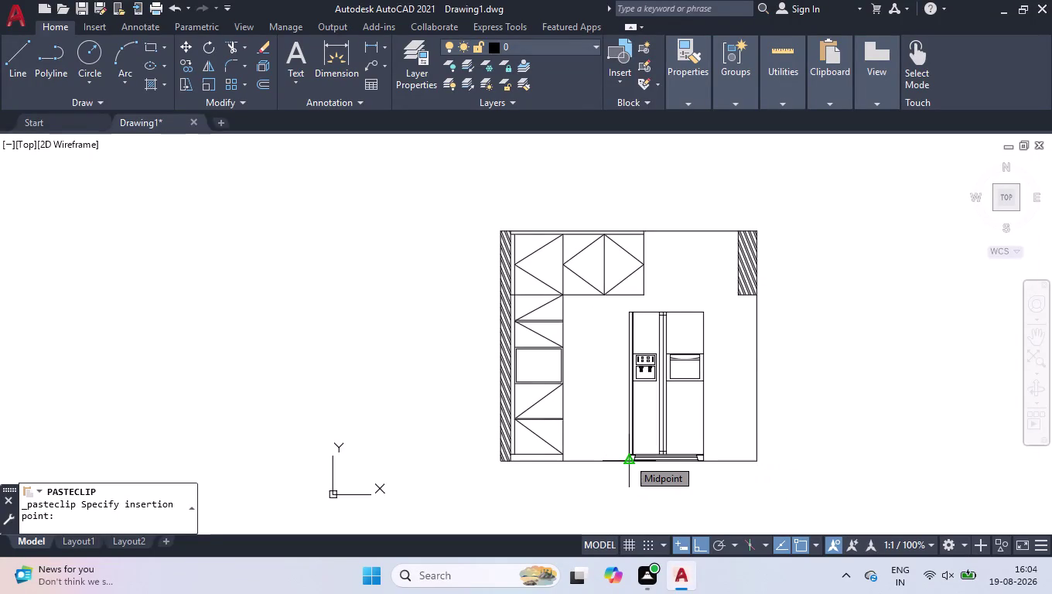
Insert the pasted elevation at the midpoint snap and zoom in on its top.
scroll(up, 3)
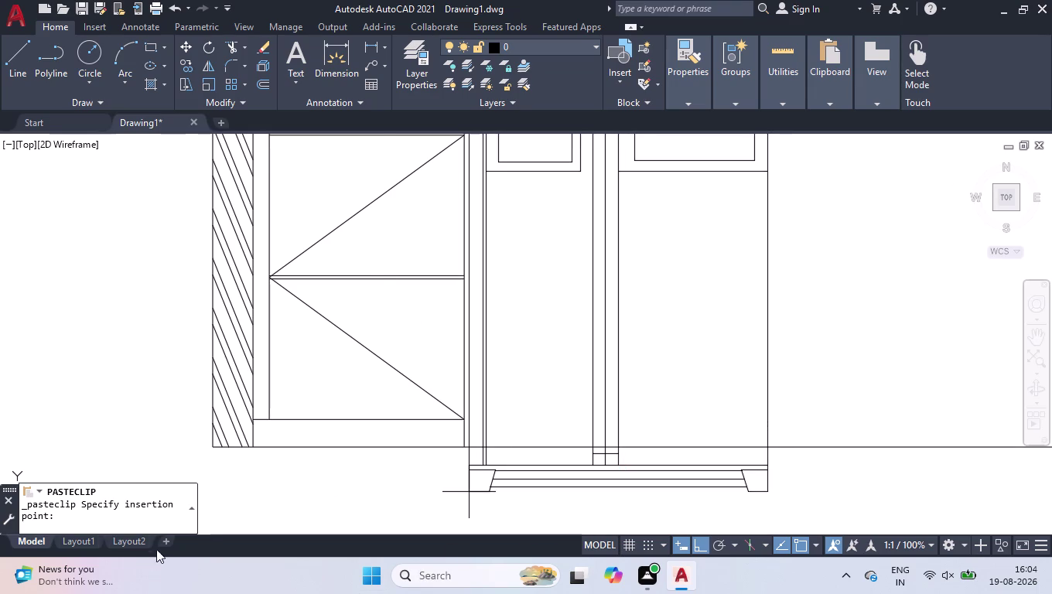
scroll(up, 3)
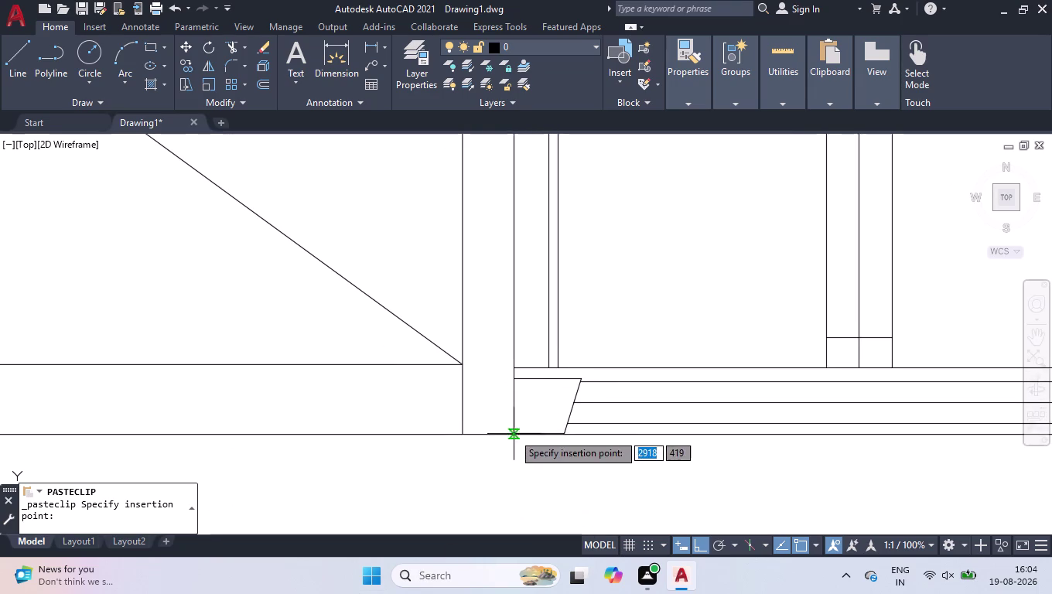
click(520, 434)
scroll(down, 3)
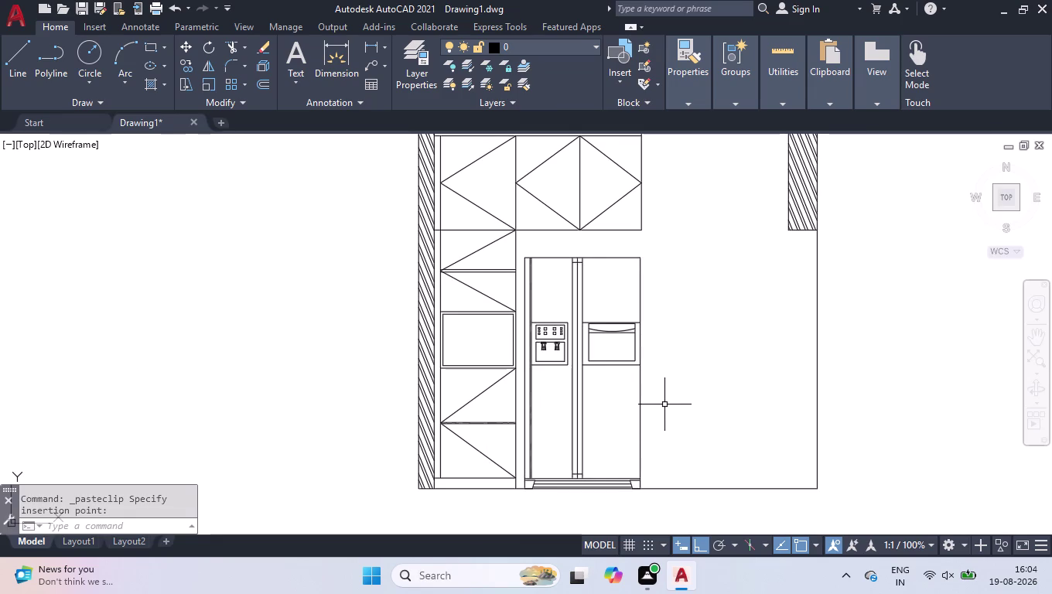
scroll(down, 3)
scroll(up, 3)
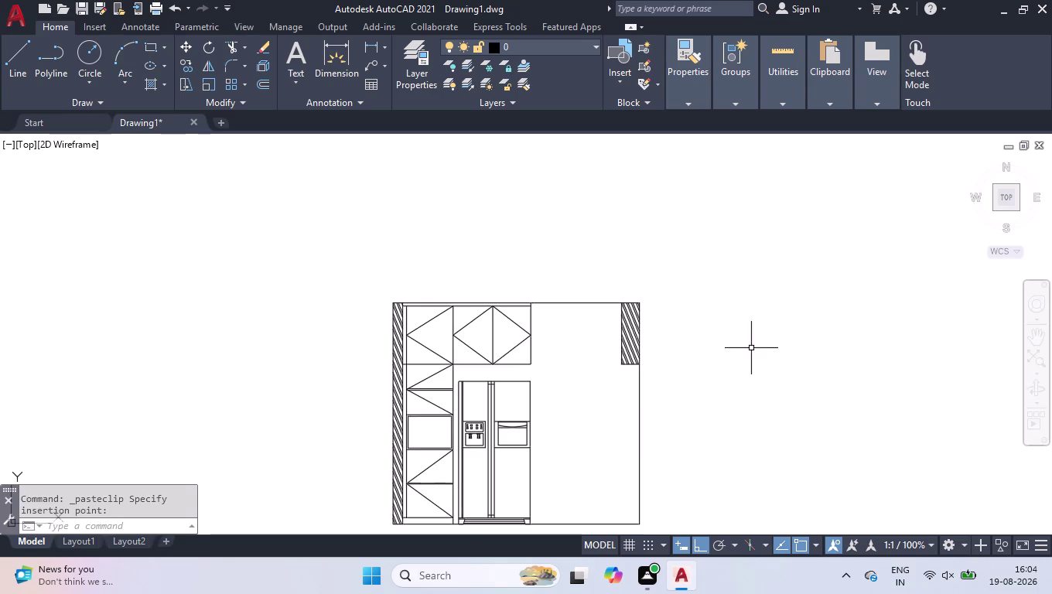
scroll(up, 3)
scroll(up, 3)
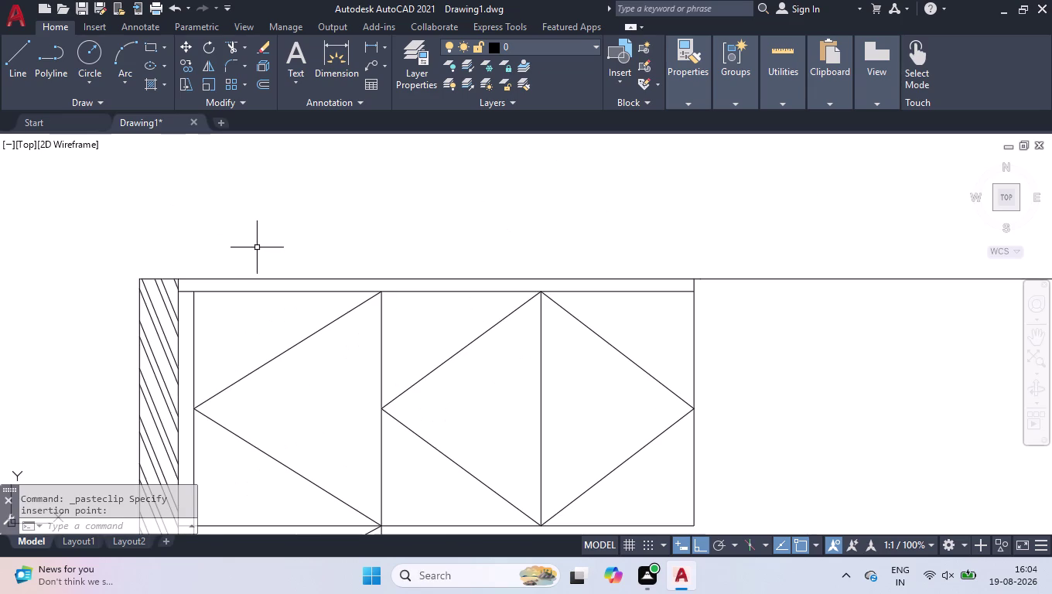
Add a 50 linear dimension across the left wall's top edge.
key(d)
text(LI)
key(Return)
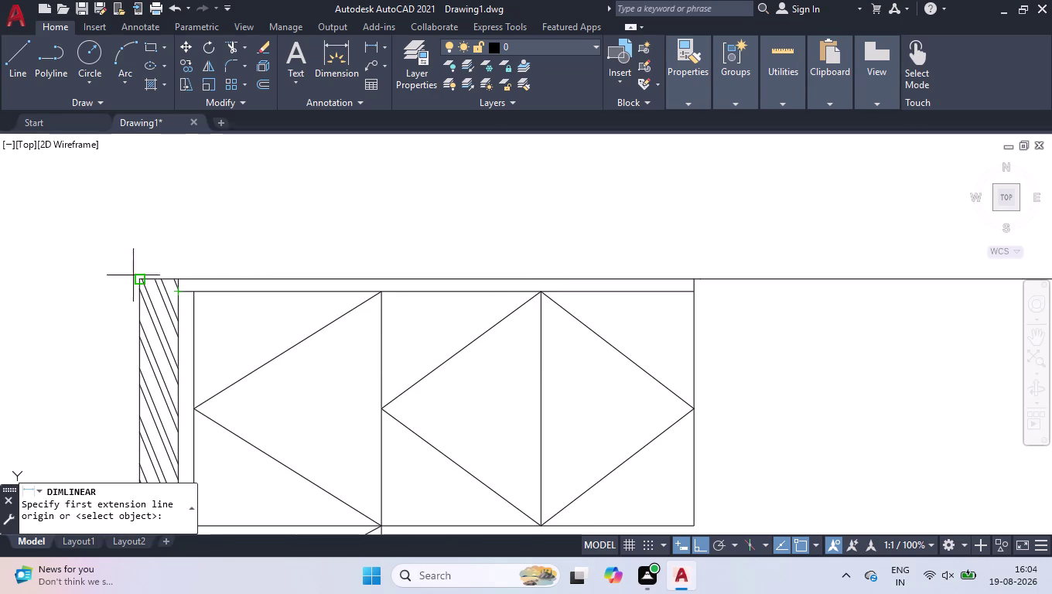
click(177, 292)
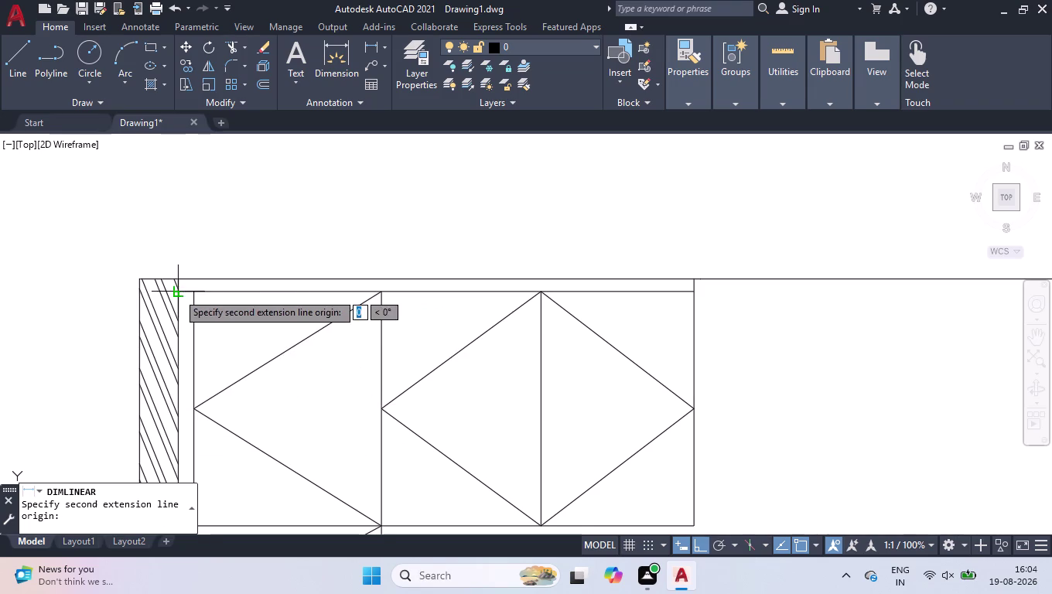
click(191, 292)
click(182, 246)
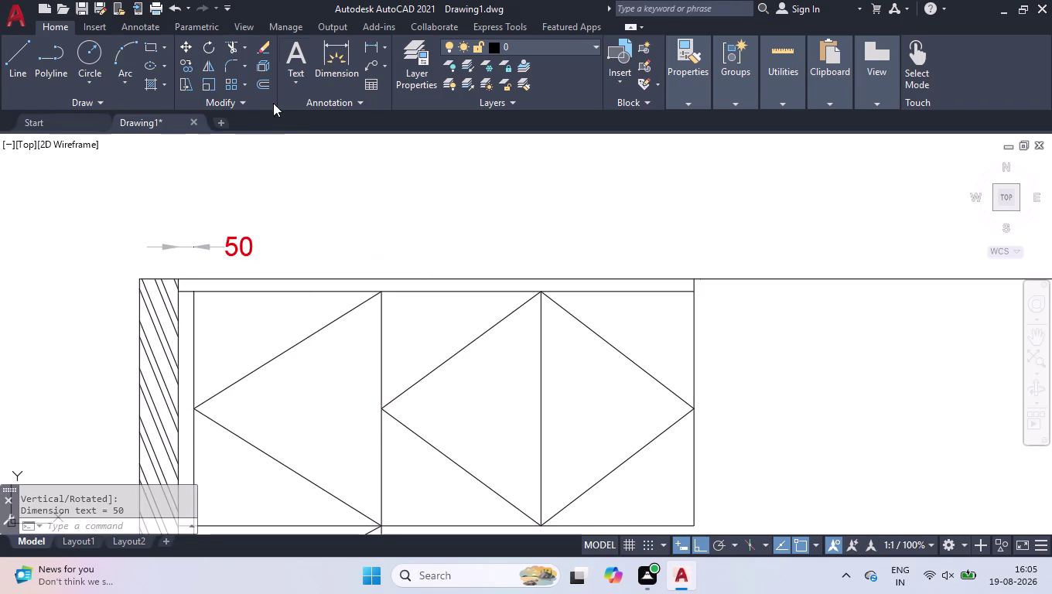
Continue the dimension chain across the cabinets to the right wall's inner edge.
click(132, 23)
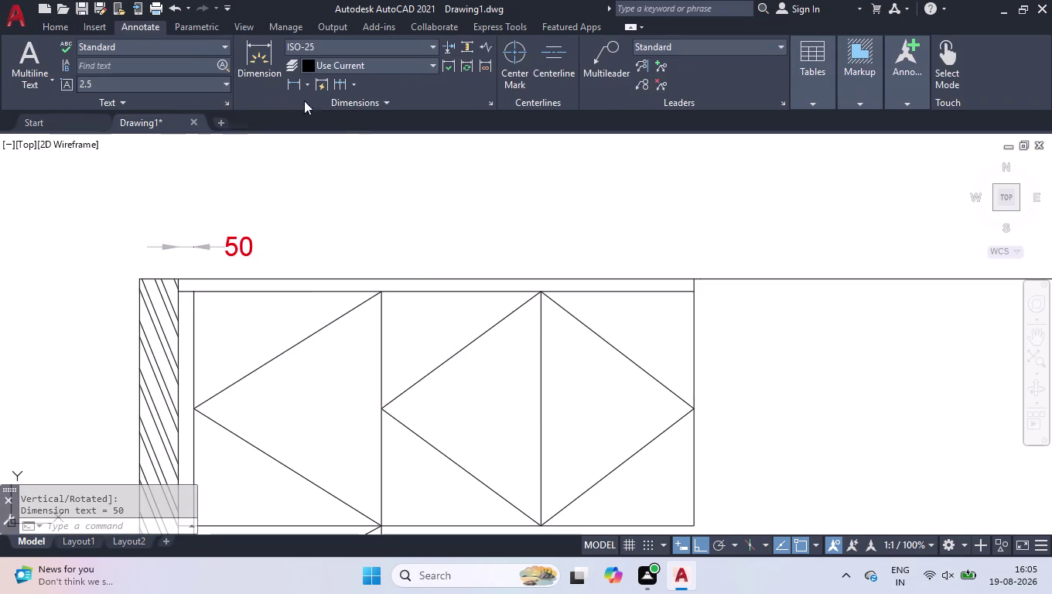
click(339, 88)
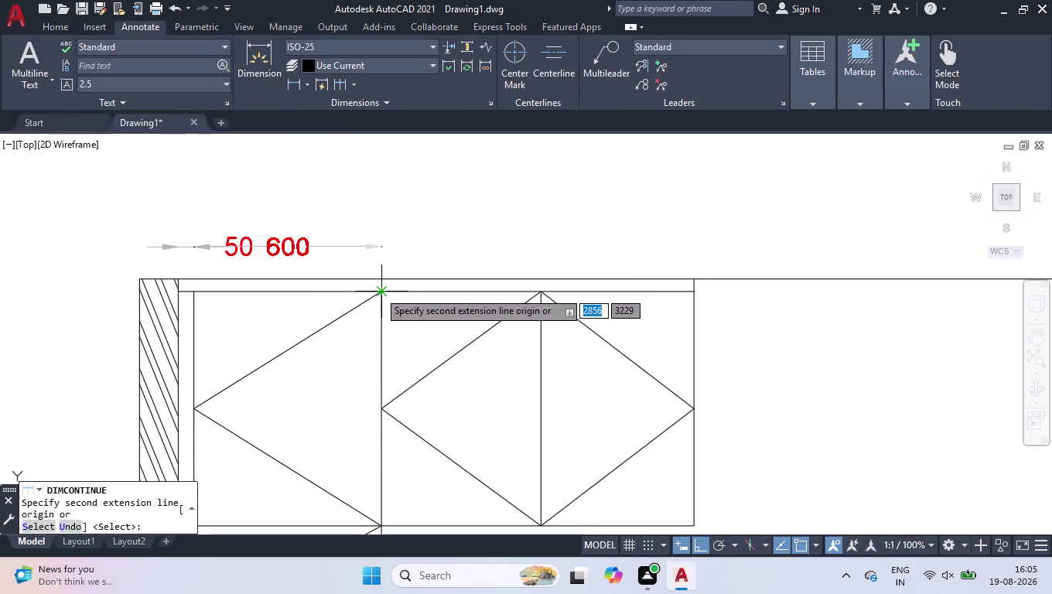
click(378, 291)
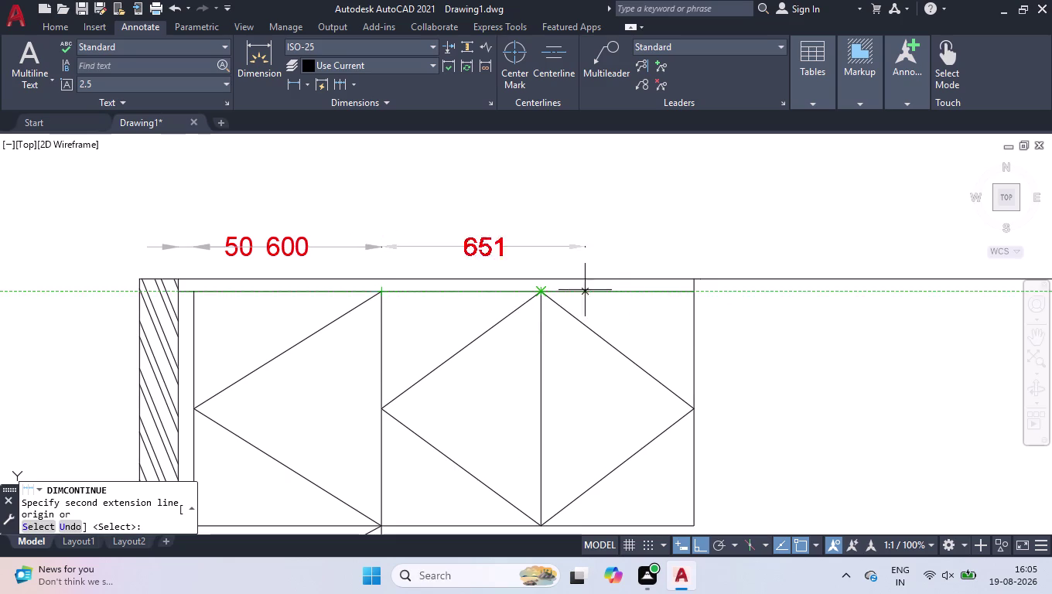
click(692, 293)
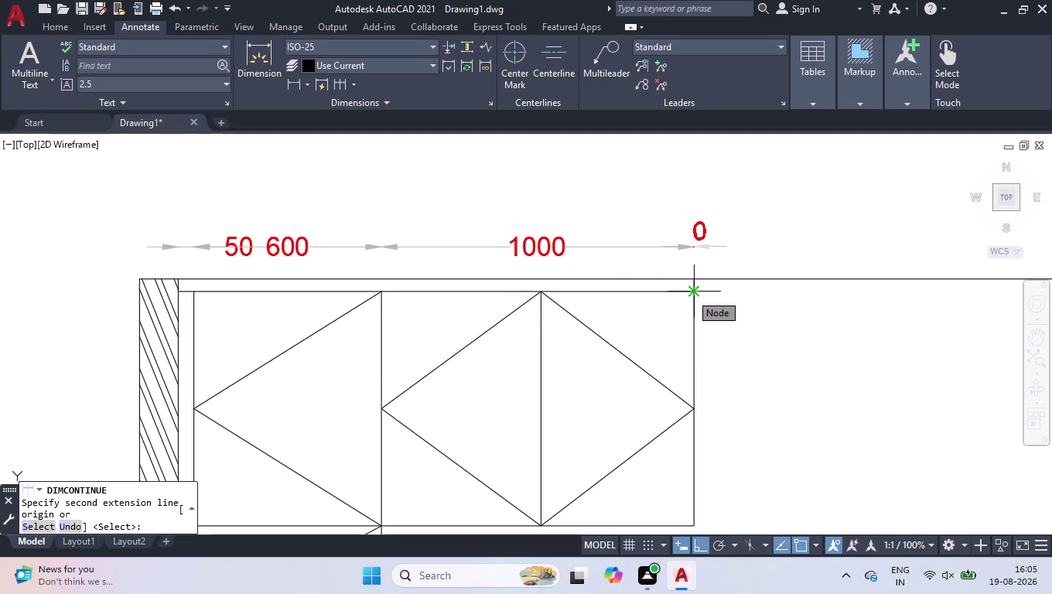
scroll(down, 3)
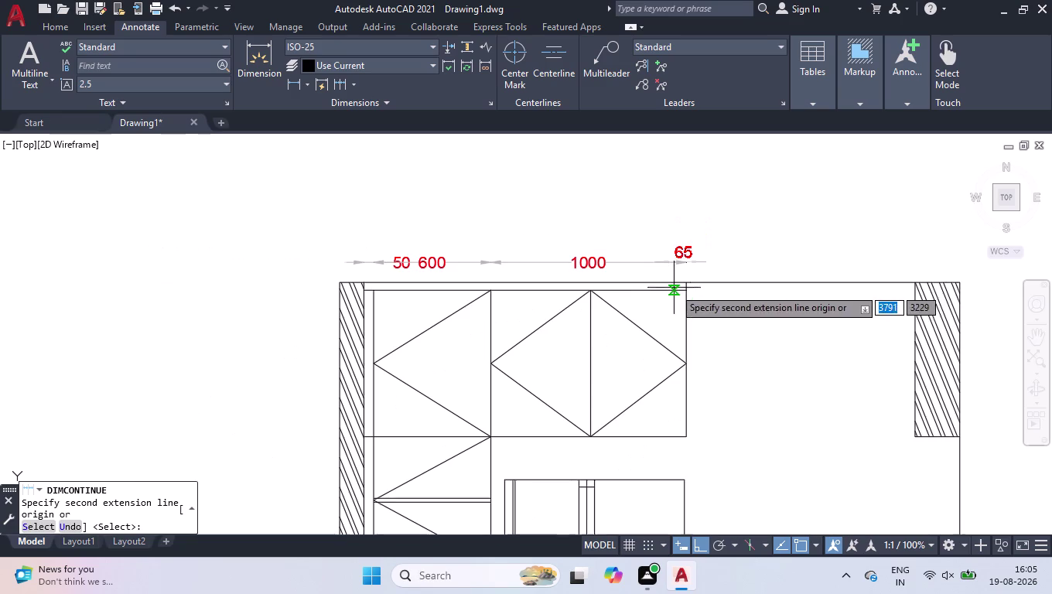
click(916, 281)
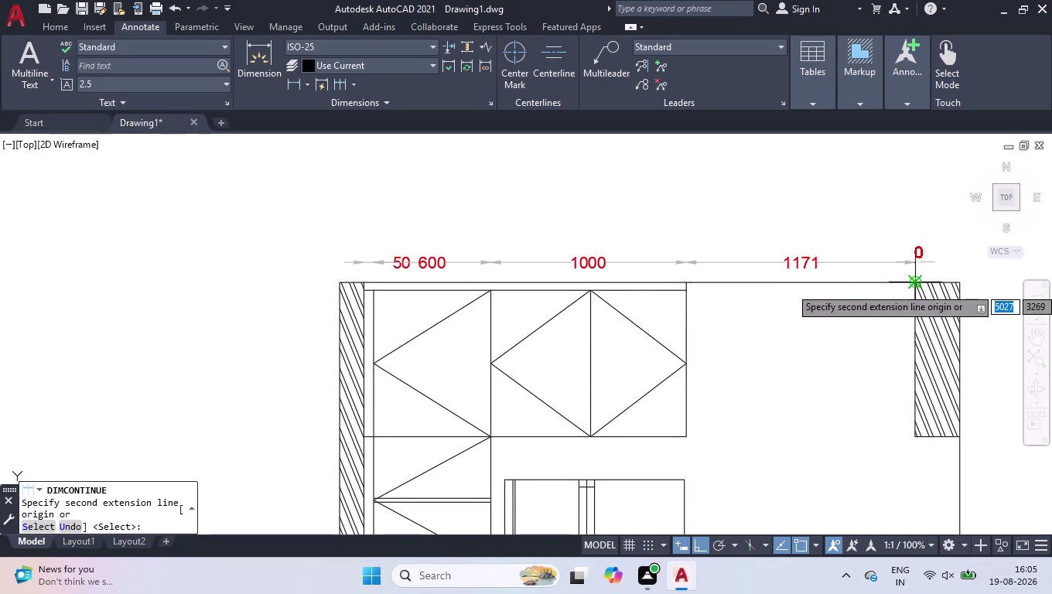
key(Return)
key(space)
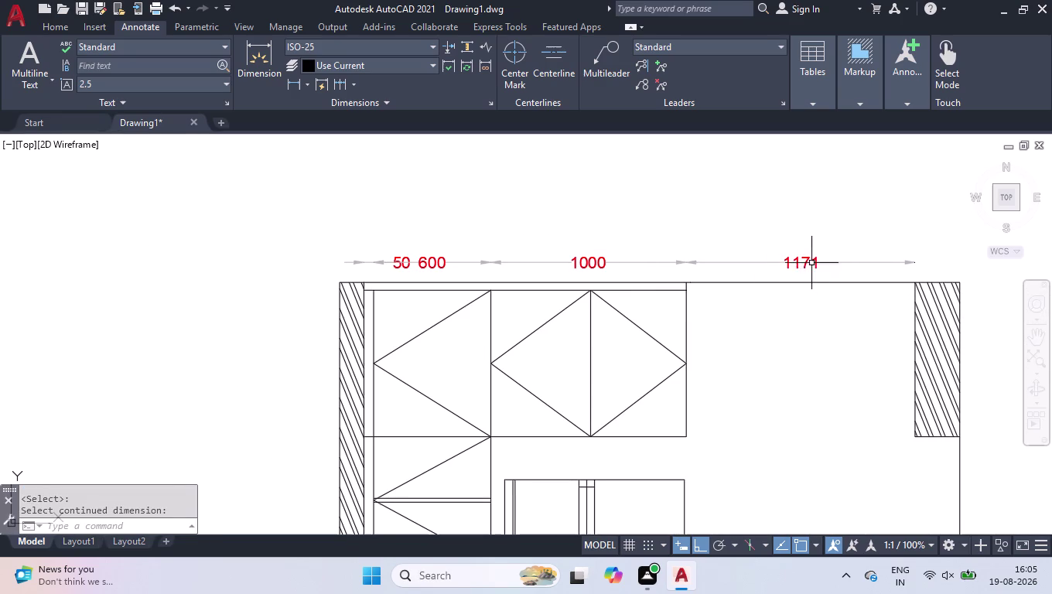
Change the 1171 dimension text to read 1150.
double_click(812, 262)
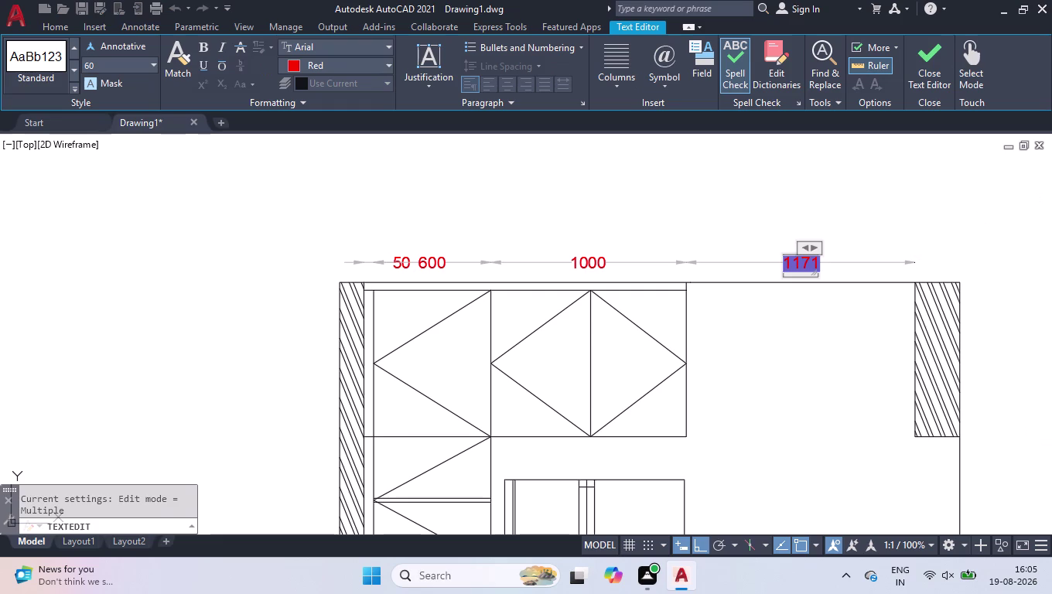
key(ctrl+a)
text(1150)
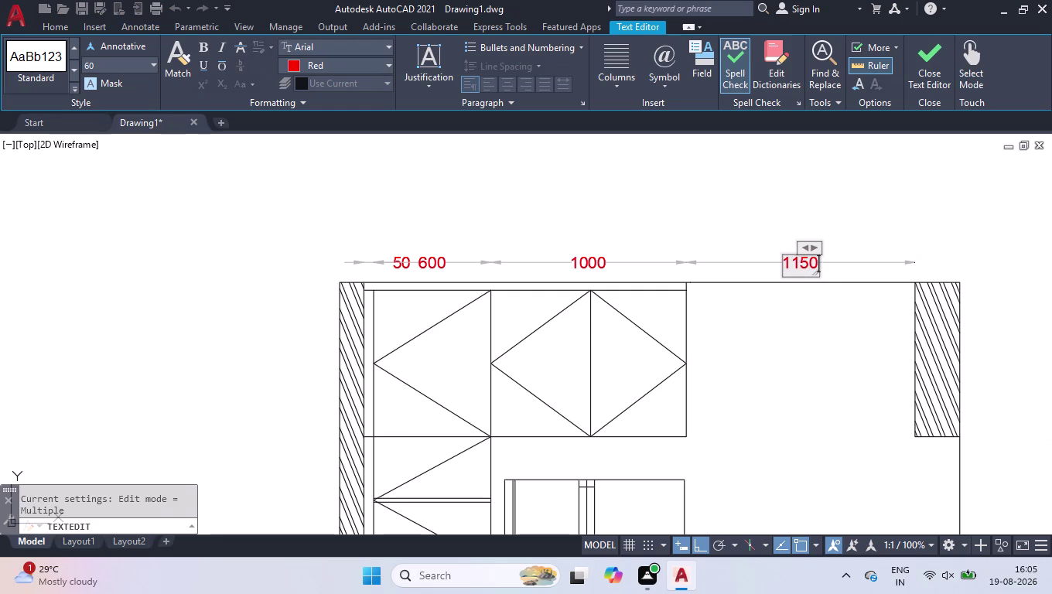
click(792, 236)
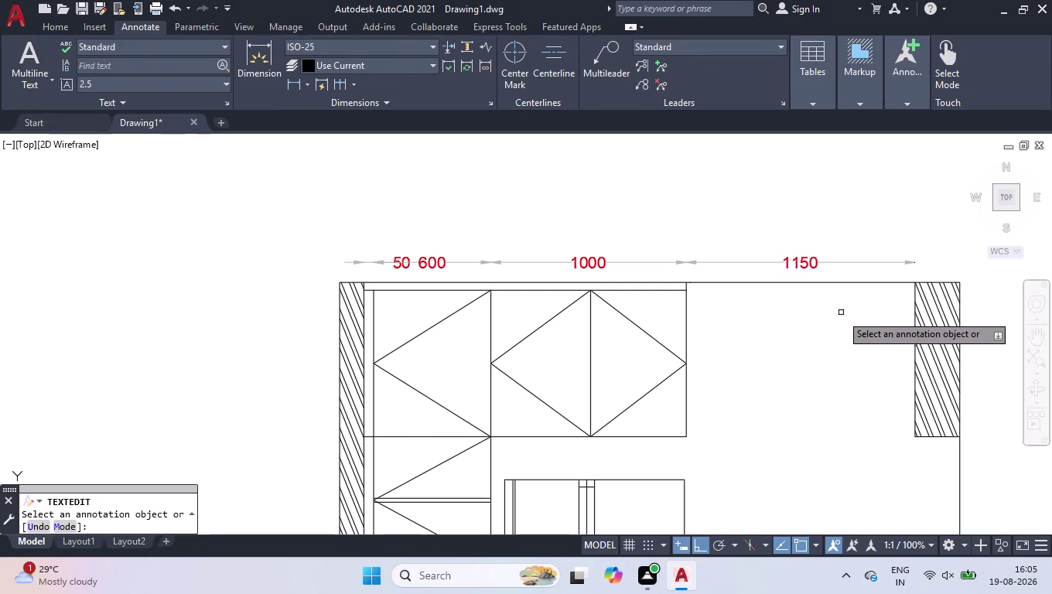
key(Return)
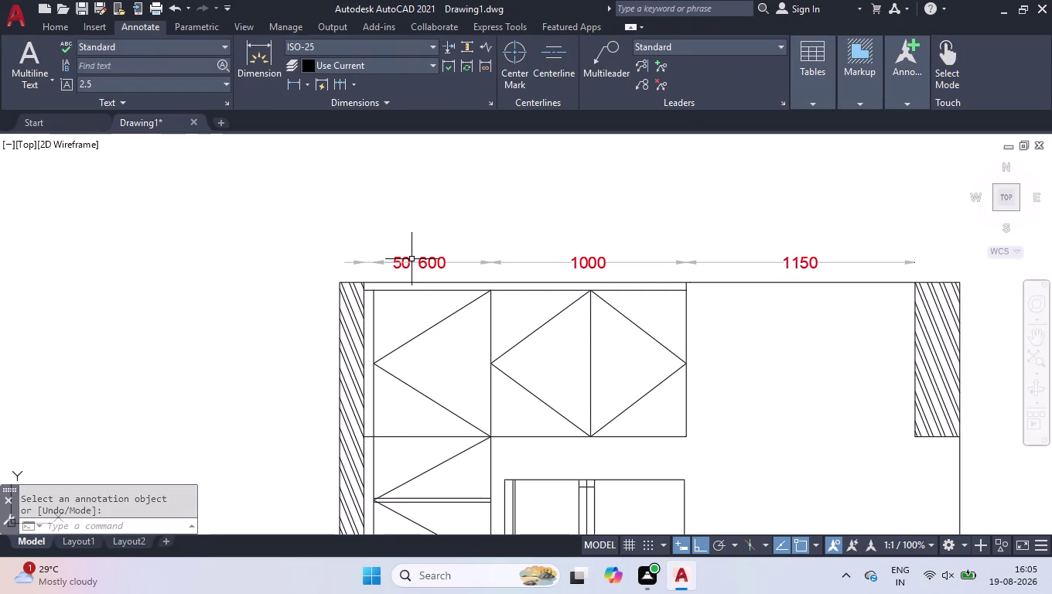
text(DLI)
key(Return)
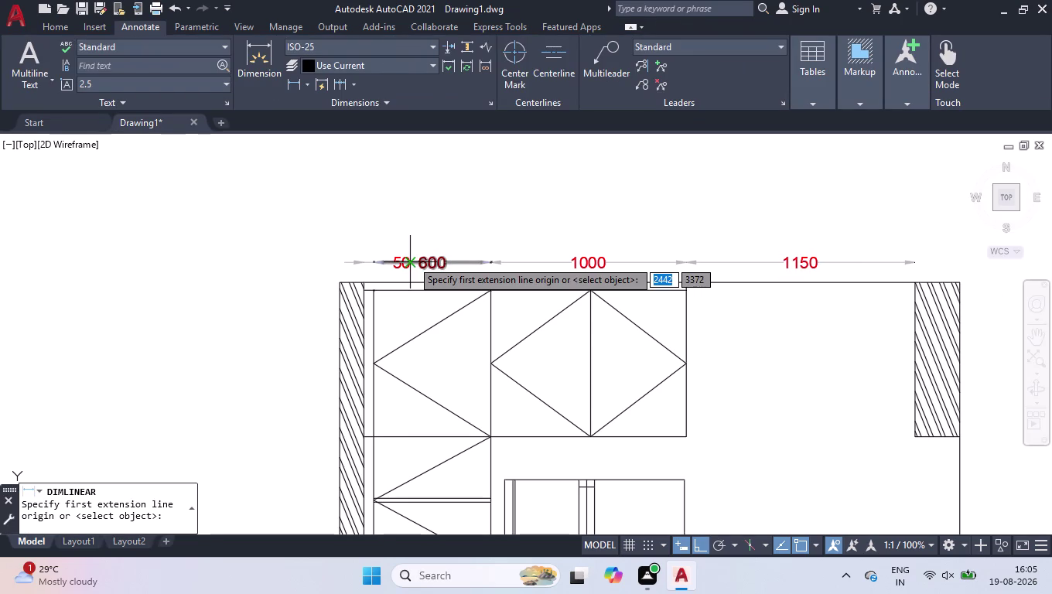
Stack a 1650 dimension to the upper cabinets and a 2821 dimension to the right wall.
click(366, 280)
click(686, 282)
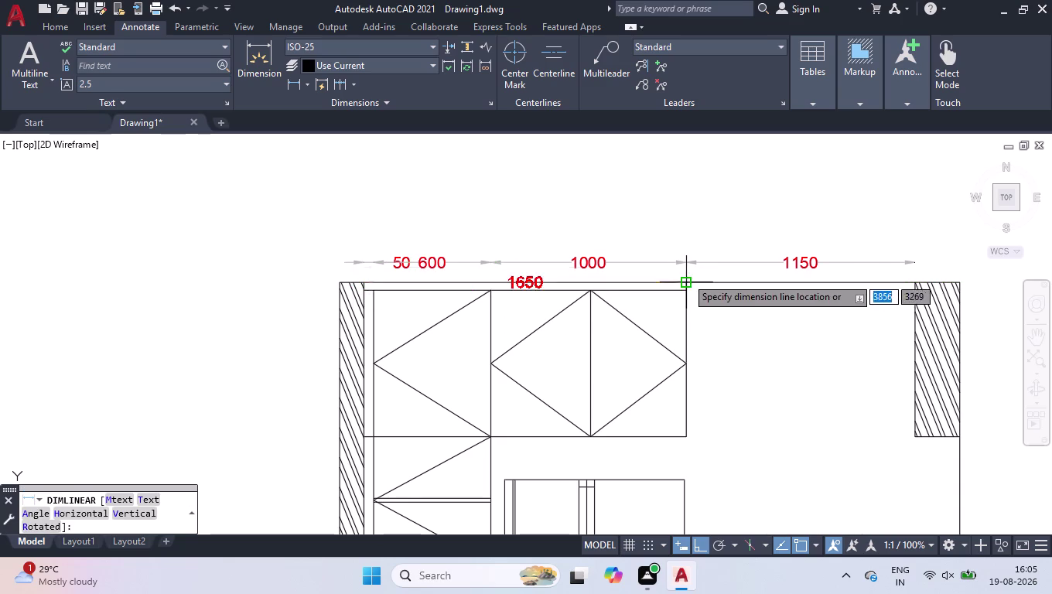
click(677, 237)
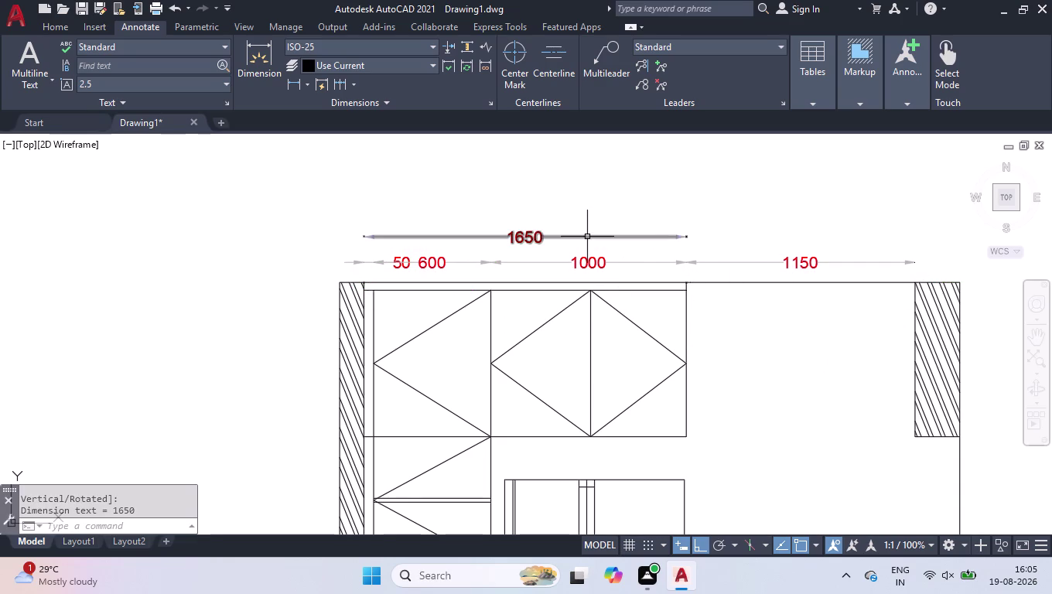
key(space)
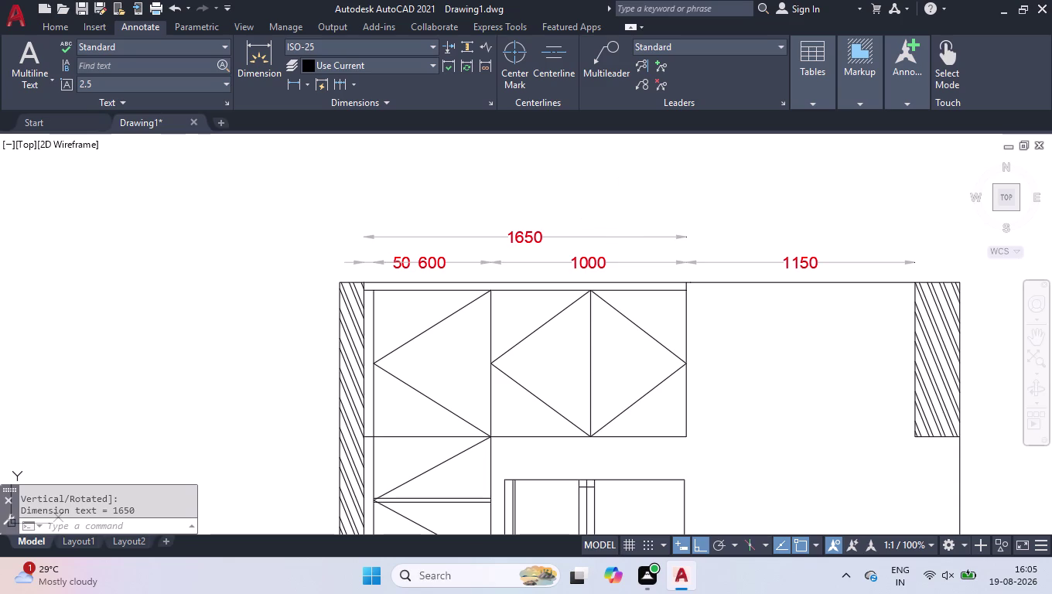
click(359, 284)
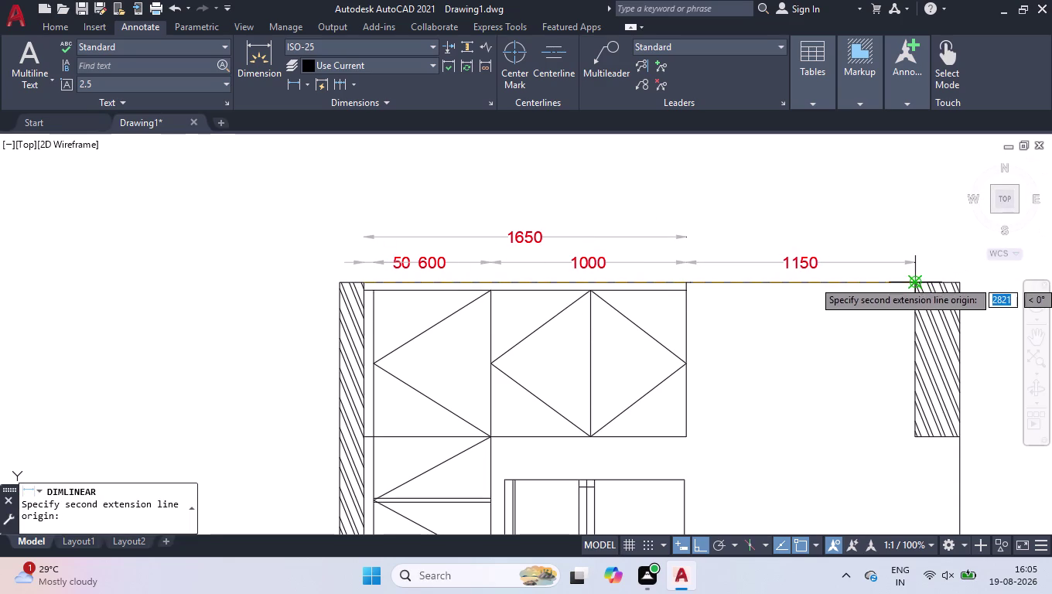
click(914, 280)
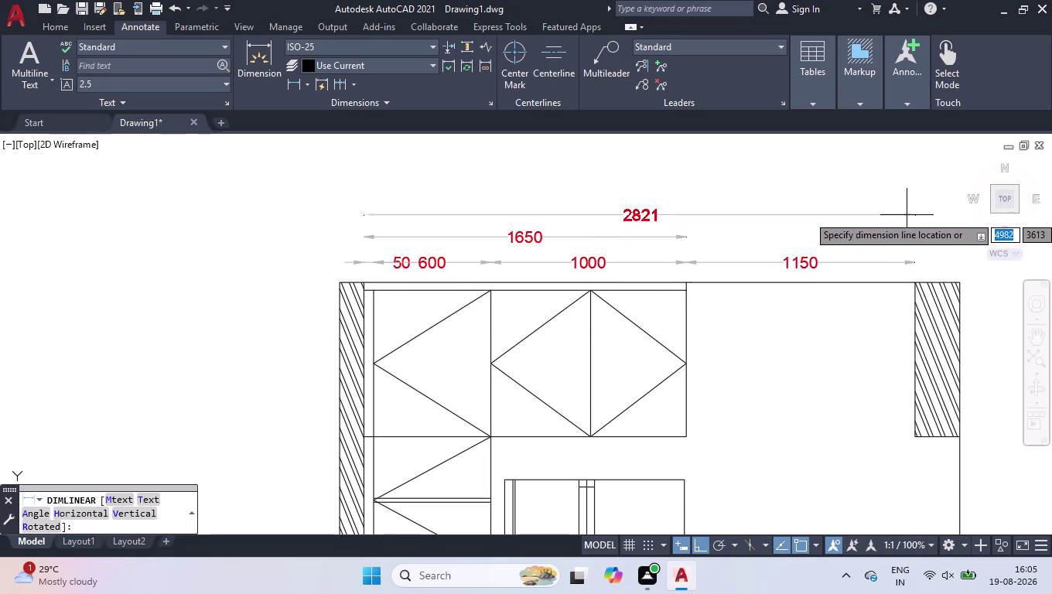
click(907, 215)
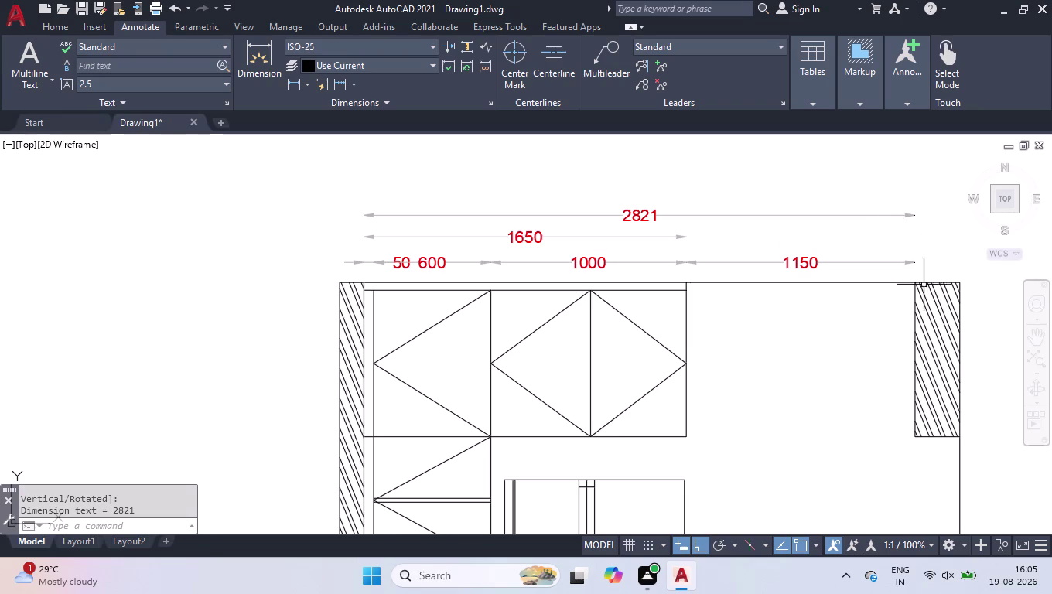
click(916, 327)
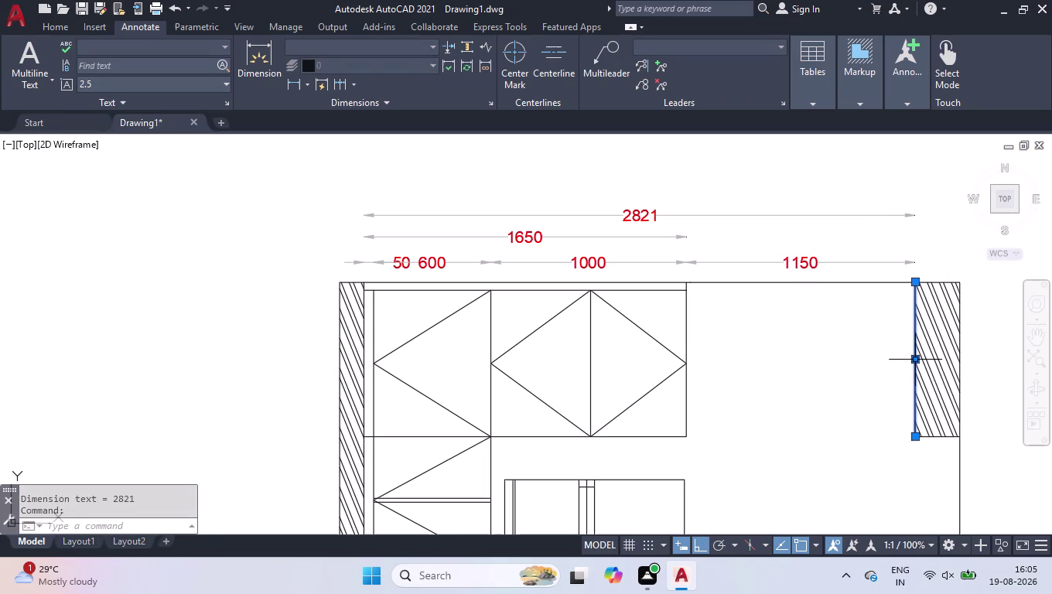
Move the right wall's inner line 21 units and stretch its hatch boundary to match.
click(915, 357)
text(21)
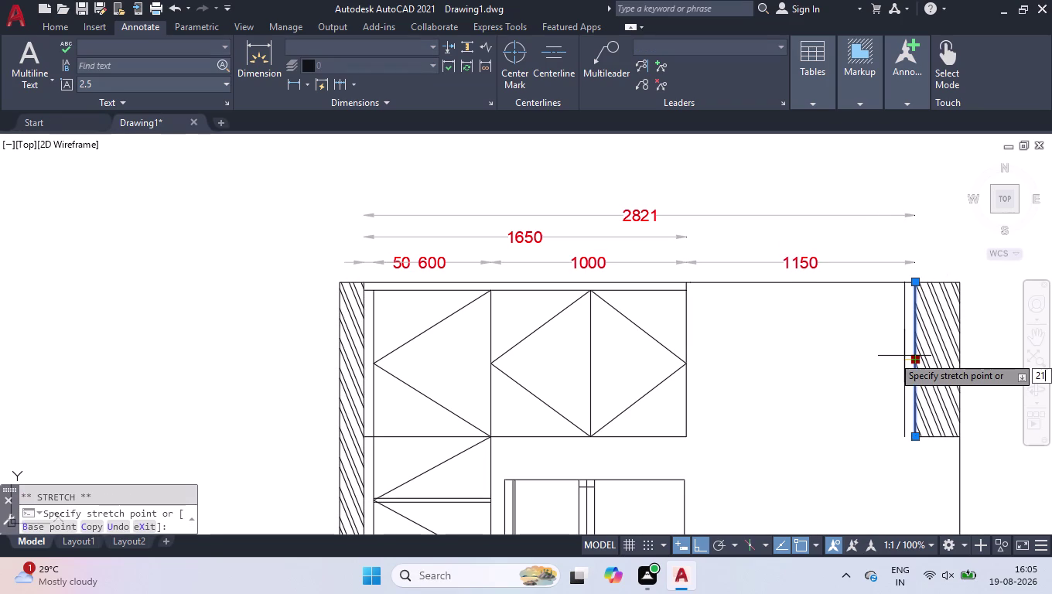
key(Return)
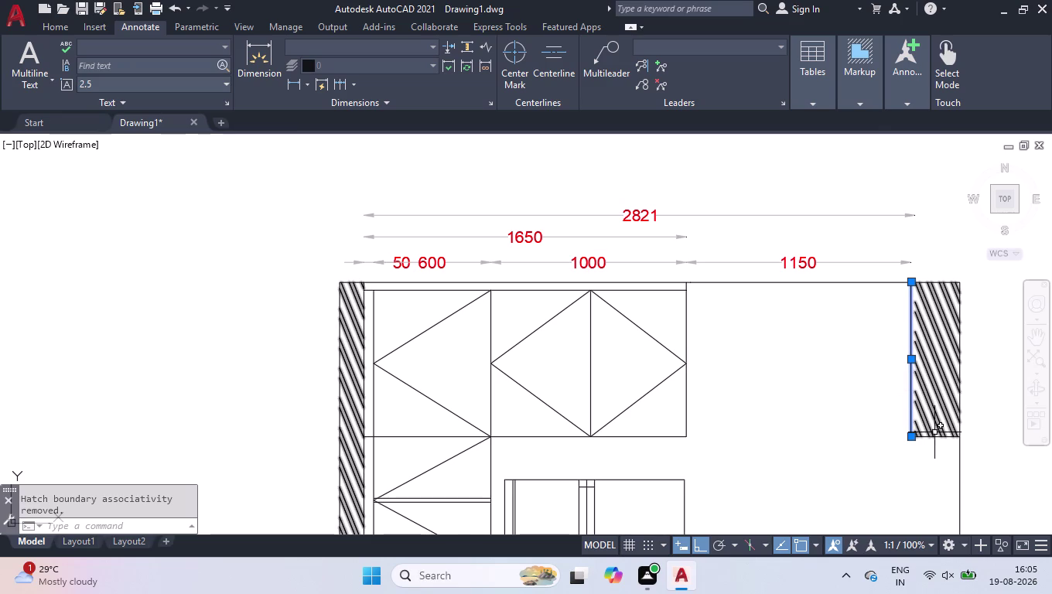
scroll(up, 3)
click(884, 372)
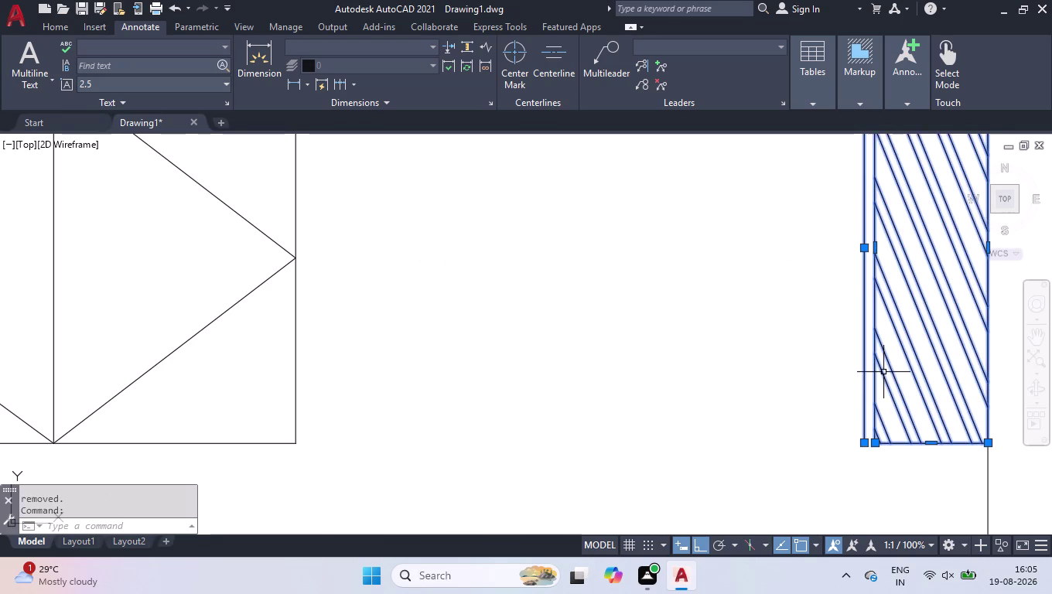
click(876, 250)
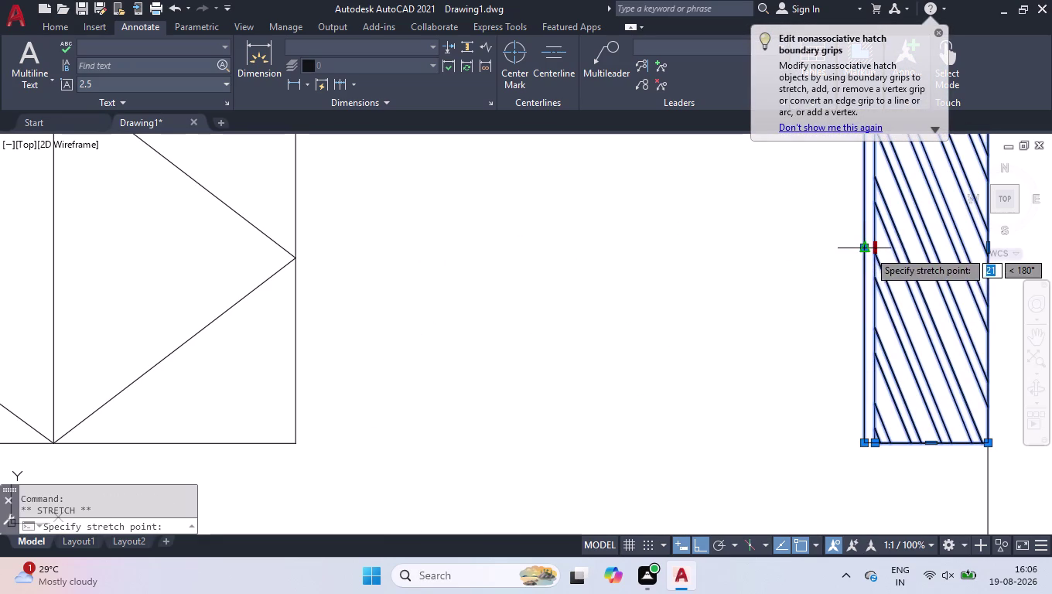
click(864, 251)
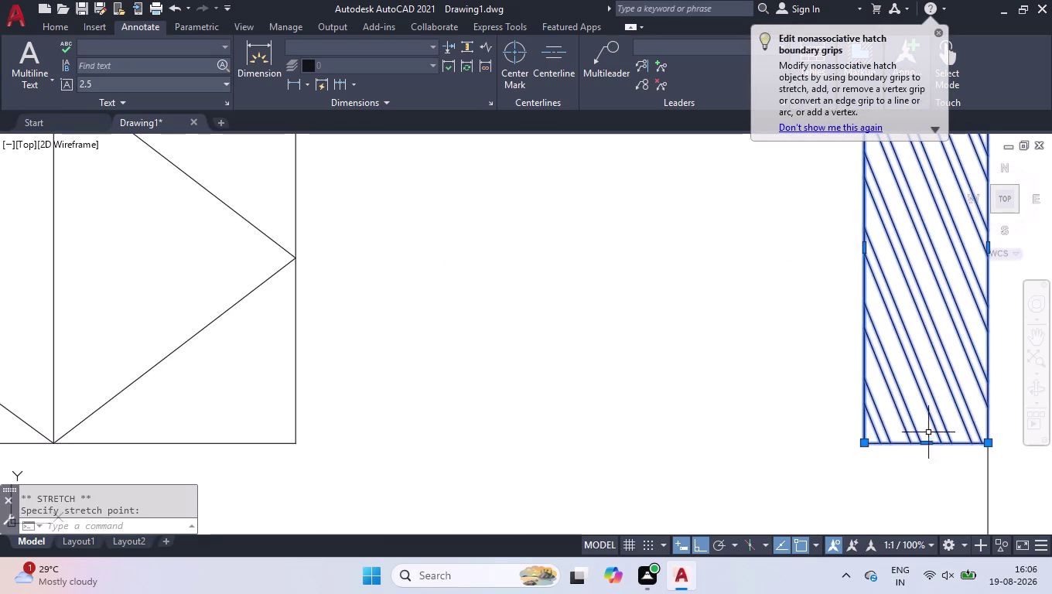
click(926, 370)
click(846, 416)
scroll(down, 3)
scroll(up, 3)
Extend the wall line to the bottom boundary and stretch the top line's end to the wall edge.
text(EX)
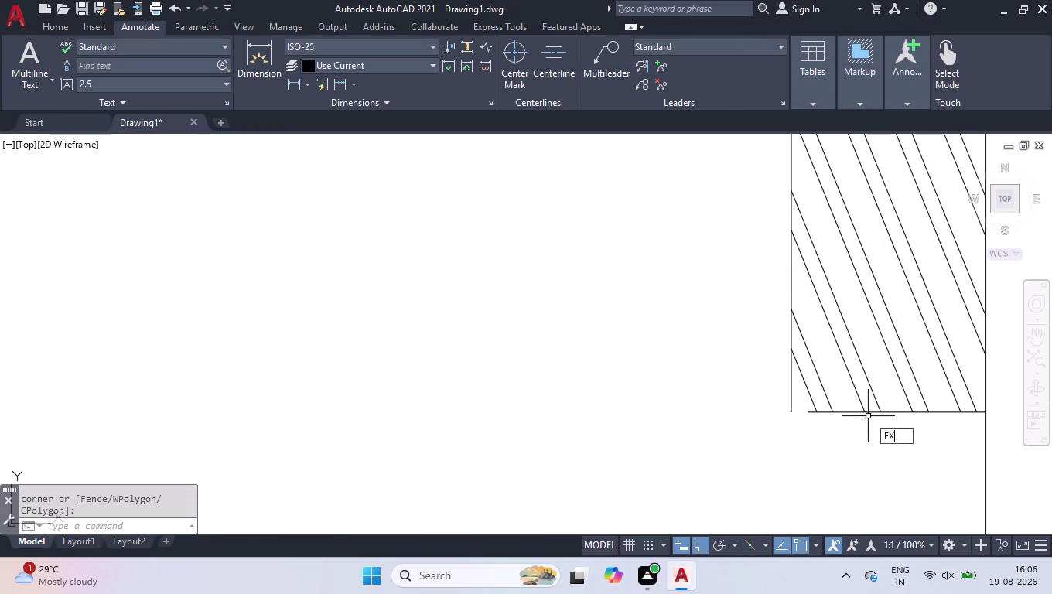
key(Return)
click(812, 412)
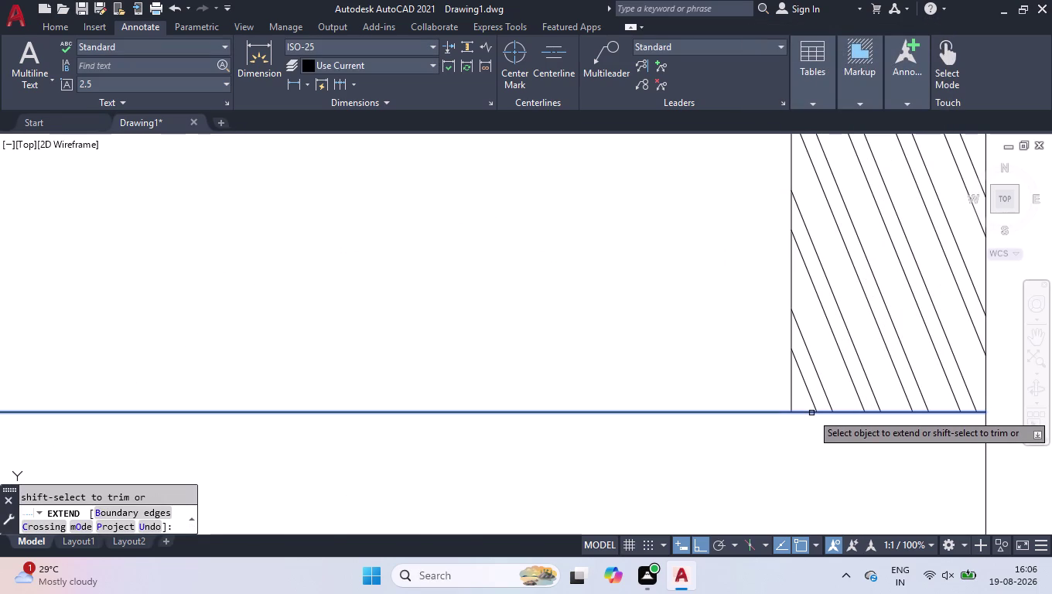
key(Return)
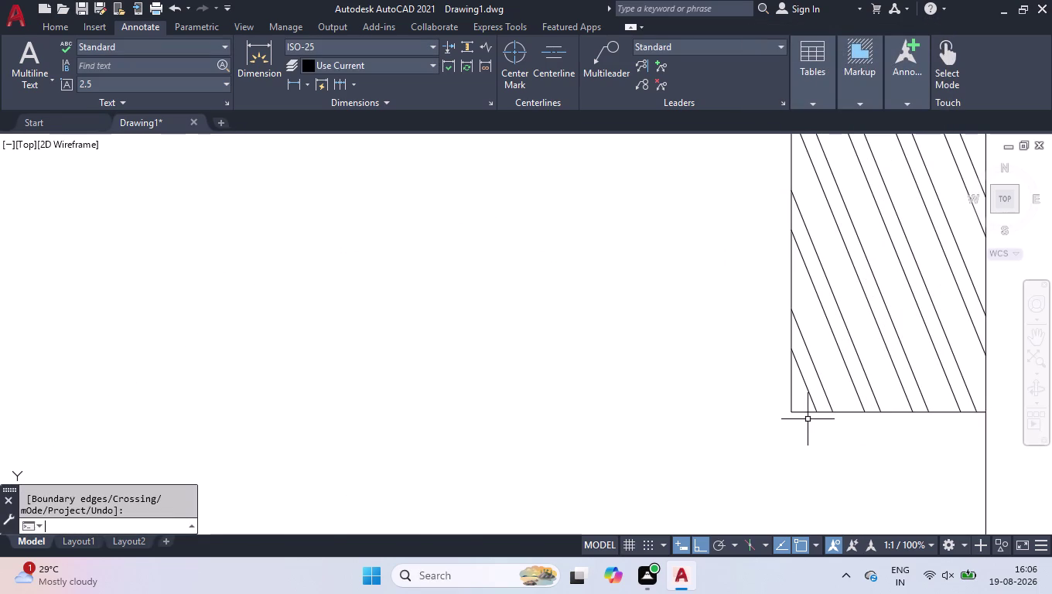
scroll(down, 3)
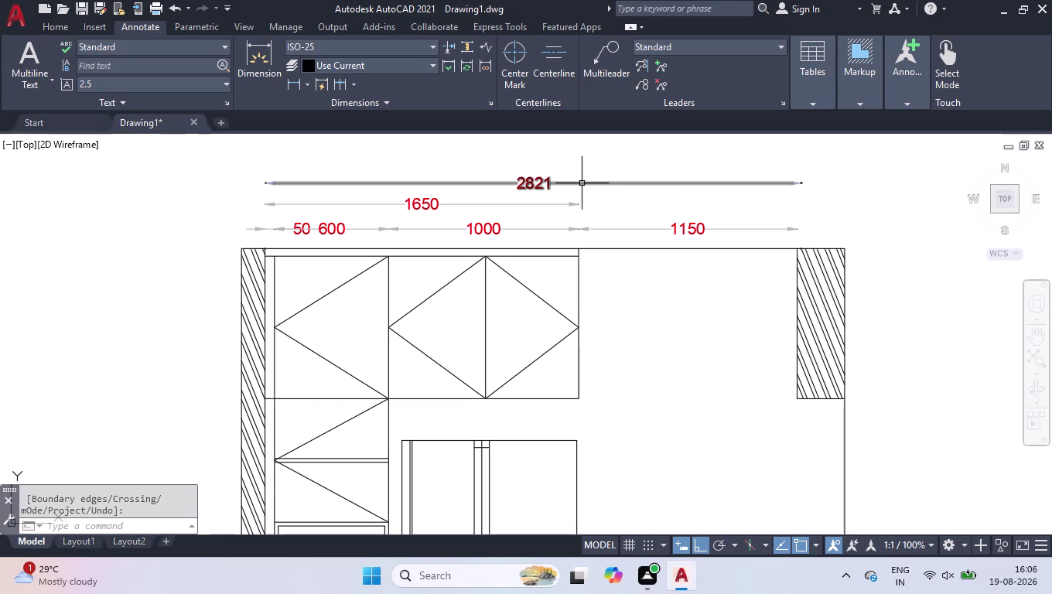
click(550, 178)
scroll(up, 3)
scroll(up, 3)
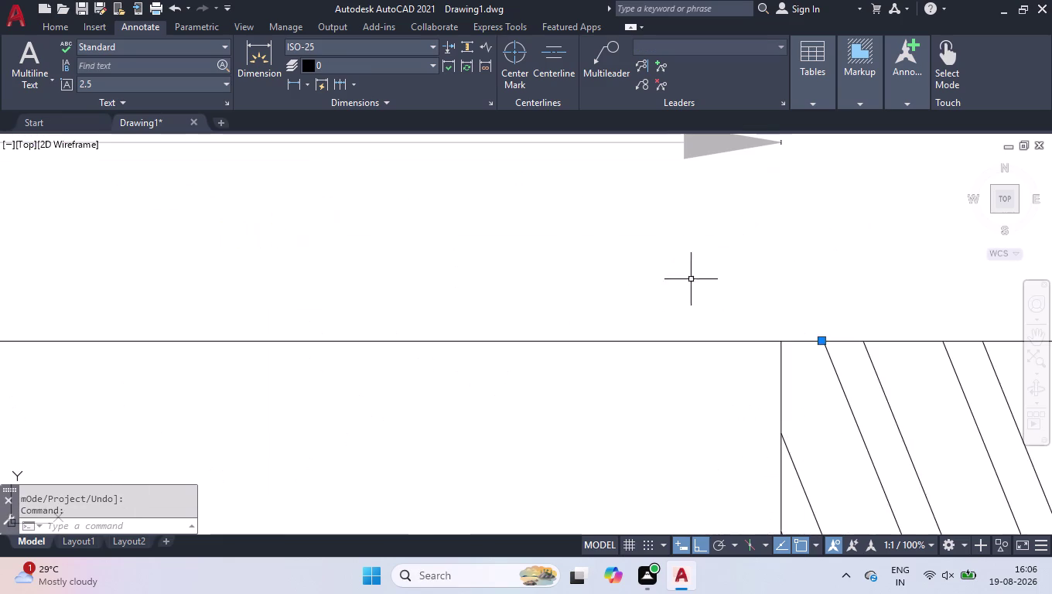
click(822, 340)
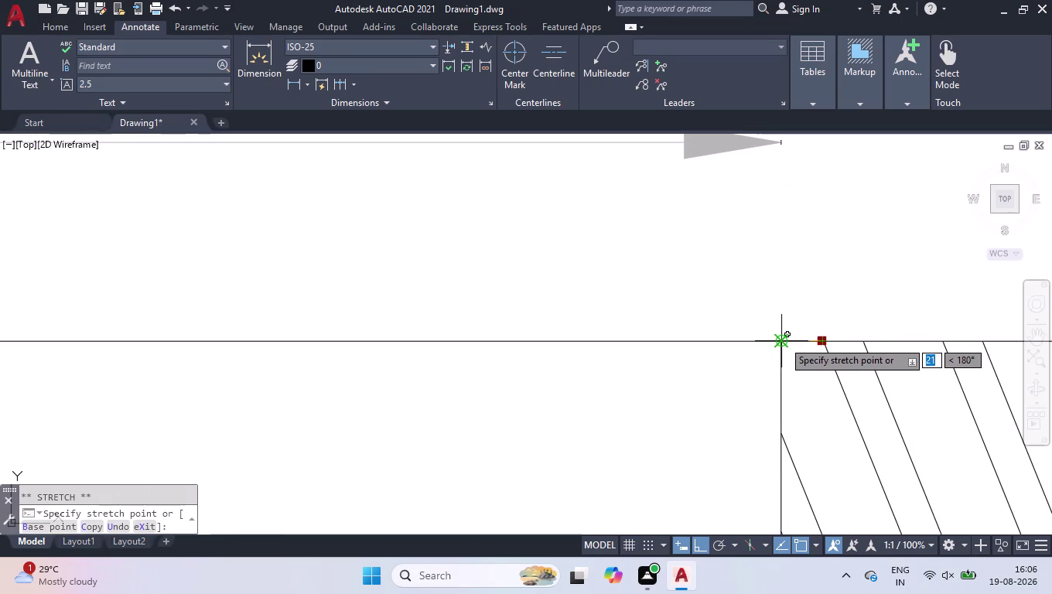
click(782, 341)
Snap the overall dimension's endpoint to the wall corner so it reads 2800.
scroll(down, 3)
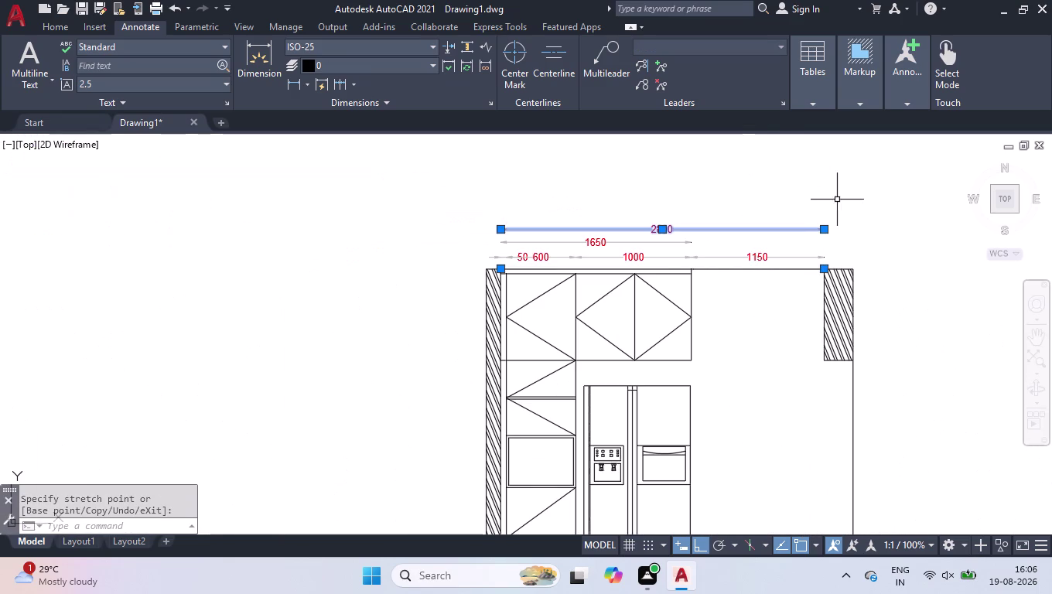
click(833, 188)
click(729, 241)
scroll(down, 3)
scroll(up, 3)
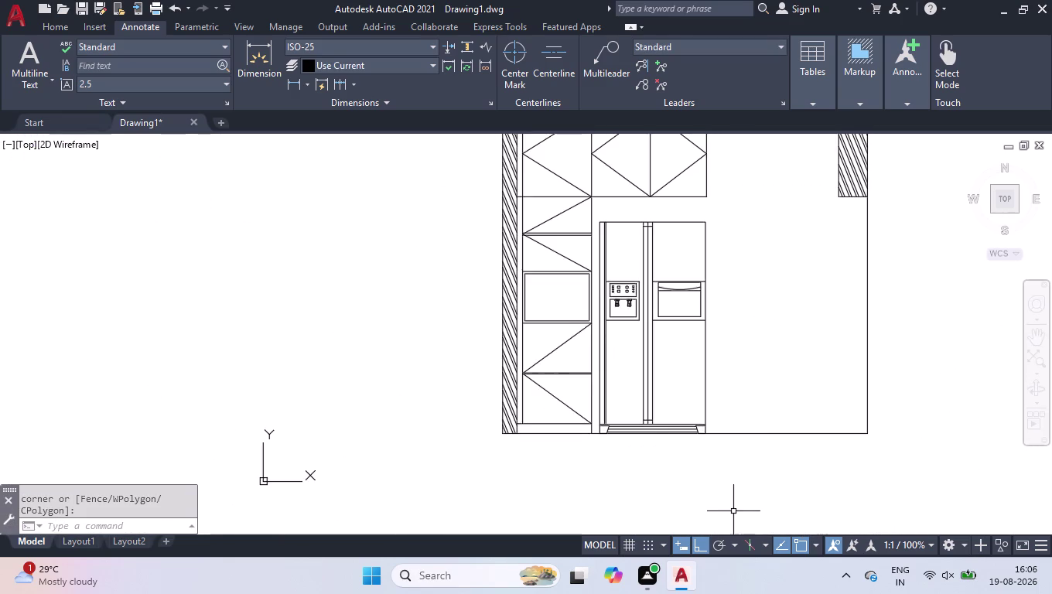
scroll(down, 3)
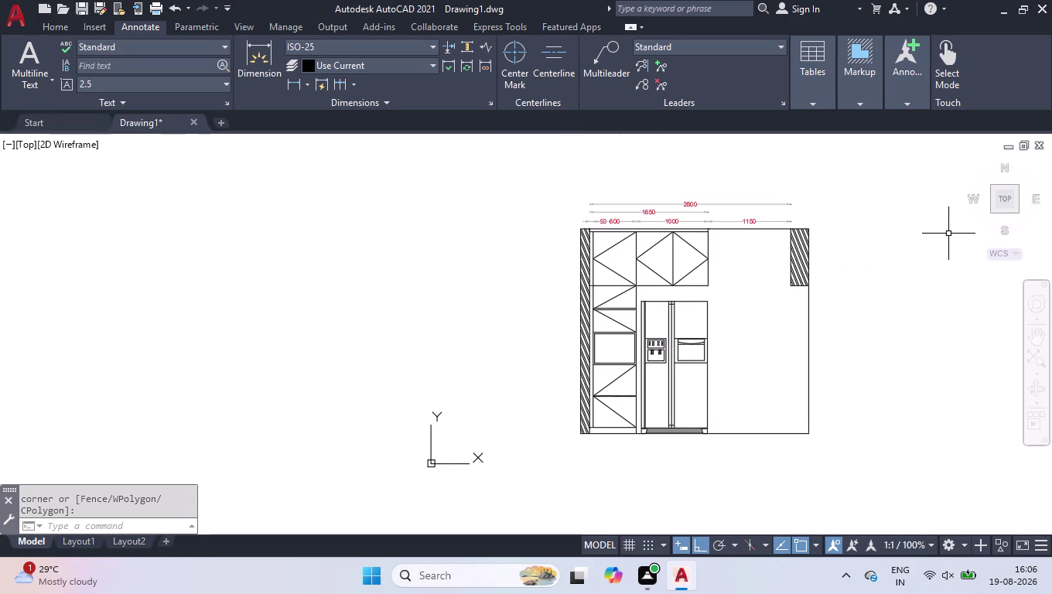
Toggle the clean-screen view and start a new linear dimension.
key(ctrl+0)
scroll(up, 3)
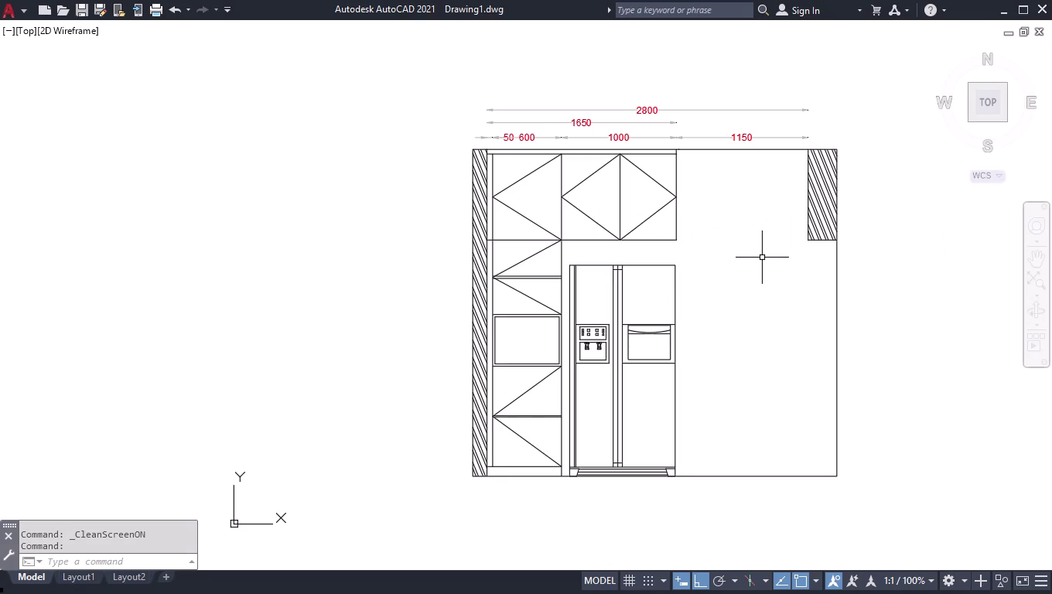
text(DLI)
key(Return)
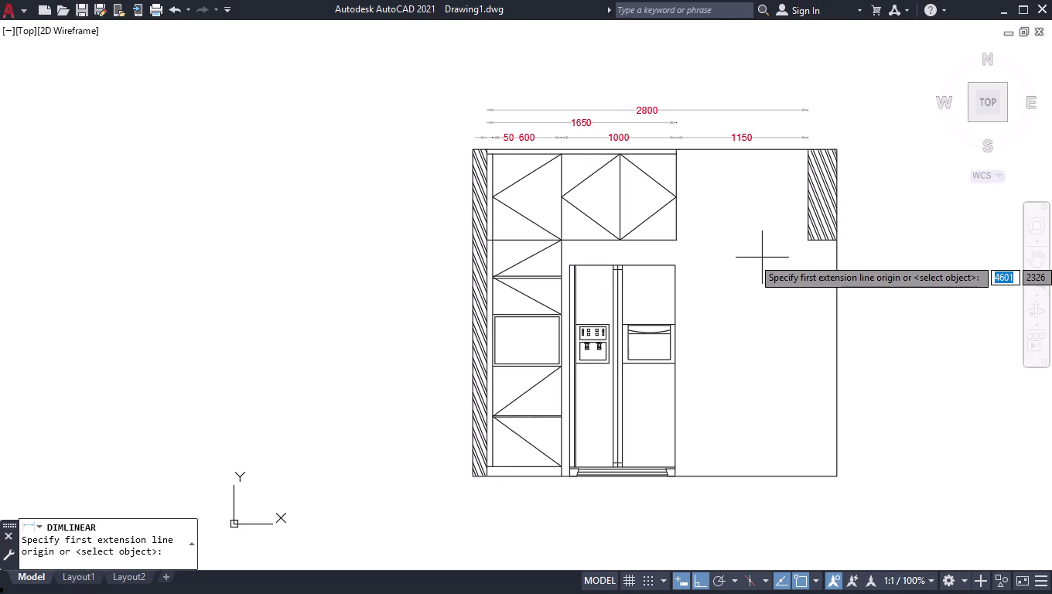
key(ctrl+0)
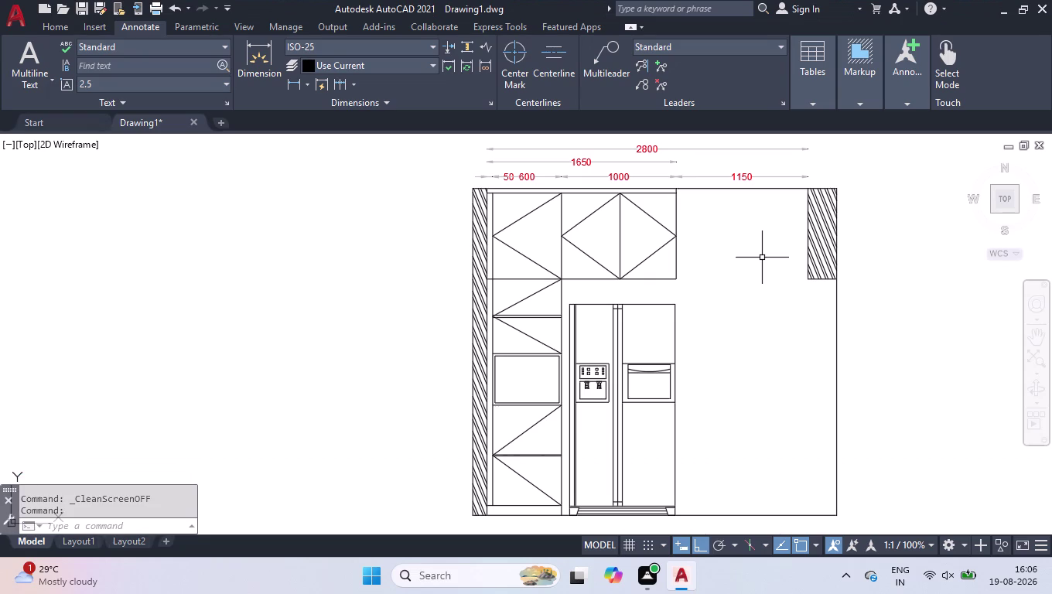
key(space)
text(DLI)
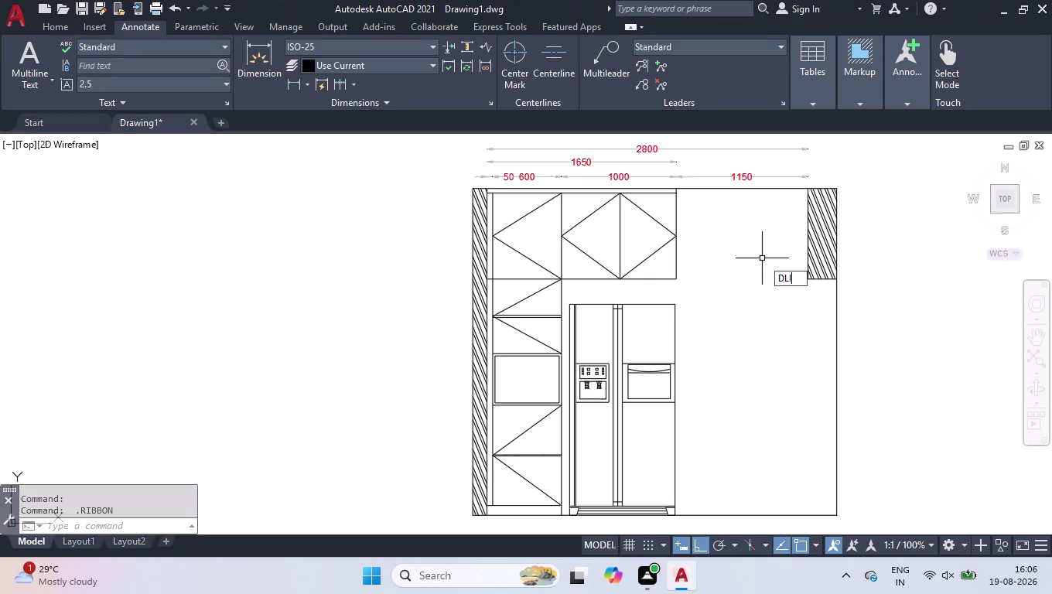
key(Return)
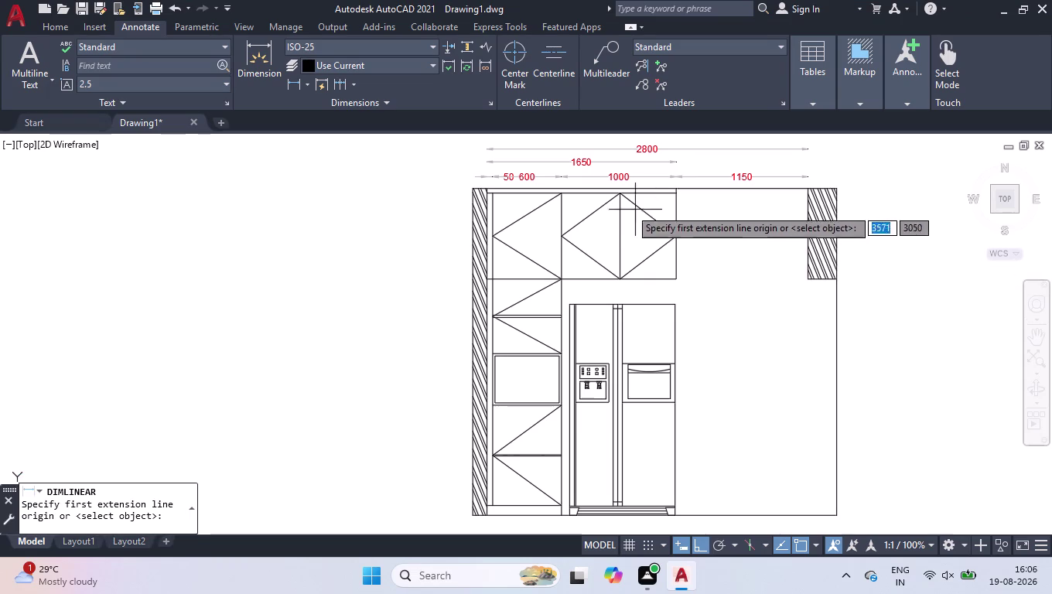
Dimension the 40 top segment of the left wall.
scroll(up, 3)
click(466, 192)
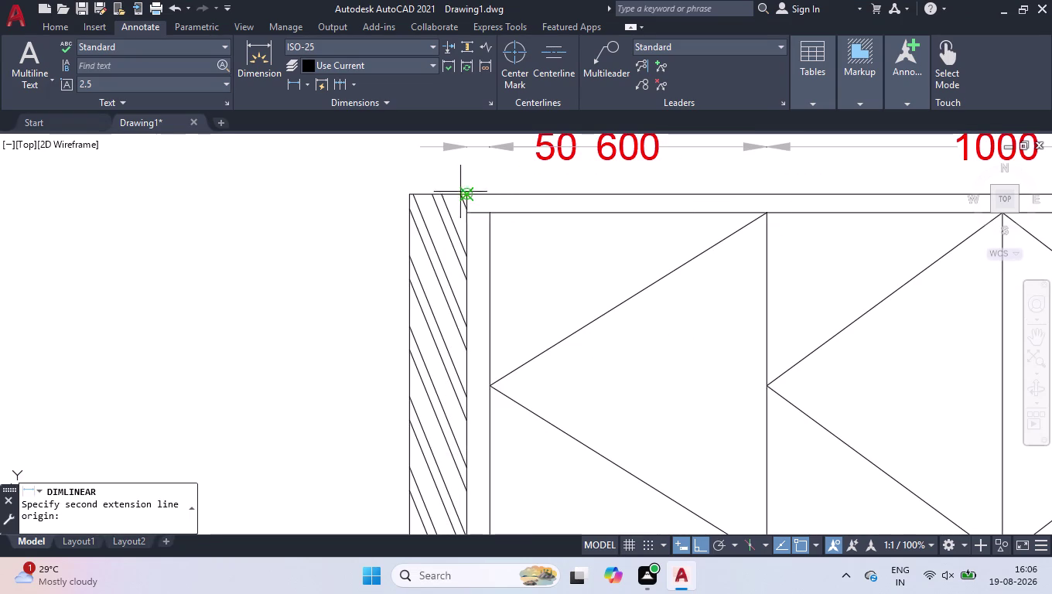
click(467, 213)
click(390, 205)
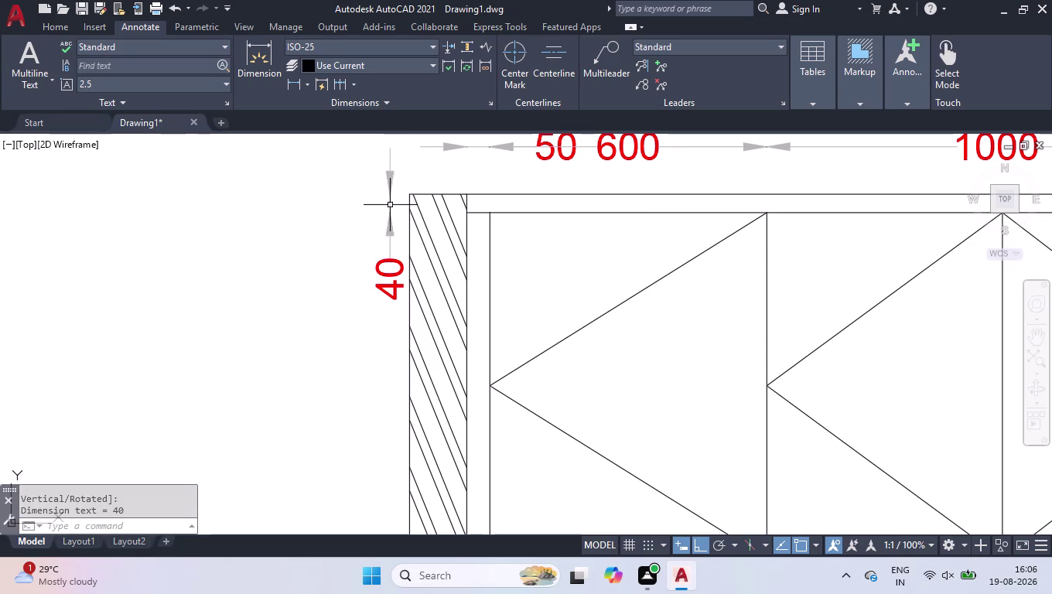
Continue the vertical chain down the wall with the 750, 650 and 450 segments.
click(336, 79)
scroll(down, 3)
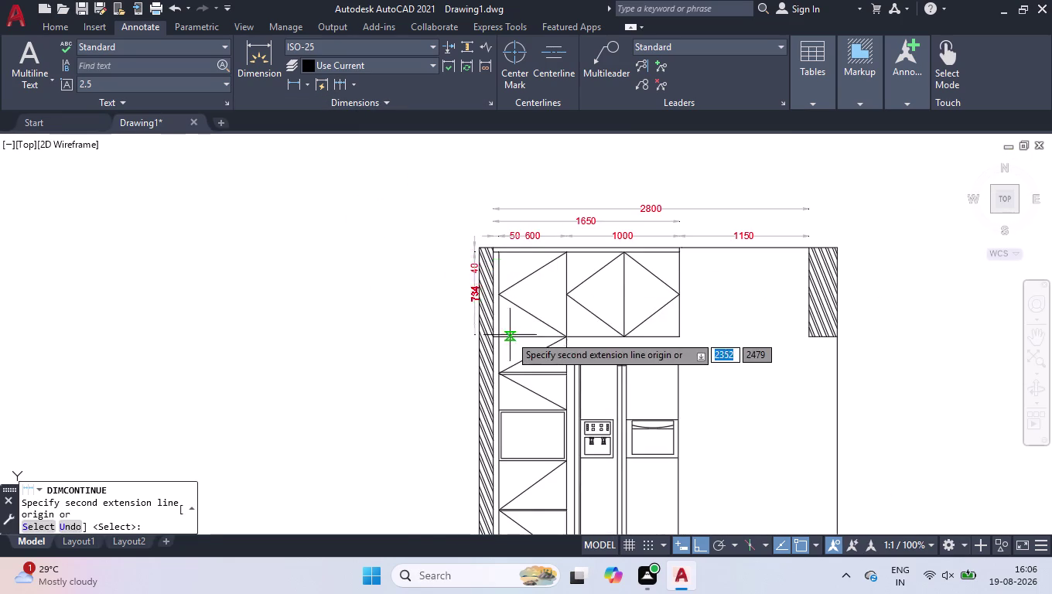
scroll(up, 3)
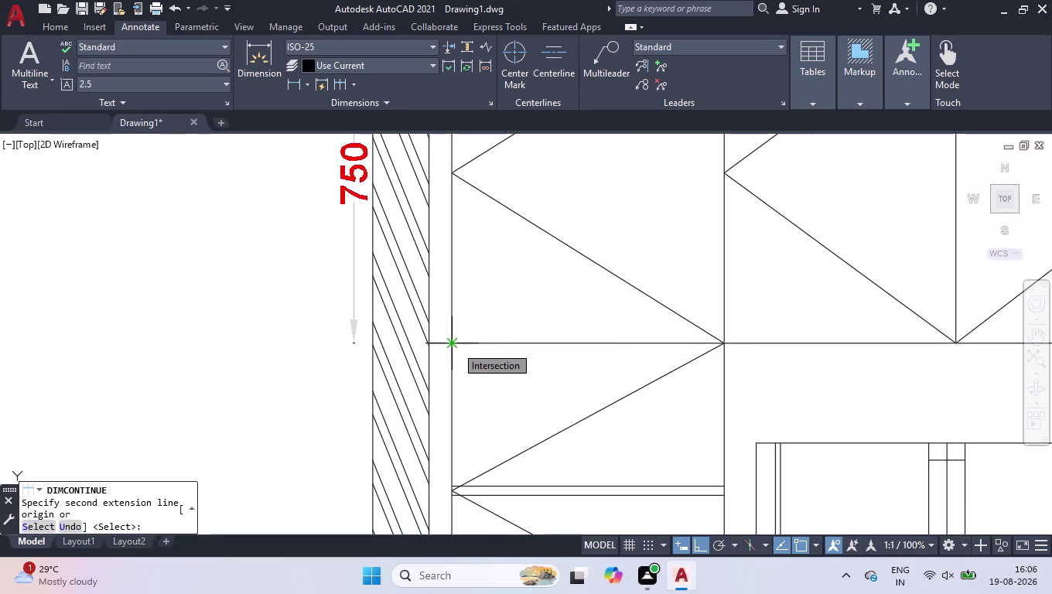
click(456, 346)
scroll(down, 3)
scroll(up, 3)
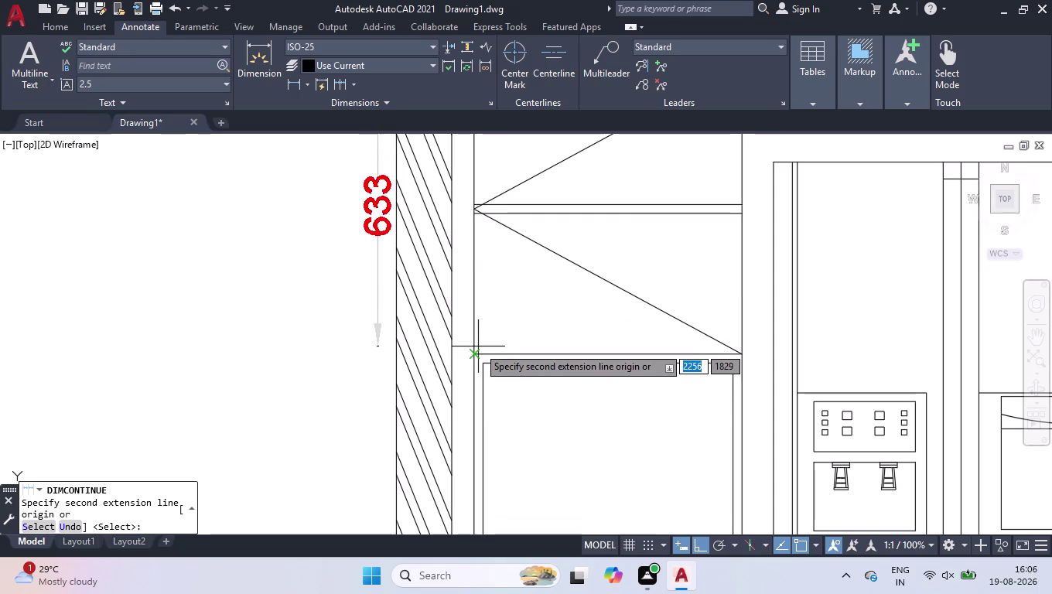
text(6)
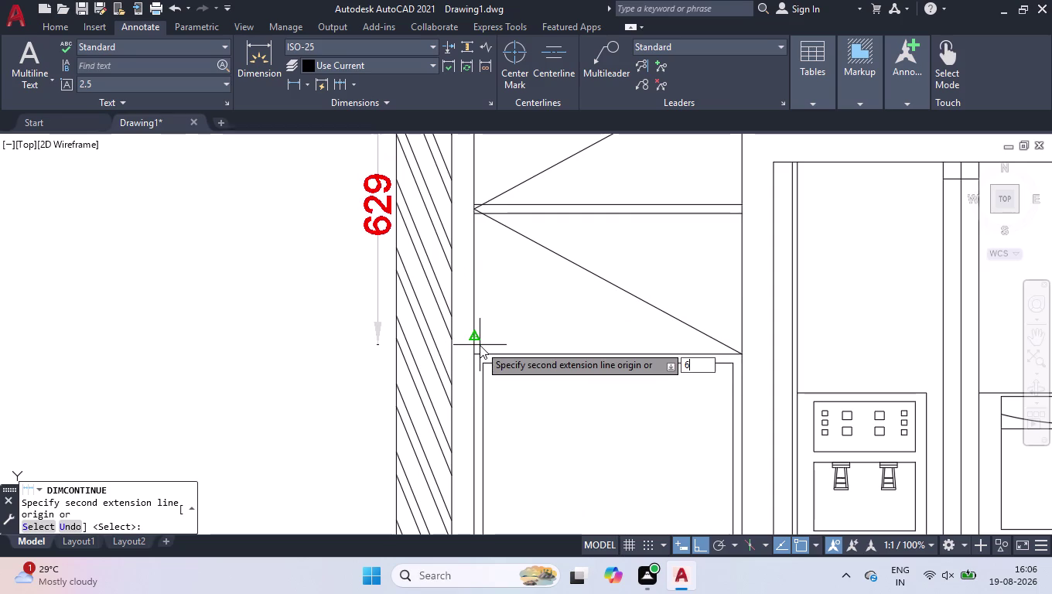
text(35)
key(Return)
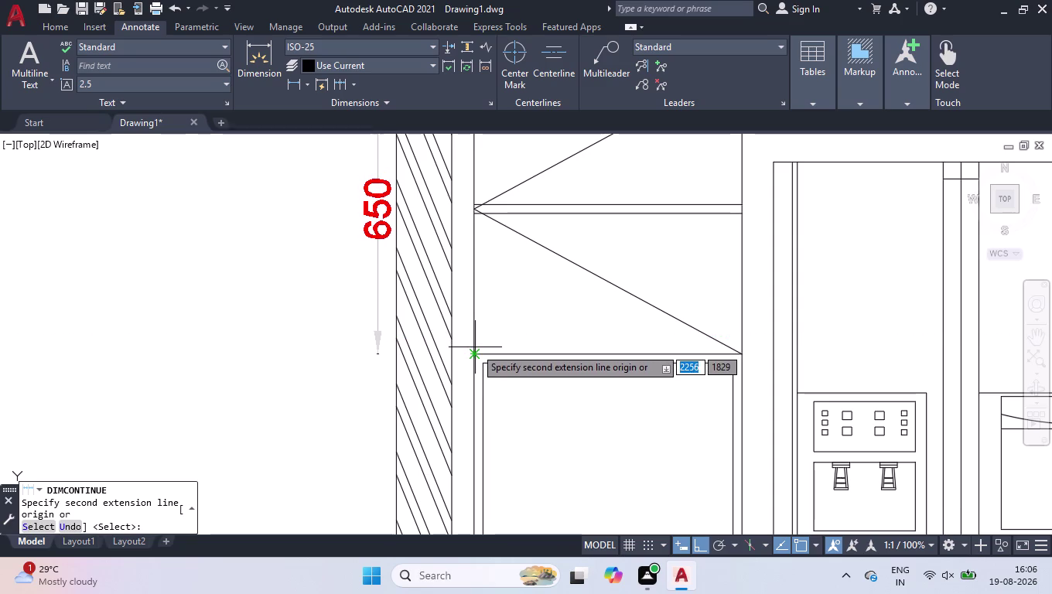
click(474, 347)
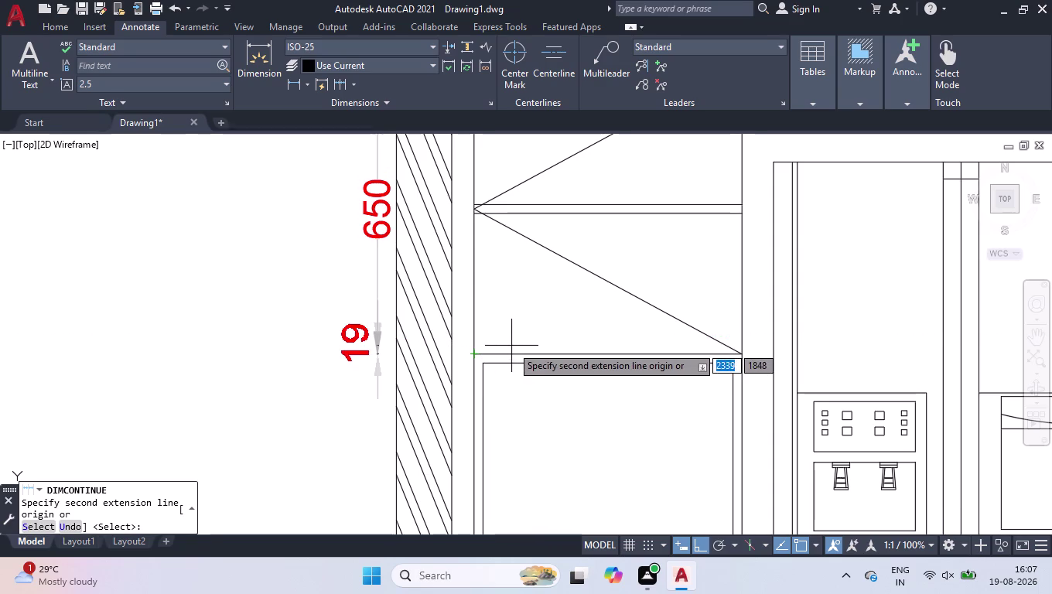
scroll(down, 3)
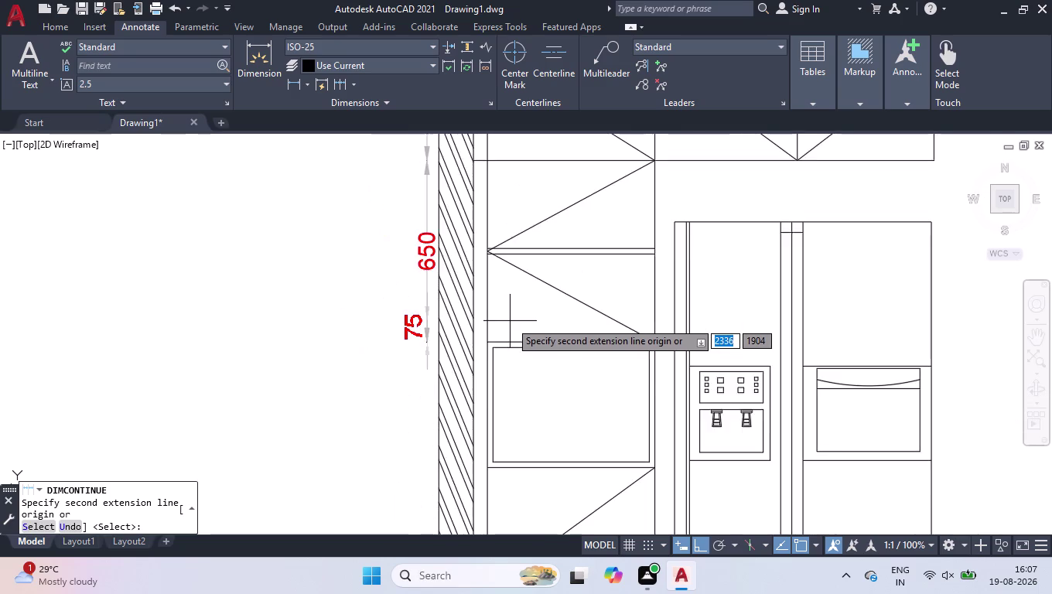
scroll(down, 3)
click(492, 409)
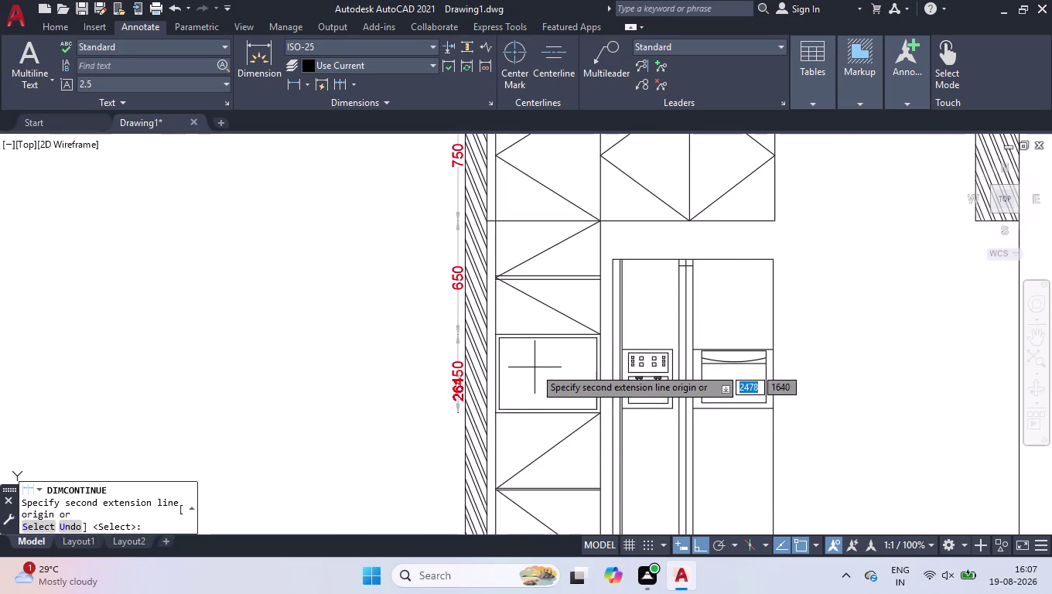
Add the 875 segment and a typed 100 length to the chain, then finish.
scroll(down, 3)
scroll(down, 3)
scroll(up, 3)
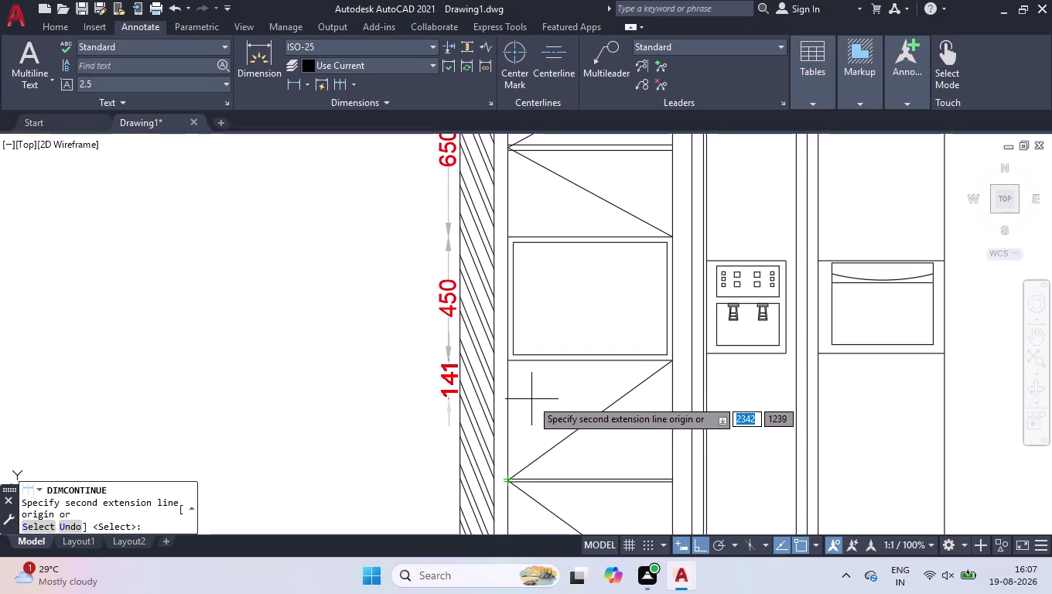
scroll(down, 3)
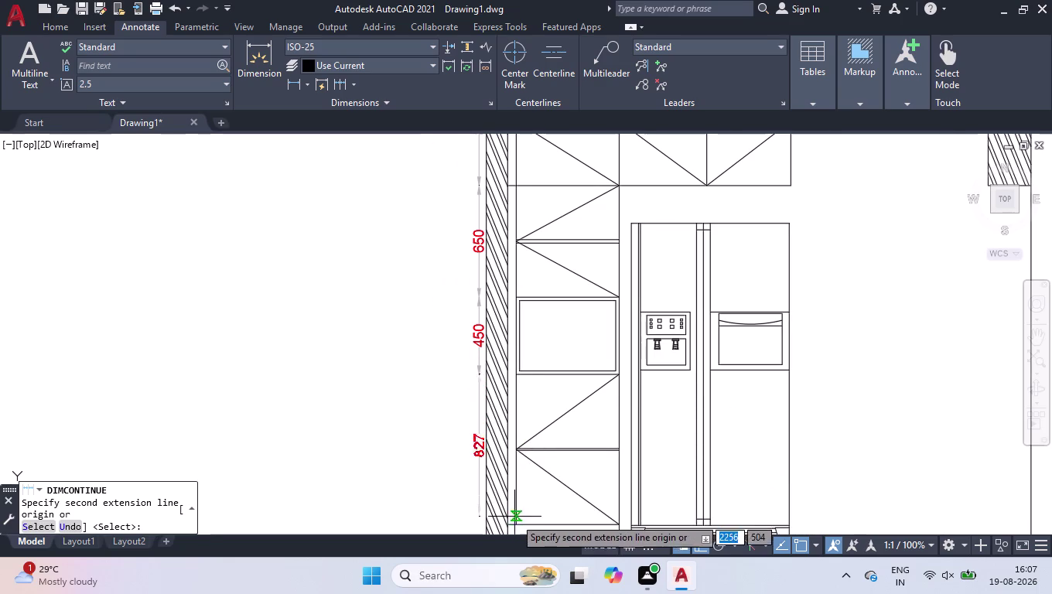
click(515, 527)
scroll(down, 3)
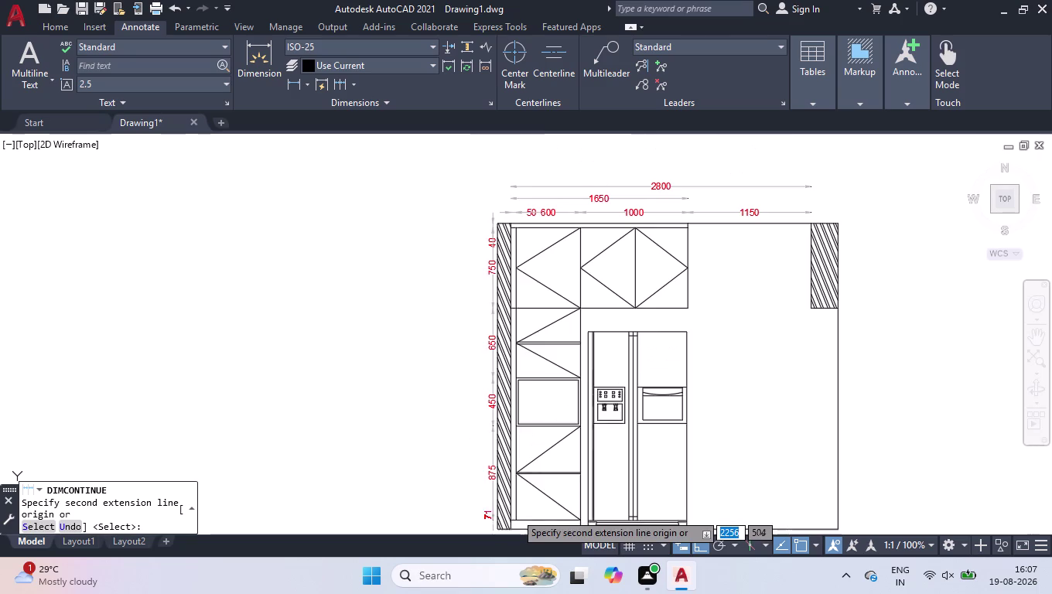
scroll(up, 3)
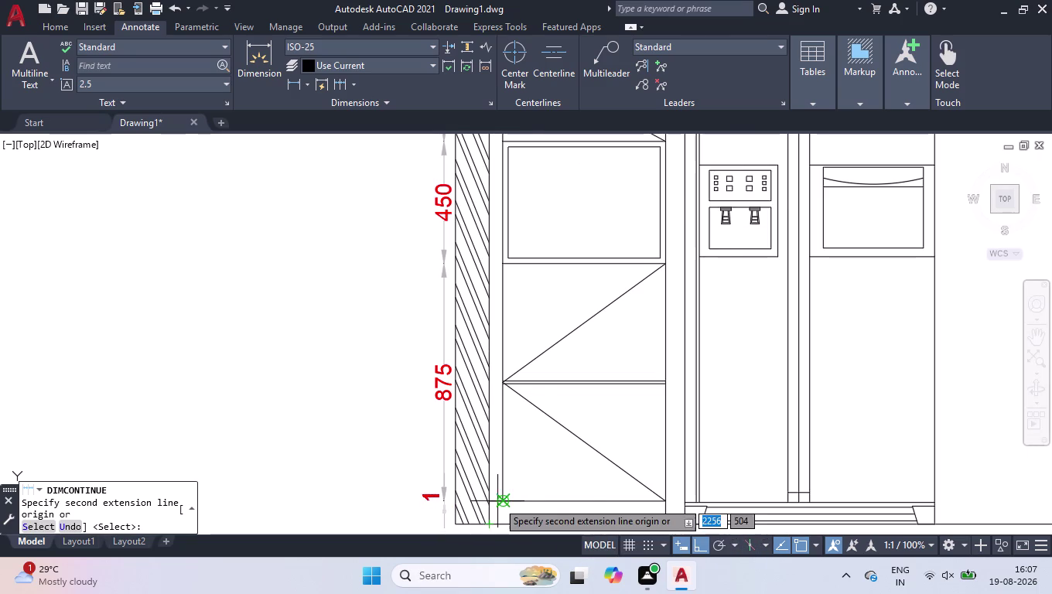
scroll(down, 3)
scroll(up, 3)
scroll(down, 3)
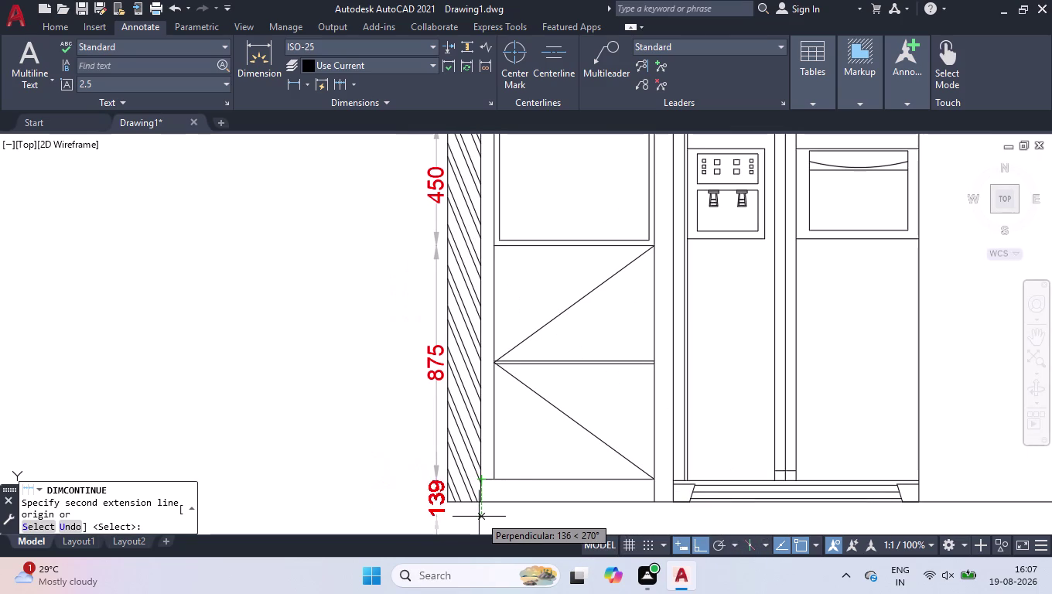
text(100)
key(Return)
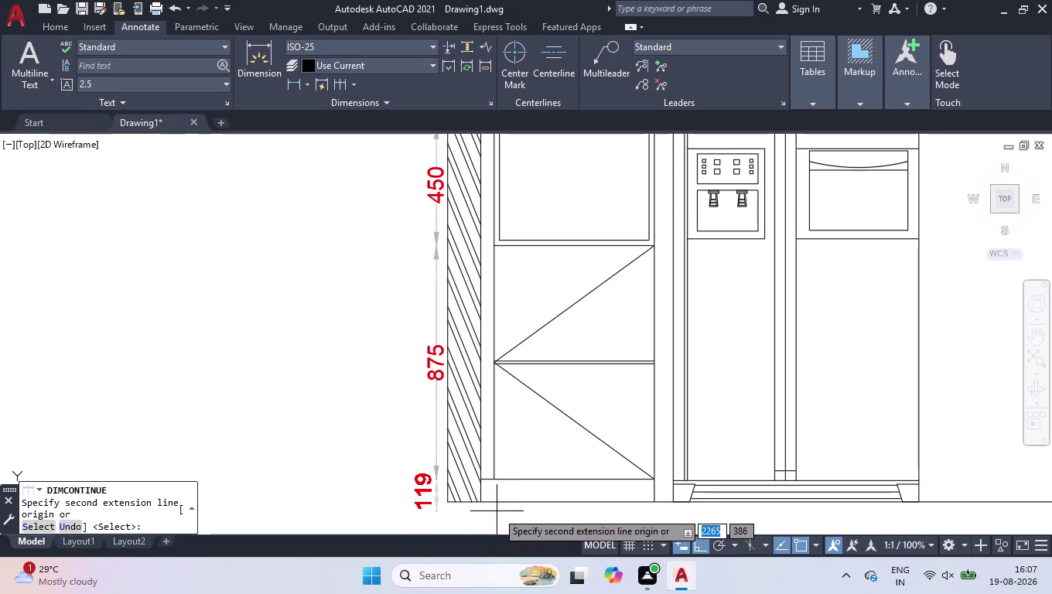
key(space)
key(space)
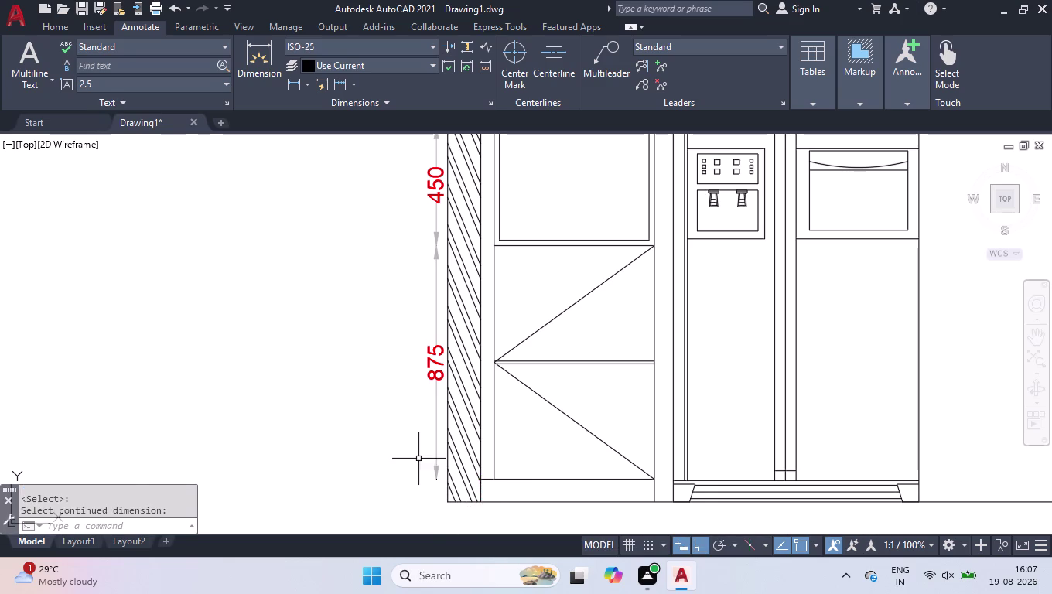
Stretch the 650 dimension's lower grip by 15 so it reads 635.
scroll(down, 3)
scroll(down, 3)
scroll(down, 3)
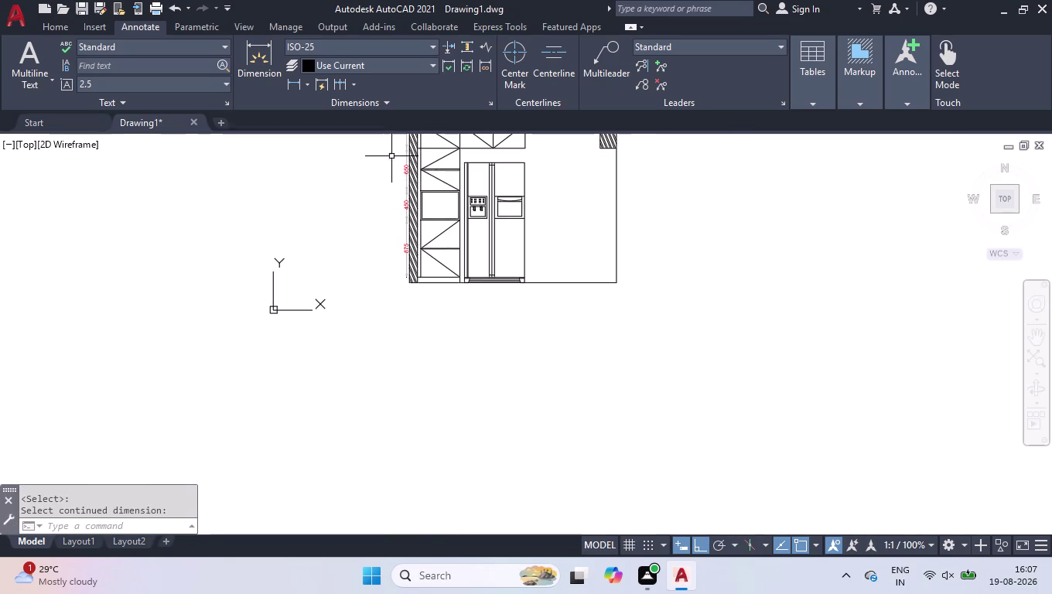
scroll(up, 3)
scroll(up, 3)
click(423, 342)
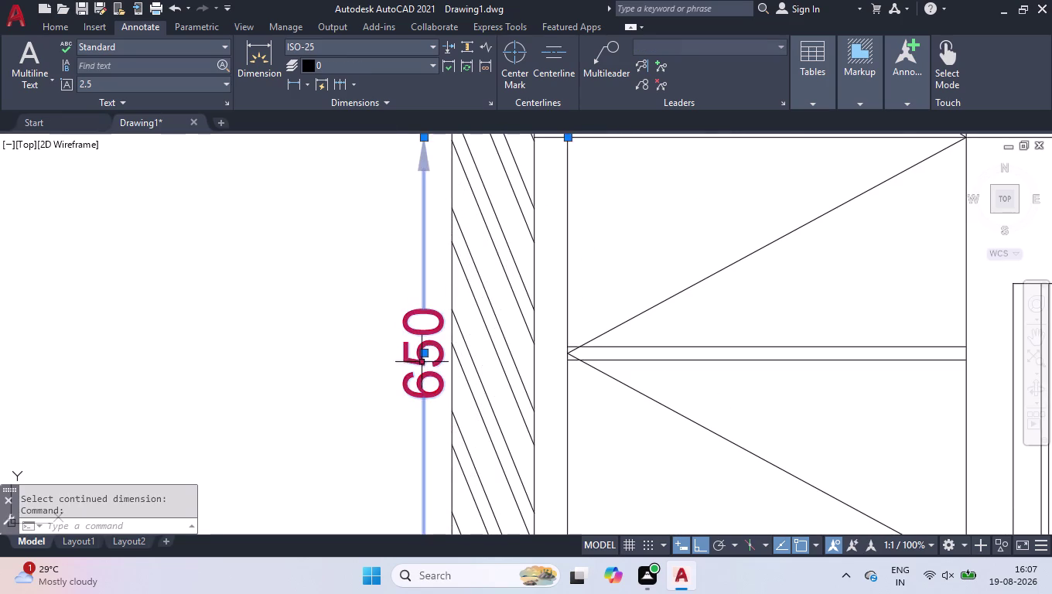
scroll(down, 3)
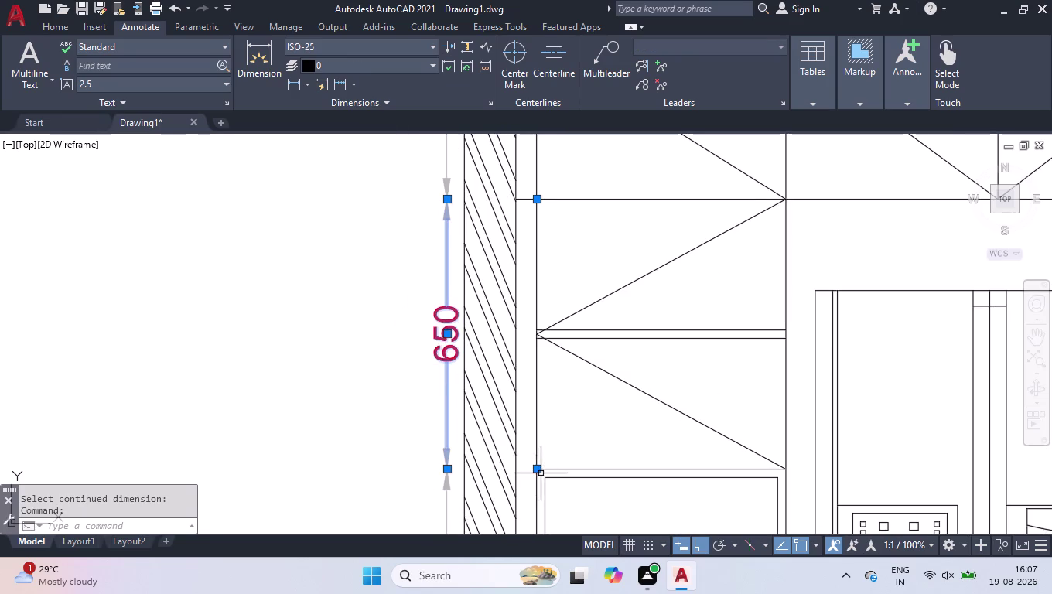
click(536, 469)
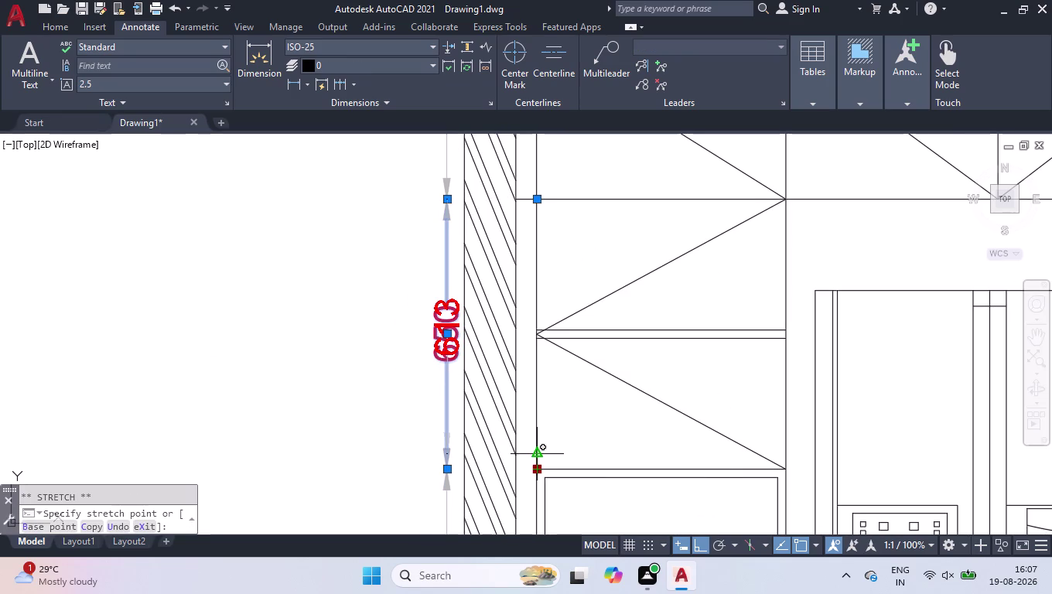
text(15)
key(Return)
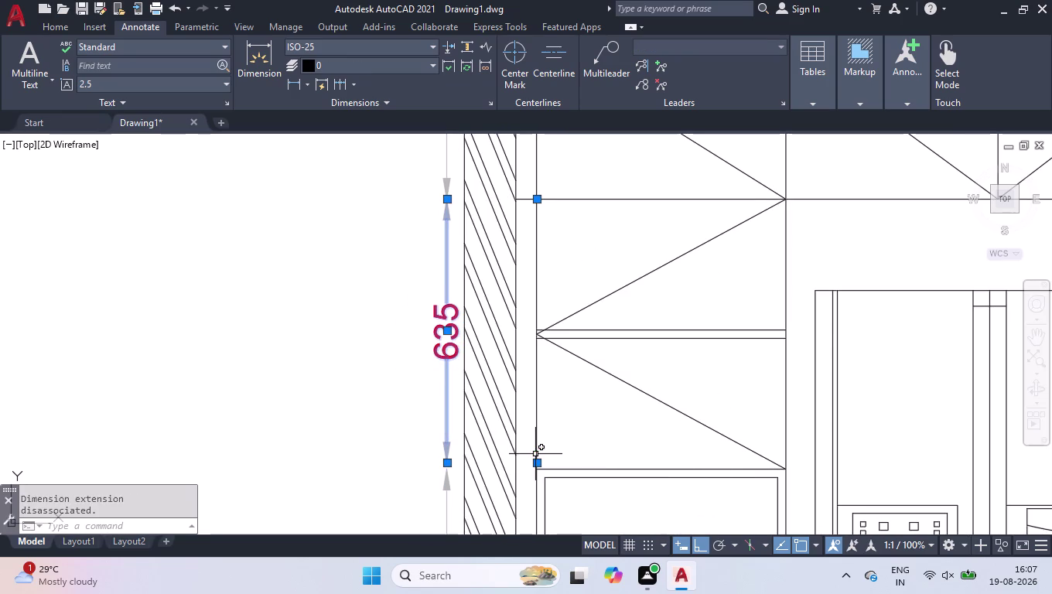
Start a new linear dimension with DLI.
scroll(down, 3)
scroll(down, 3)
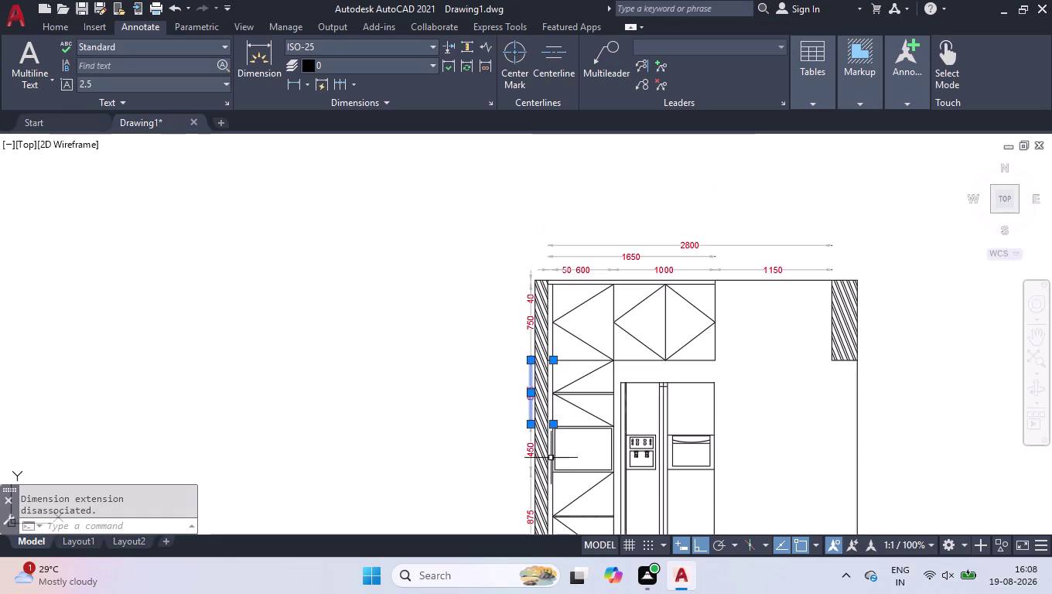
scroll(down, 3)
scroll(up, 3)
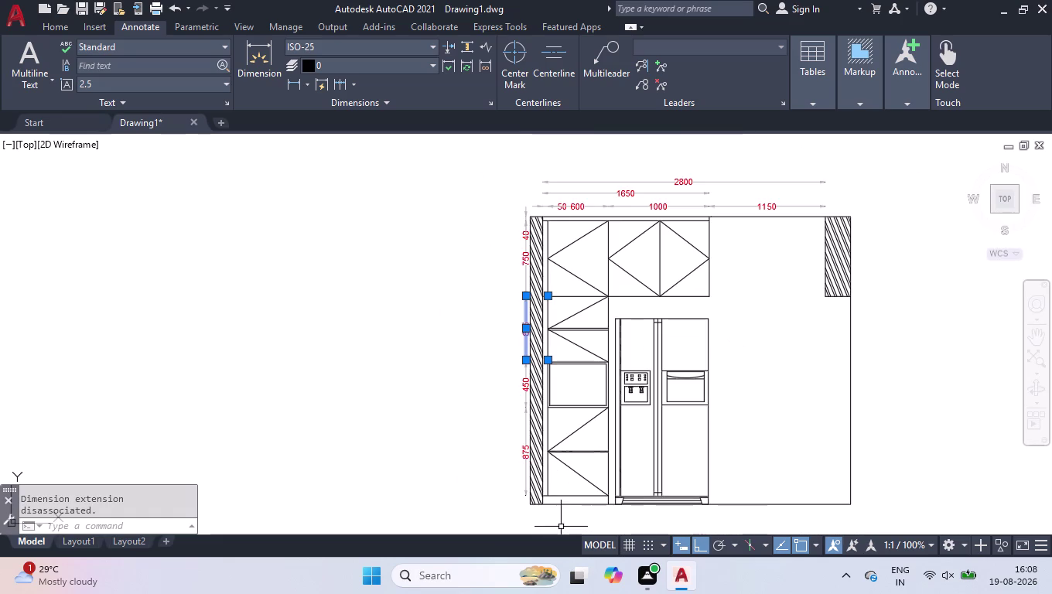
scroll(up, 3)
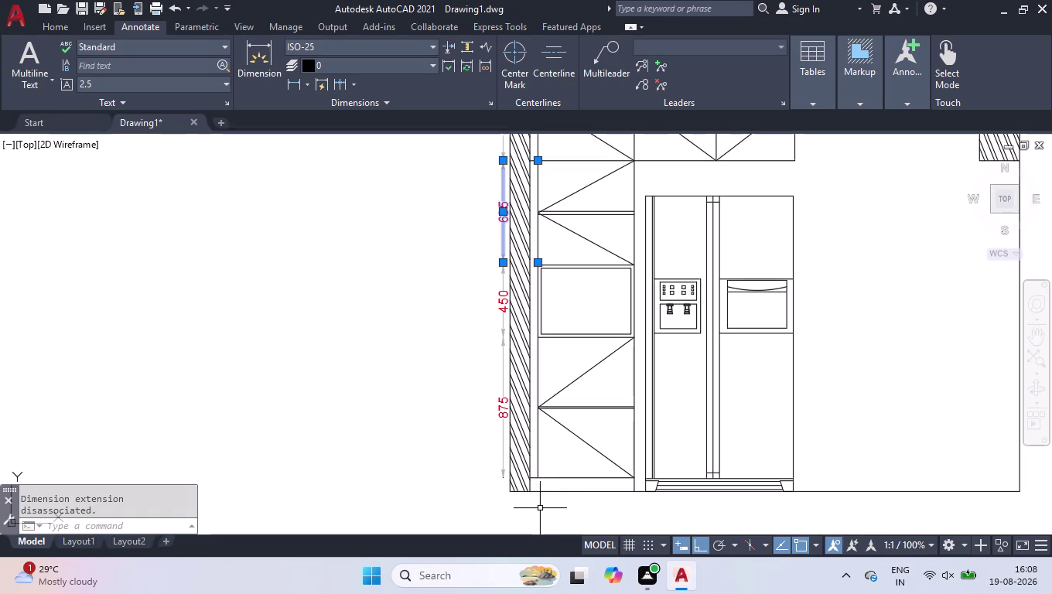
text(DLI)
key(Return)
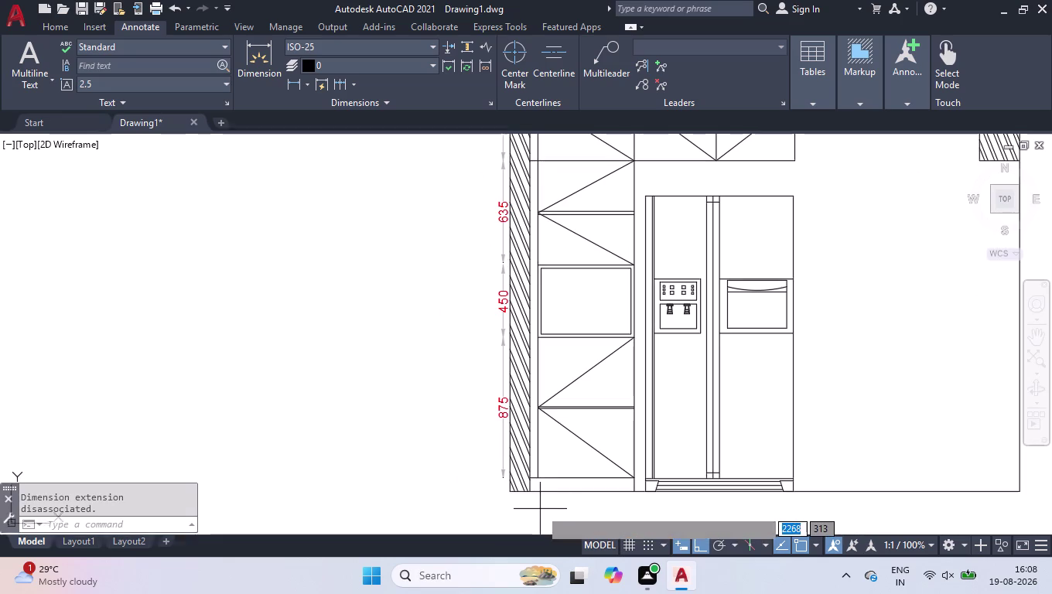
scroll(up, 3)
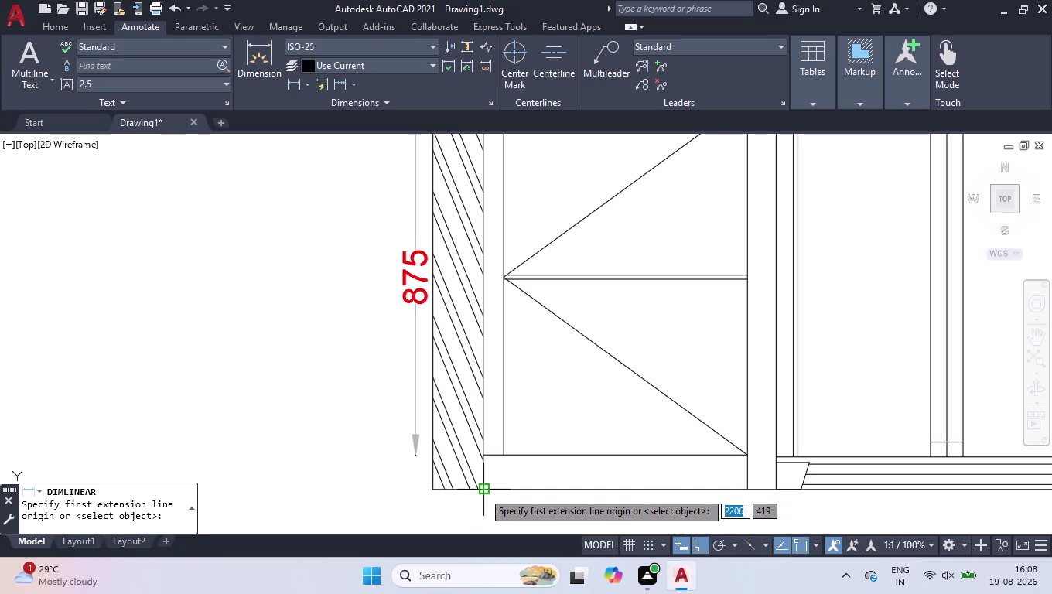
Place an 85 linear dimension at the base beneath the 875 segment.
click(485, 491)
click(480, 456)
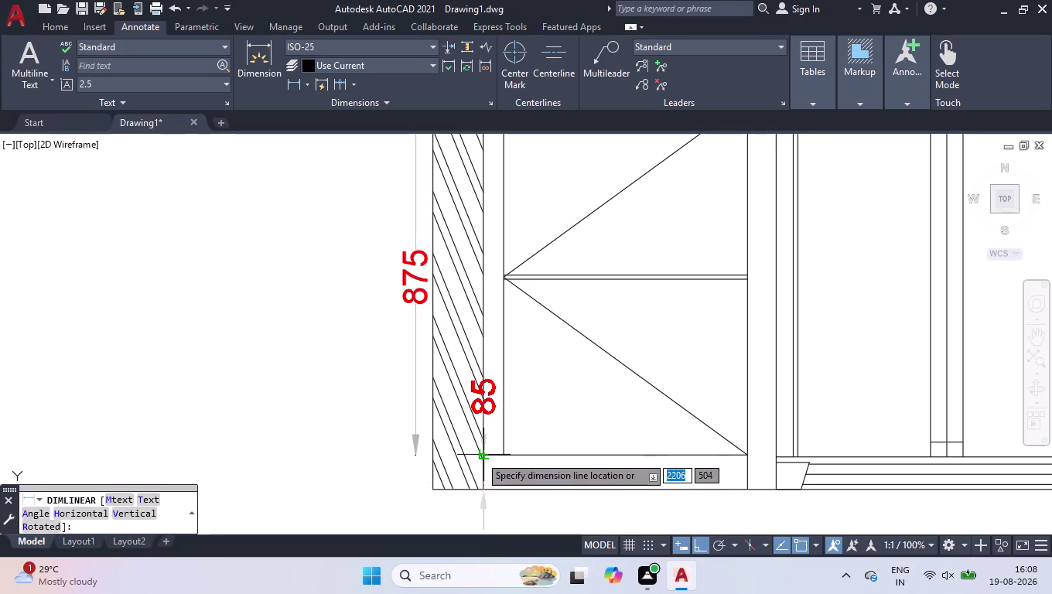
click(415, 477)
Change the 85 dimension text to read 100.
triple_click(420, 405)
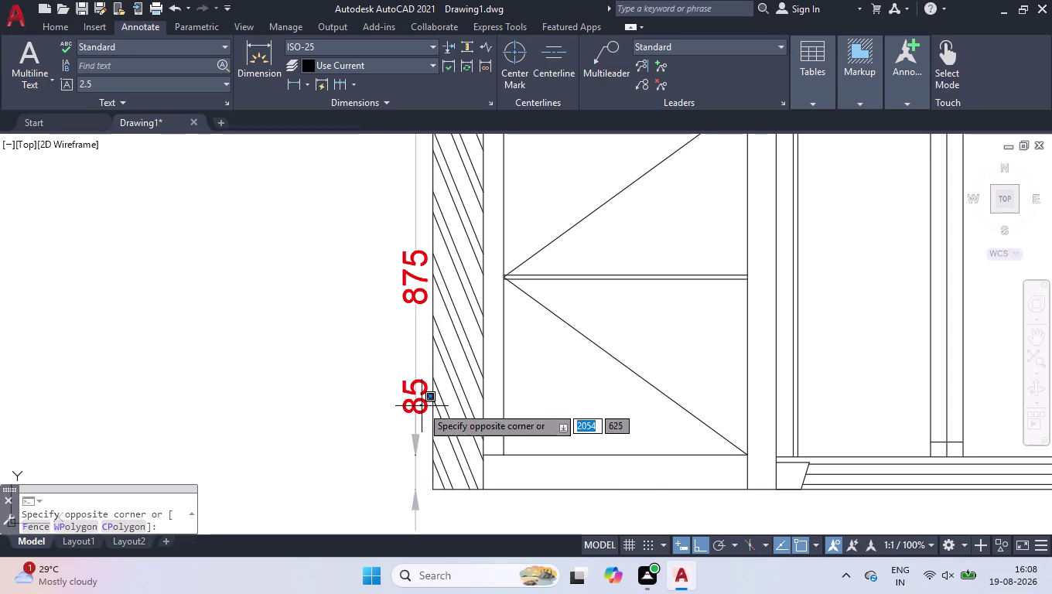
double_click(420, 402)
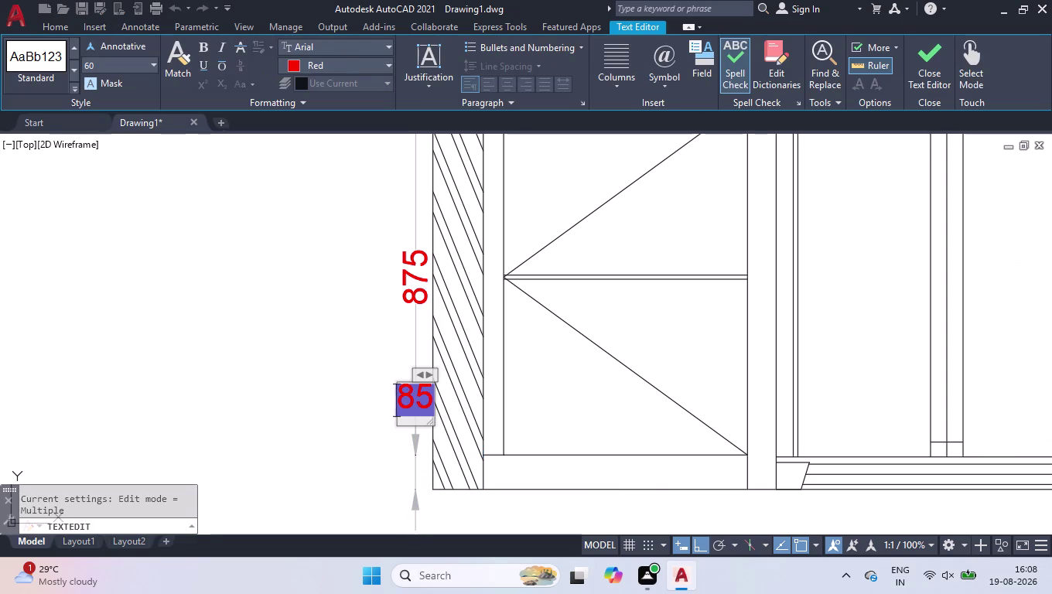
key(ctrl+a)
text(100)
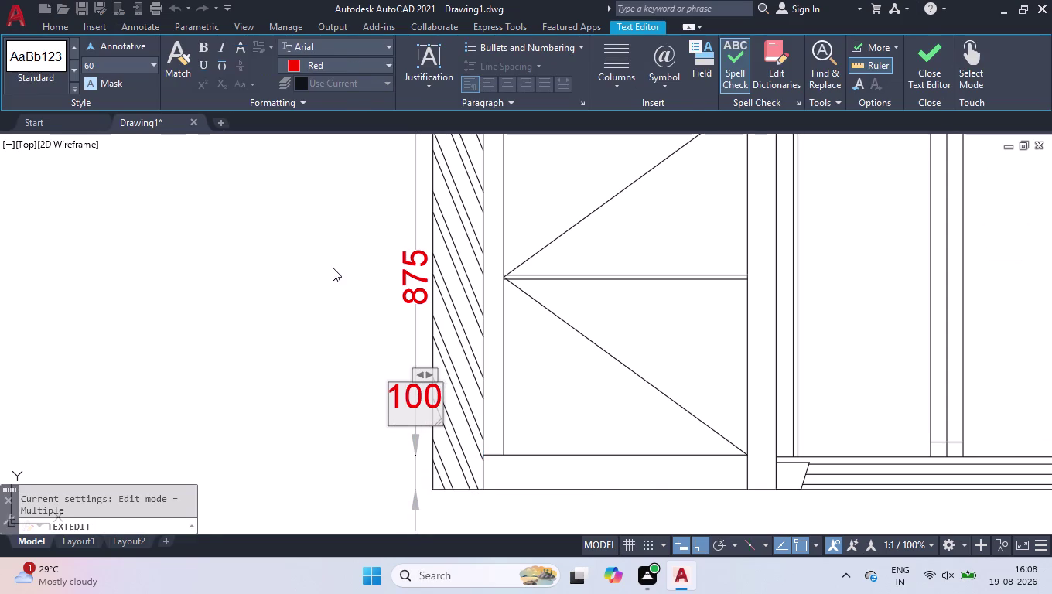
click(332, 266)
key(Return)
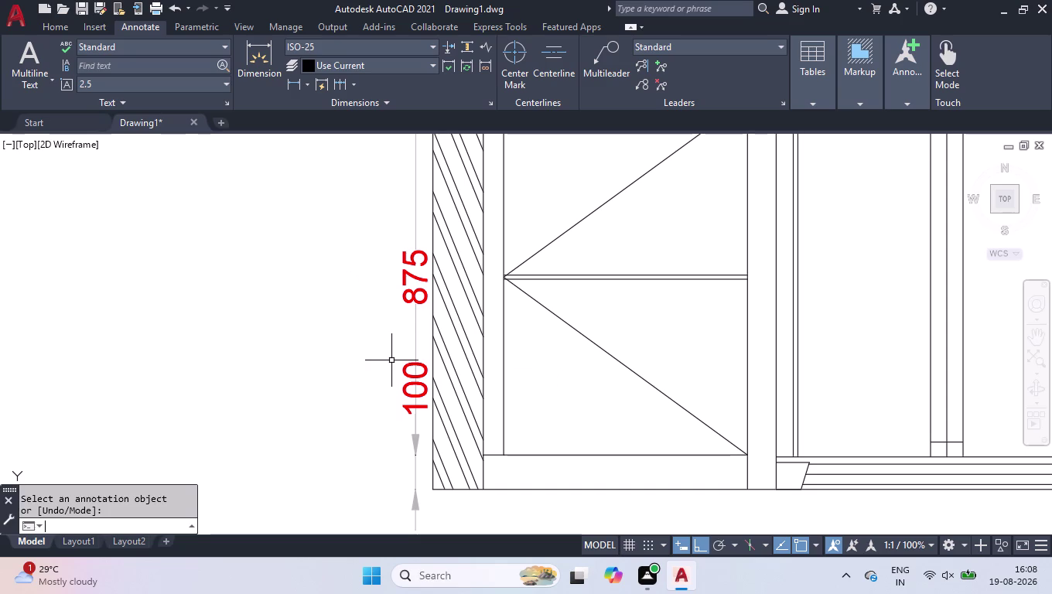
Add an overall 2060 linear dimension from the top of the 635 run to the floor.
scroll(down, 3)
scroll(down, 3)
scroll(down, 3)
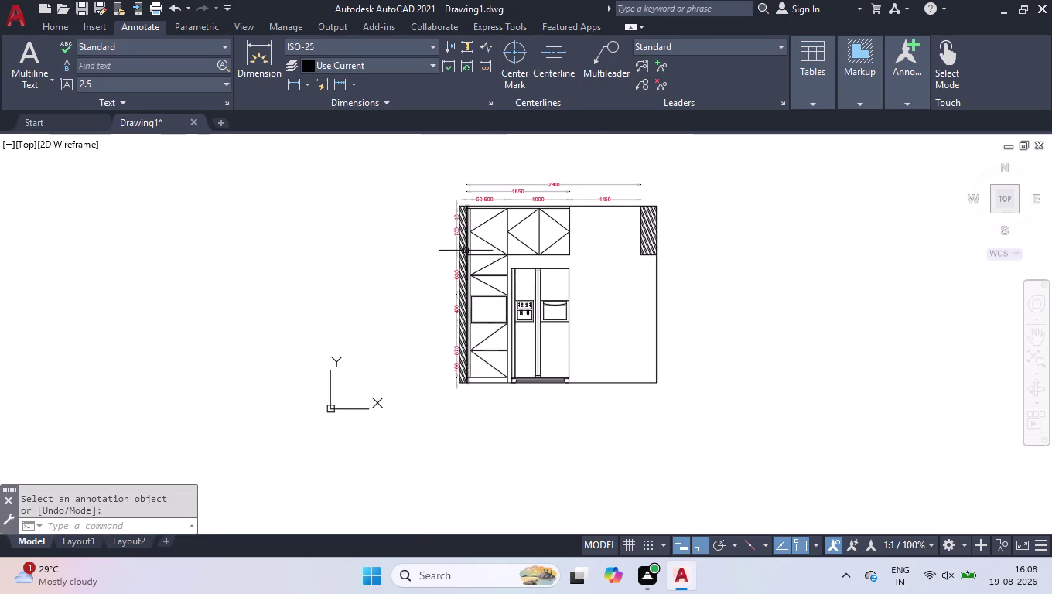
scroll(up, 3)
scroll(up, 3)
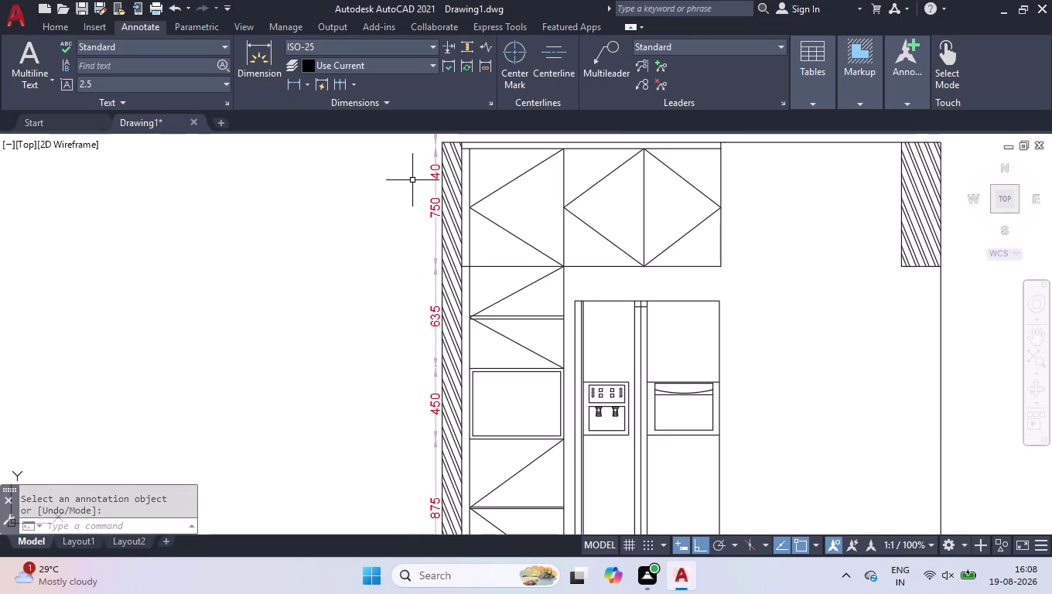
text(DLI)
key(Return)
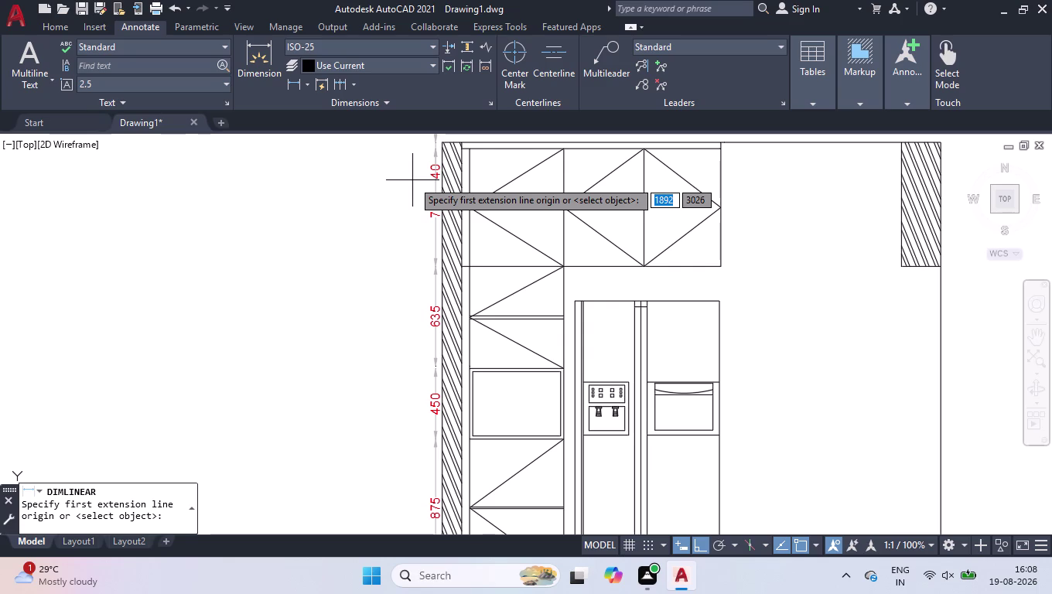
click(469, 268)
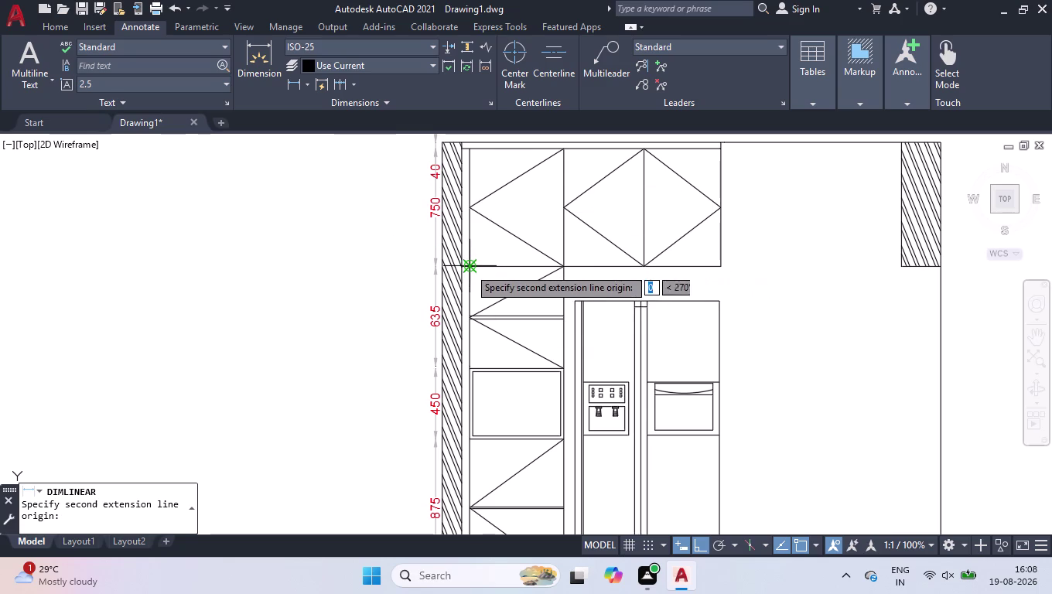
scroll(down, 3)
scroll(up, 3)
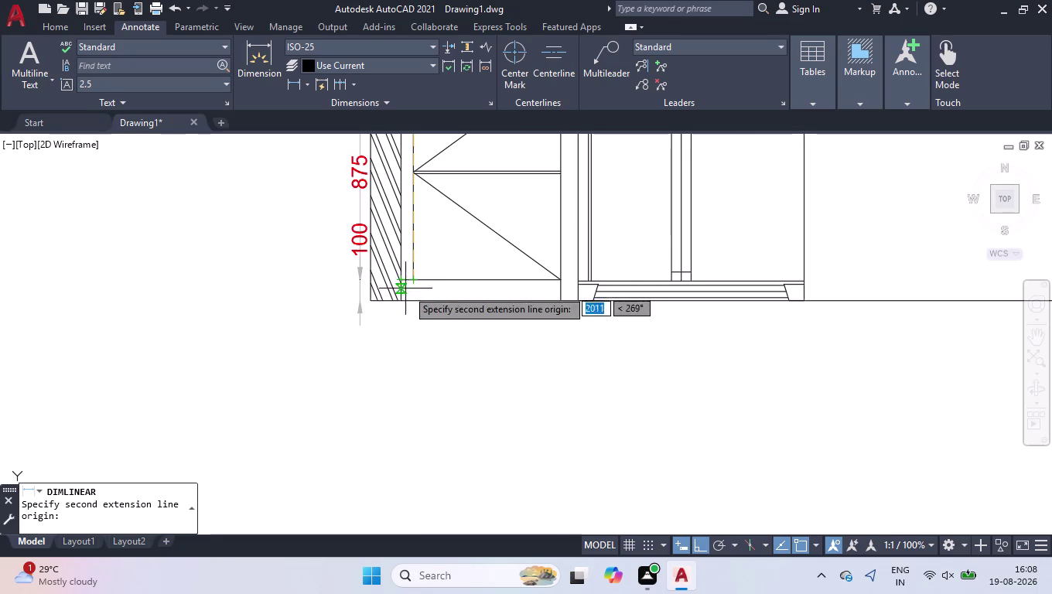
click(405, 299)
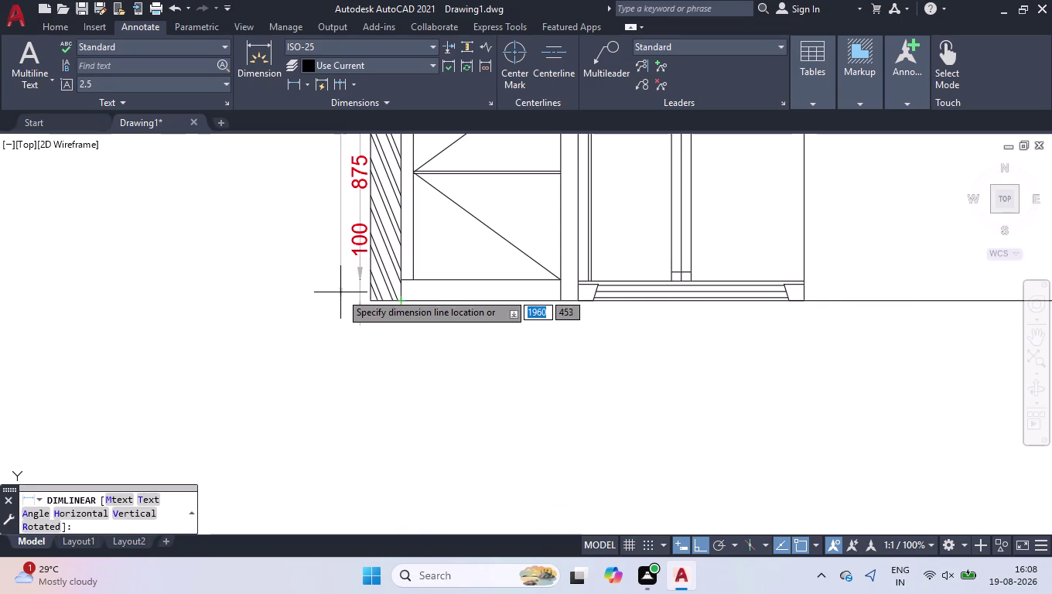
scroll(down, 3)
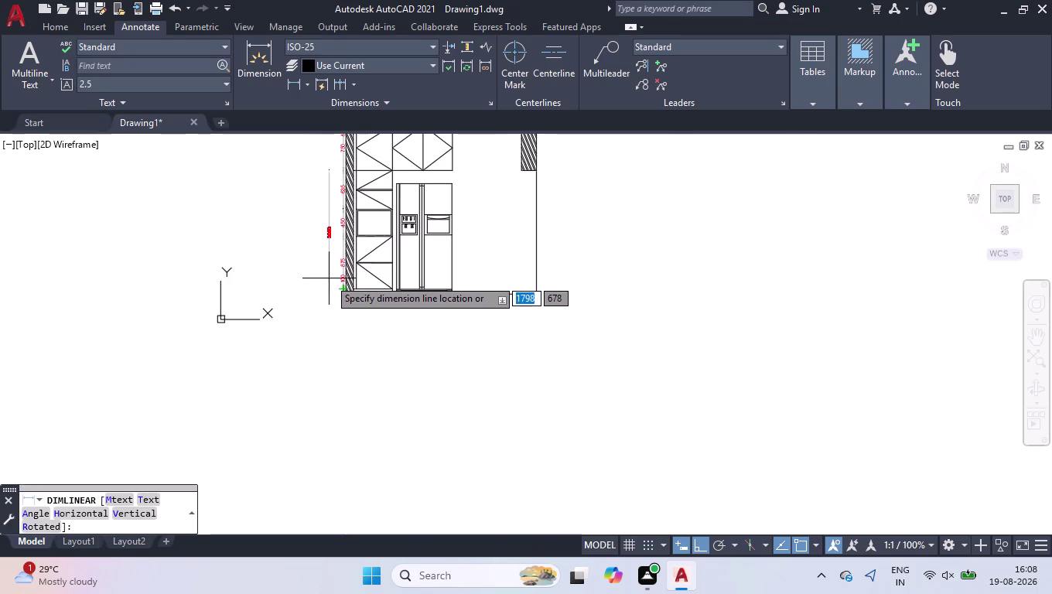
click(333, 275)
Move the 2060 dimension's text left of the chain, clear of the 450 text.
scroll(up, 3)
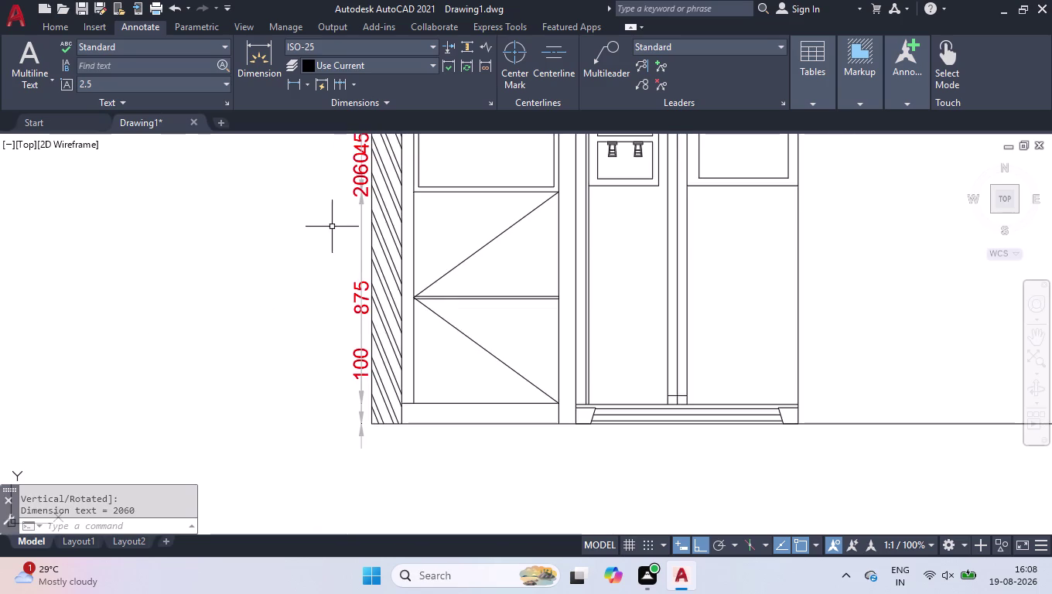
scroll(down, 3)
scroll(up, 3)
scroll(up, 3)
scroll(down, 3)
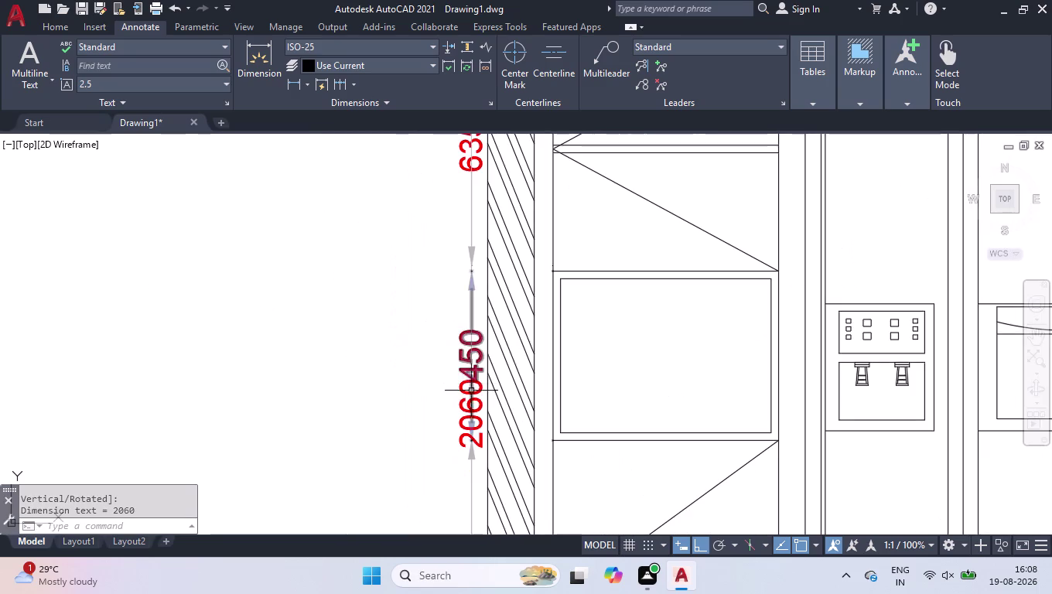
scroll(up, 3)
click(447, 424)
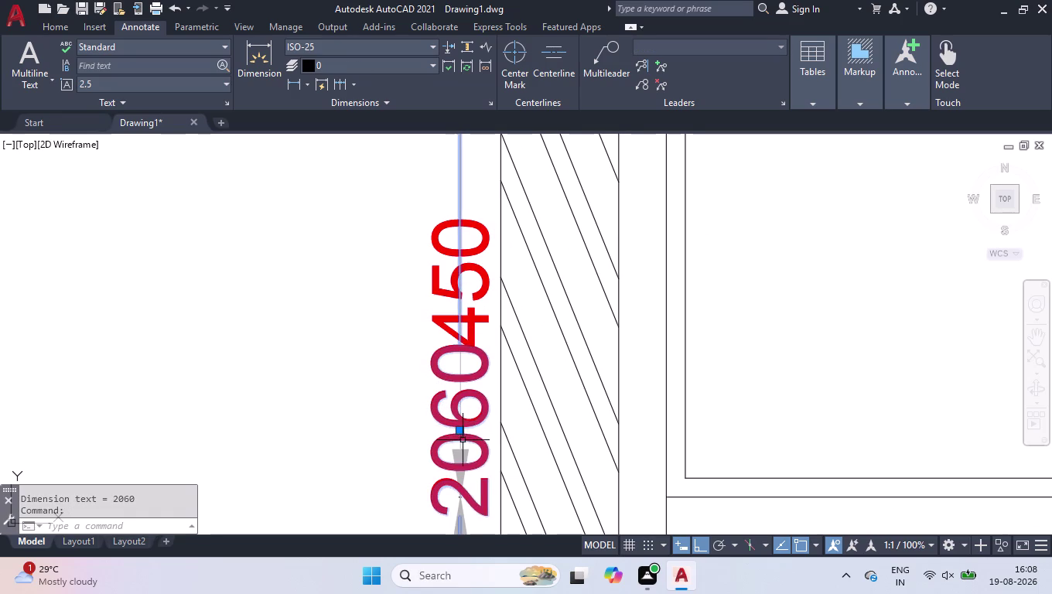
click(458, 433)
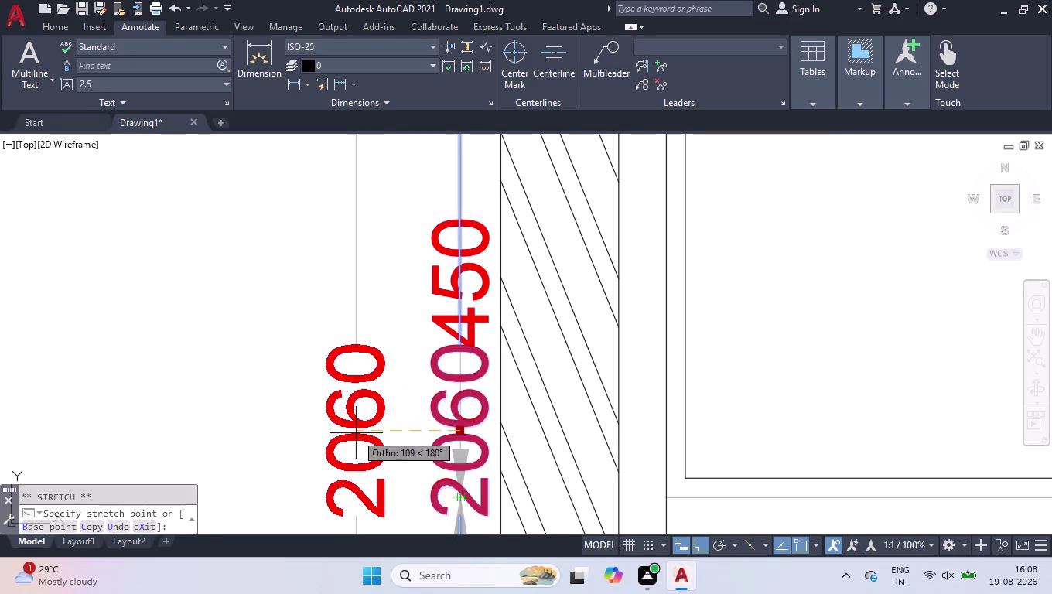
click(356, 434)
scroll(down, 3)
scroll(down, 3)
scroll(up, 3)
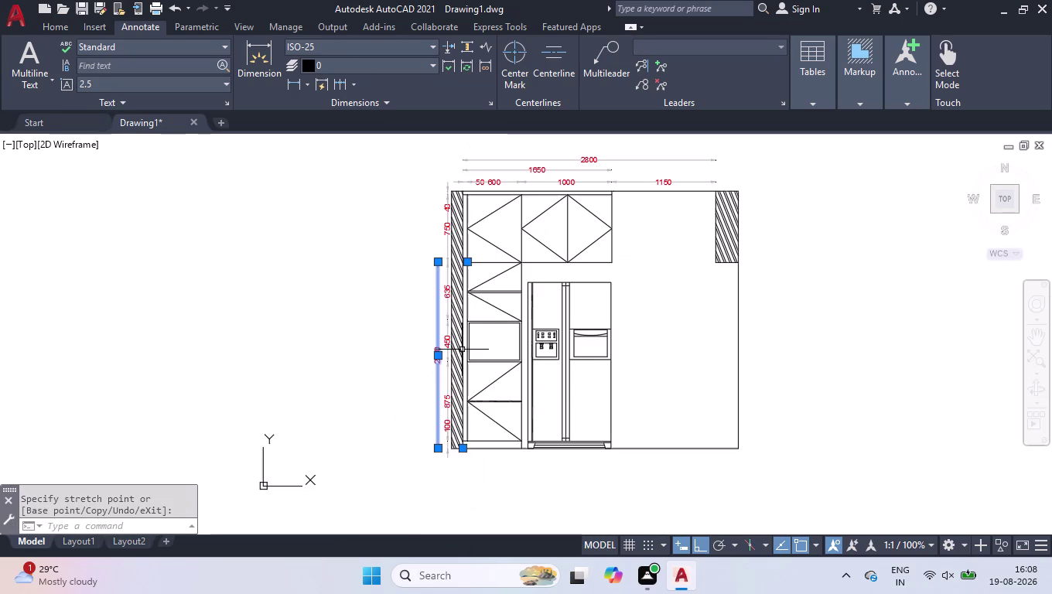
click(448, 319)
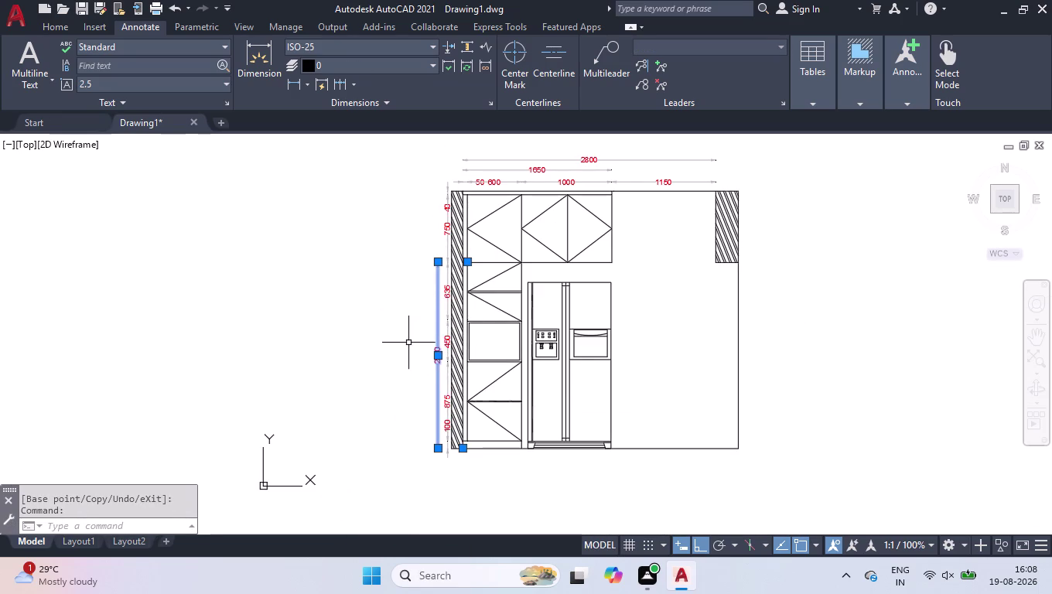
click(439, 337)
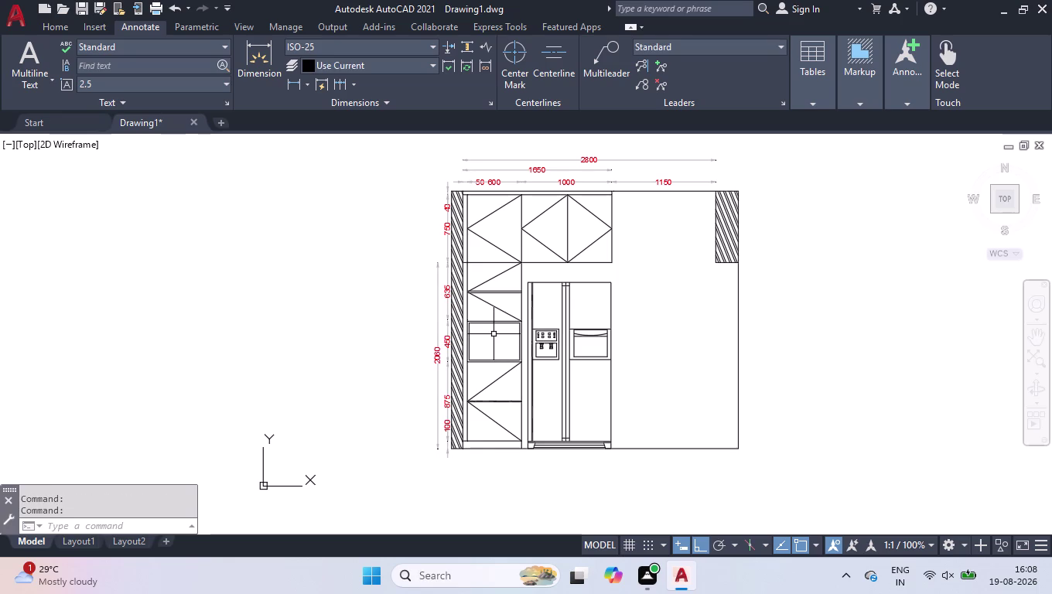
Dimension the wall from its top-left to bottom-left corner, placed left to read 2850.
key(space)
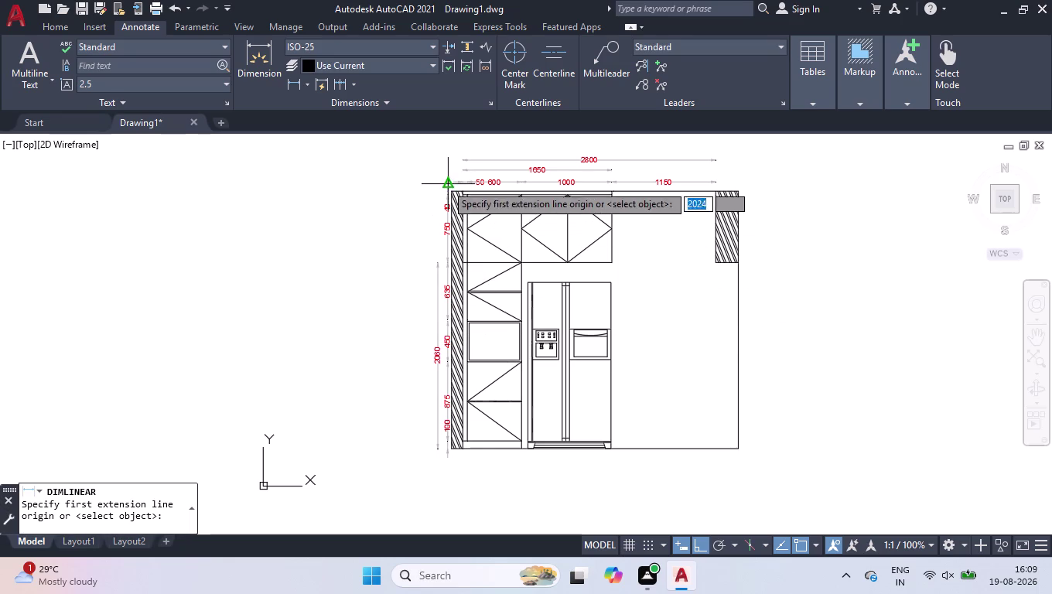
scroll(up, 3)
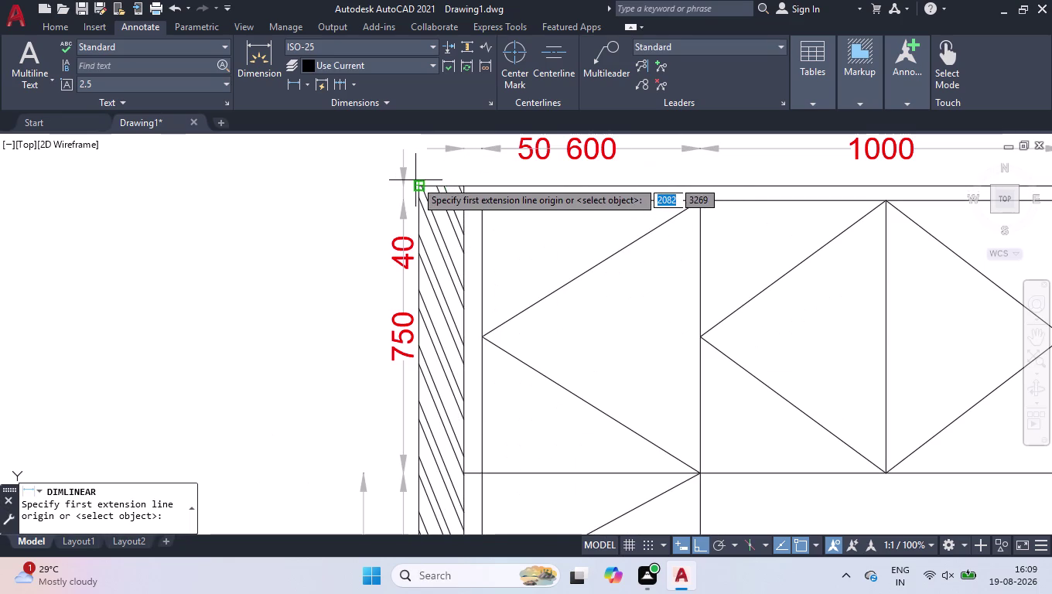
click(416, 185)
scroll(down, 3)
scroll(up, 3)
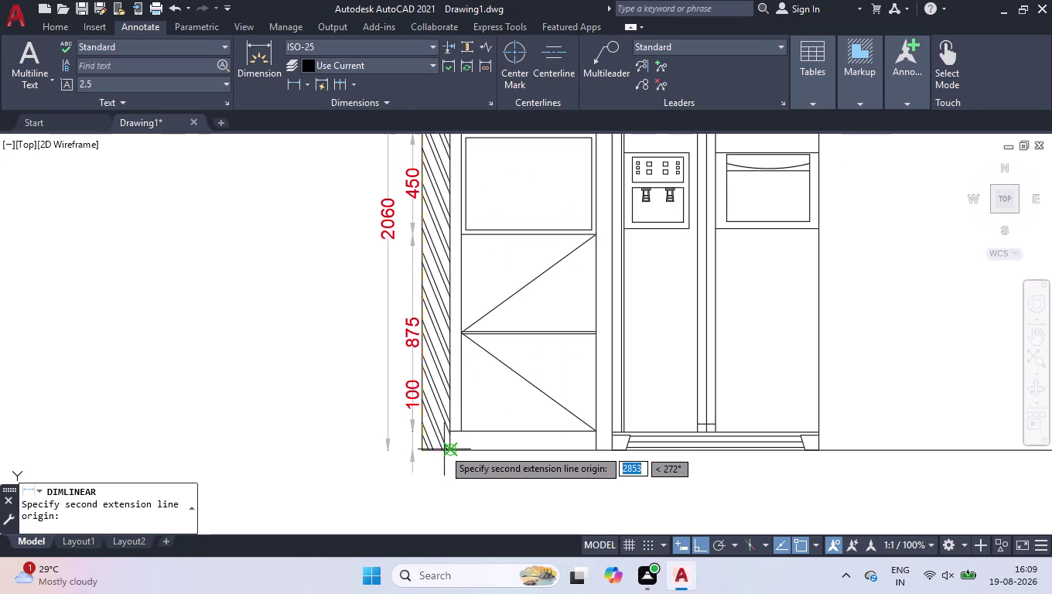
click(425, 451)
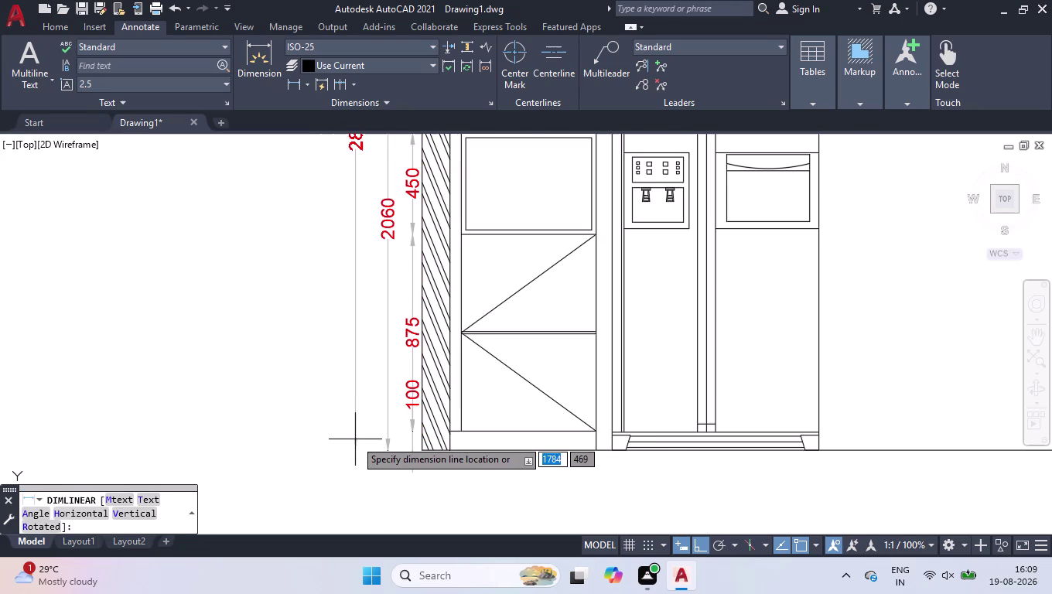
click(355, 439)
scroll(down, 3)
scroll(up, 3)
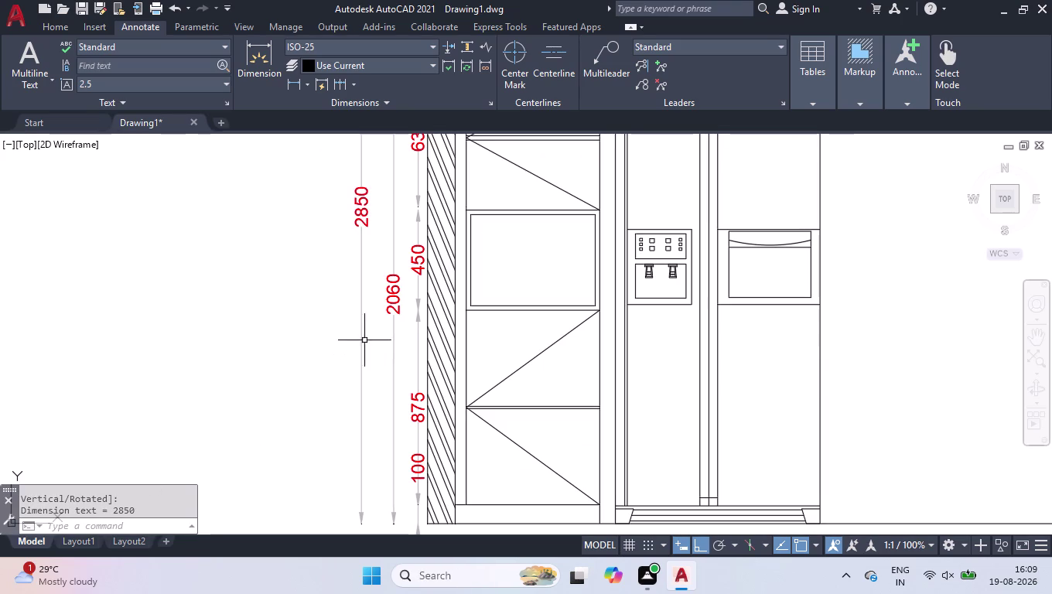
scroll(down, 3)
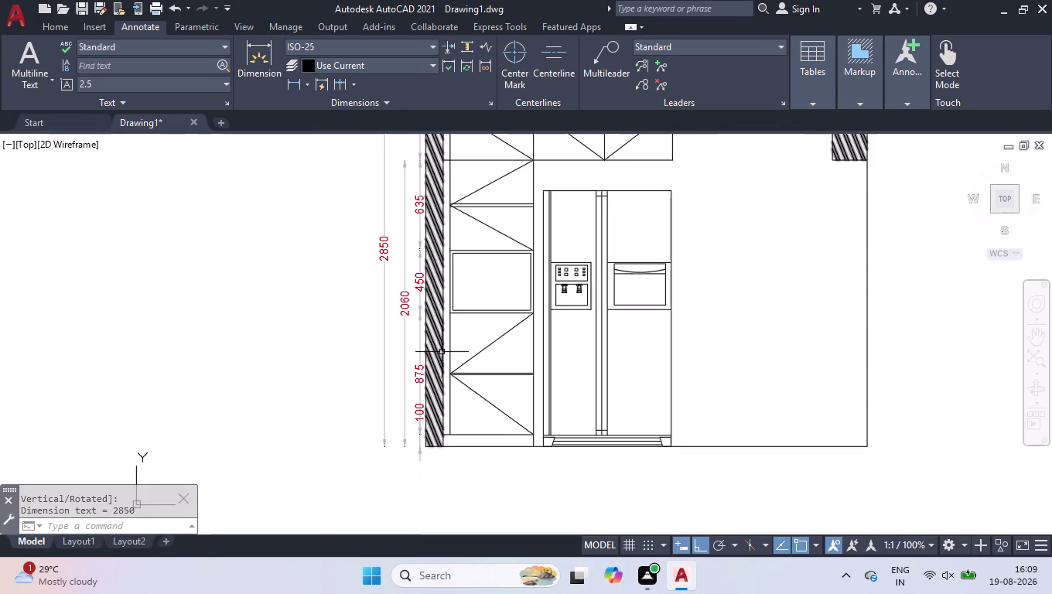
Dimension the 50 wall thickness at the bottom-left corner, placed below the base.
scroll(up, 3)
scroll(up, 3)
key(space)
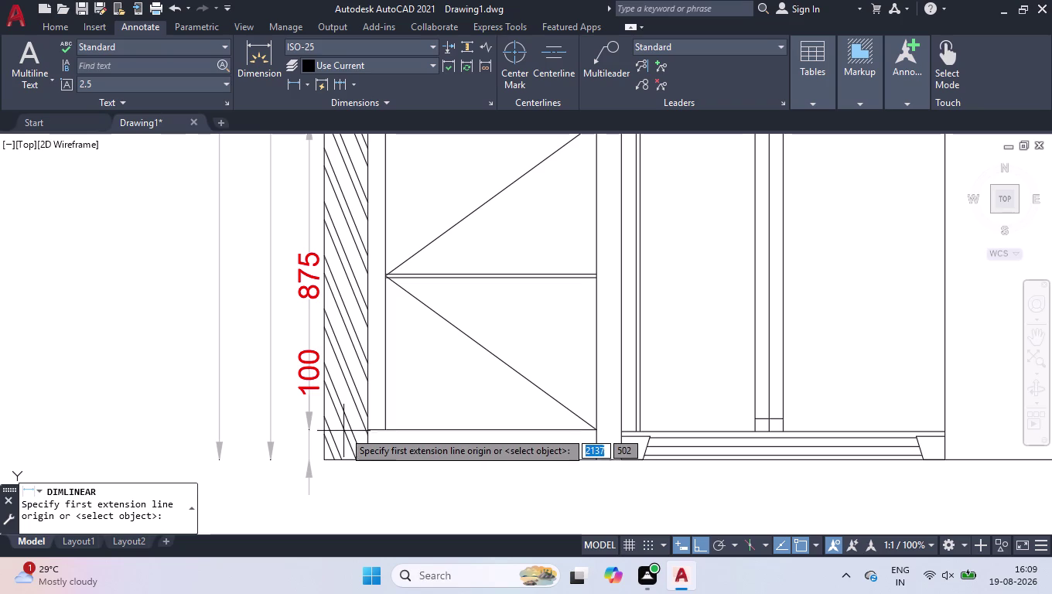
click(369, 432)
click(381, 432)
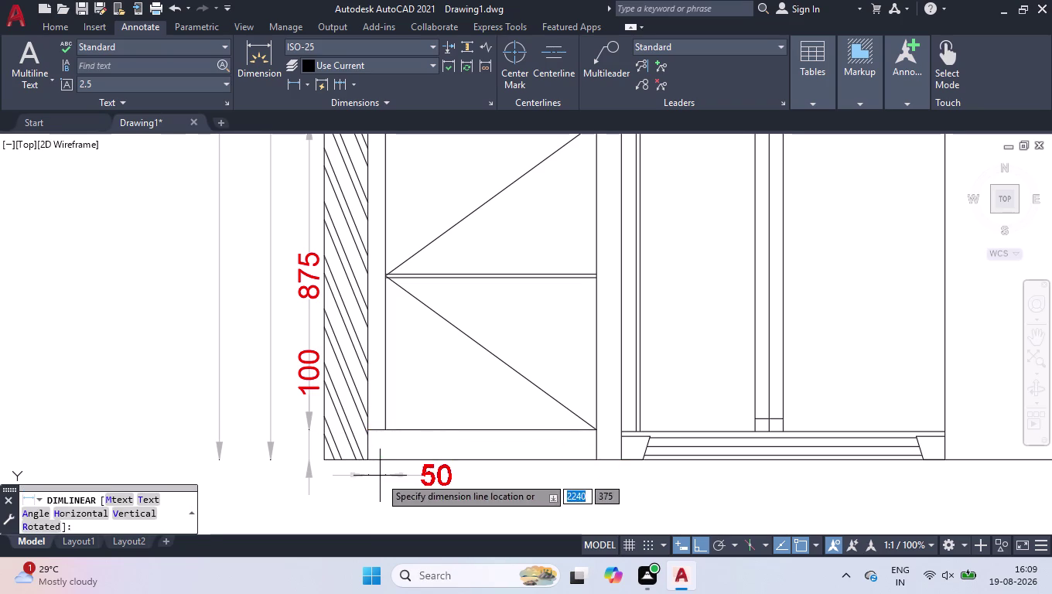
click(380, 483)
Continue the chain across the 600 cabinet and the 991 fridge width.
click(340, 89)
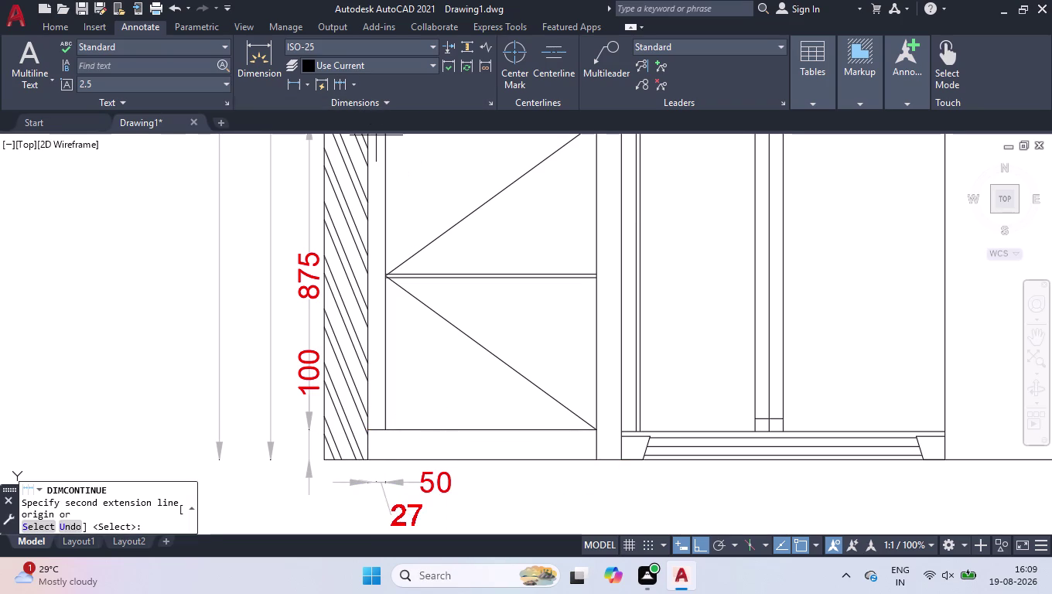
click(598, 458)
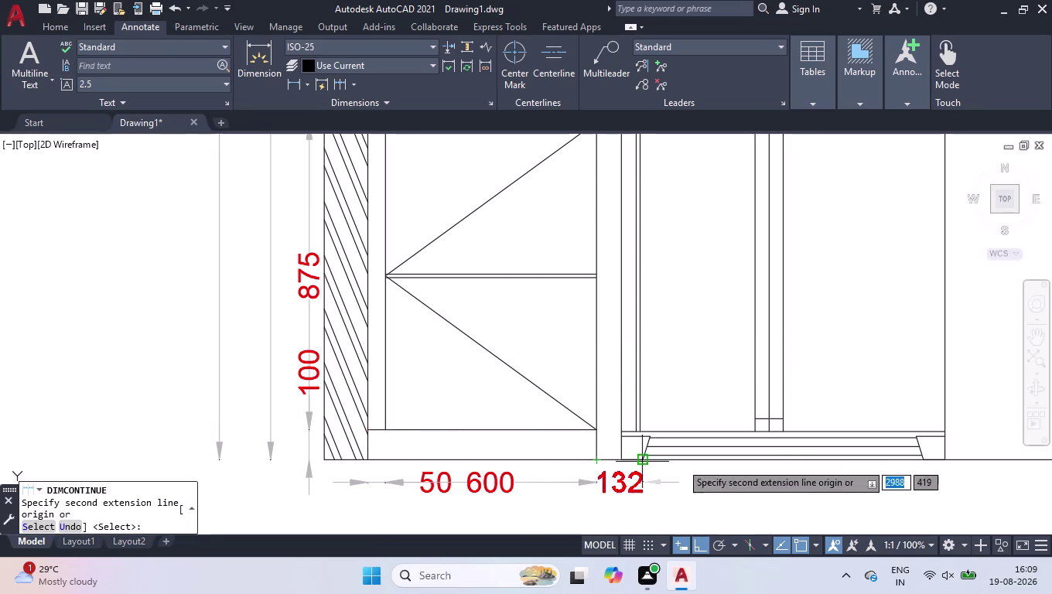
click(942, 460)
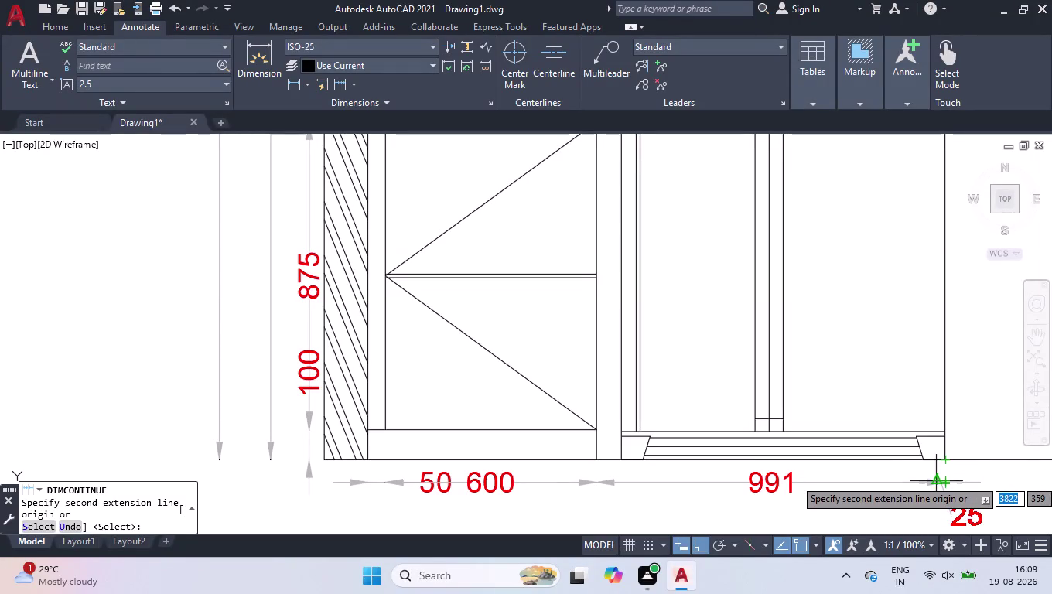
key(space)
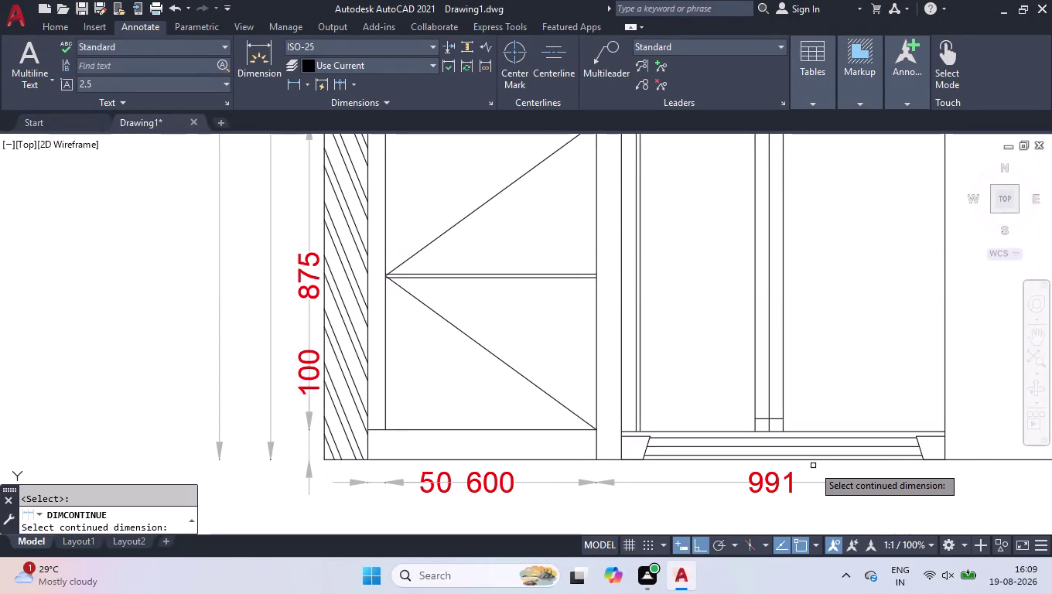
key(Return)
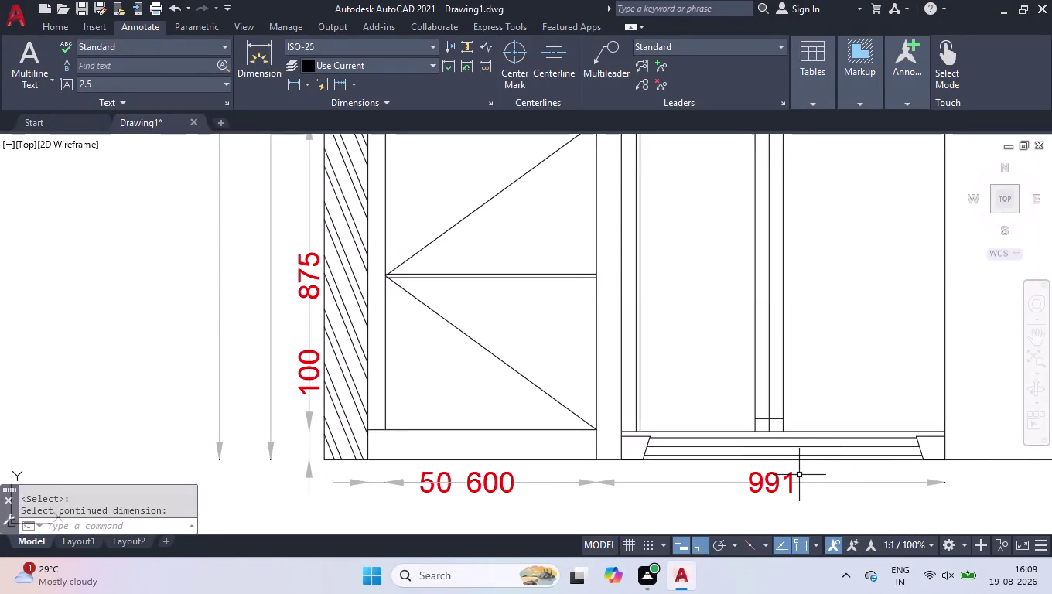
scroll(down, 3)
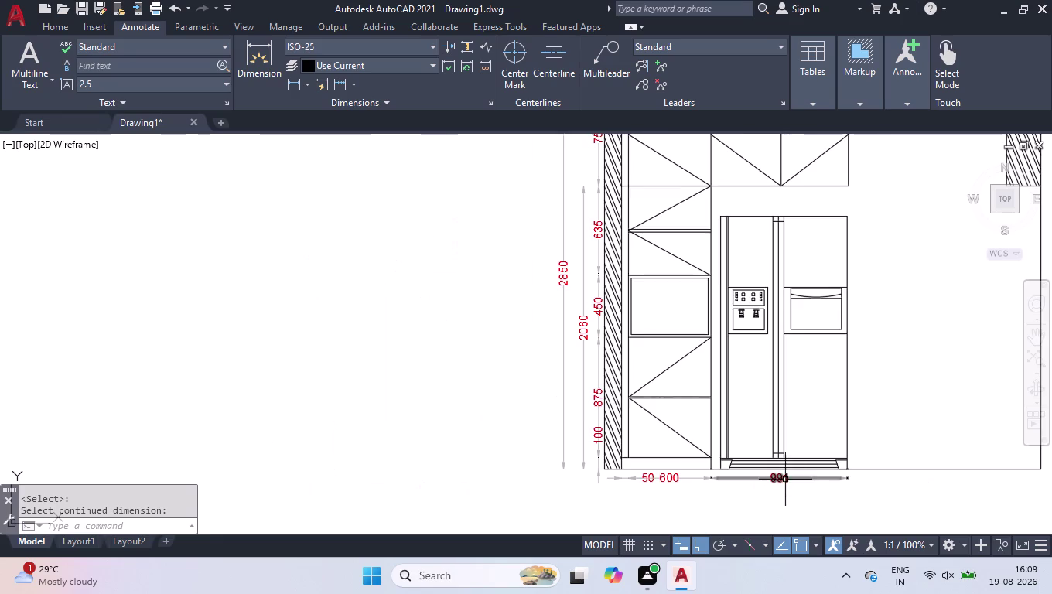
click(808, 480)
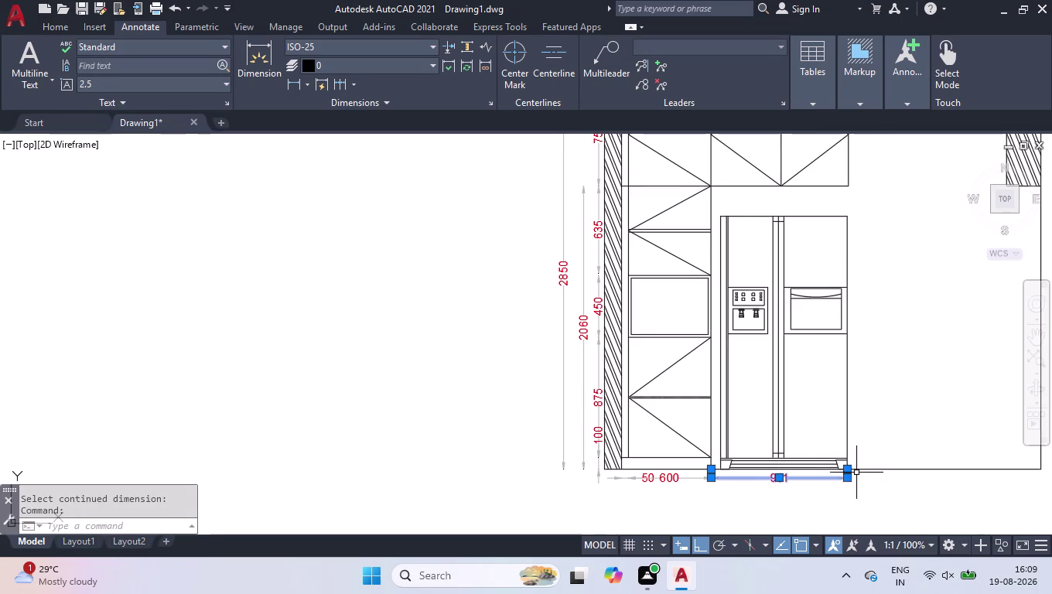
Stretch the 991 dimension's right end to the fridge unit's corner so it reads 1000.
click(850, 473)
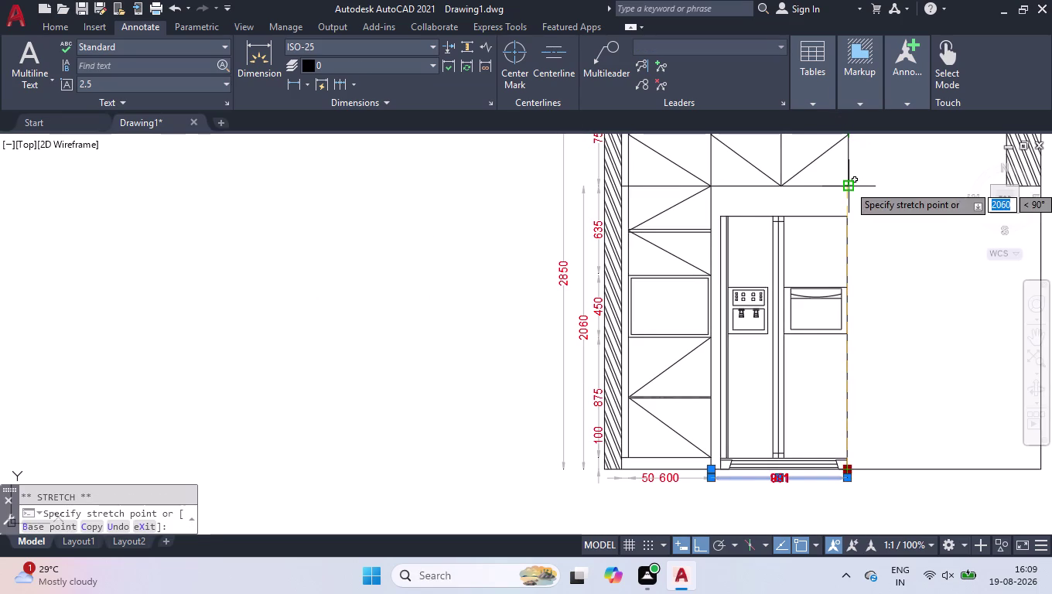
click(848, 184)
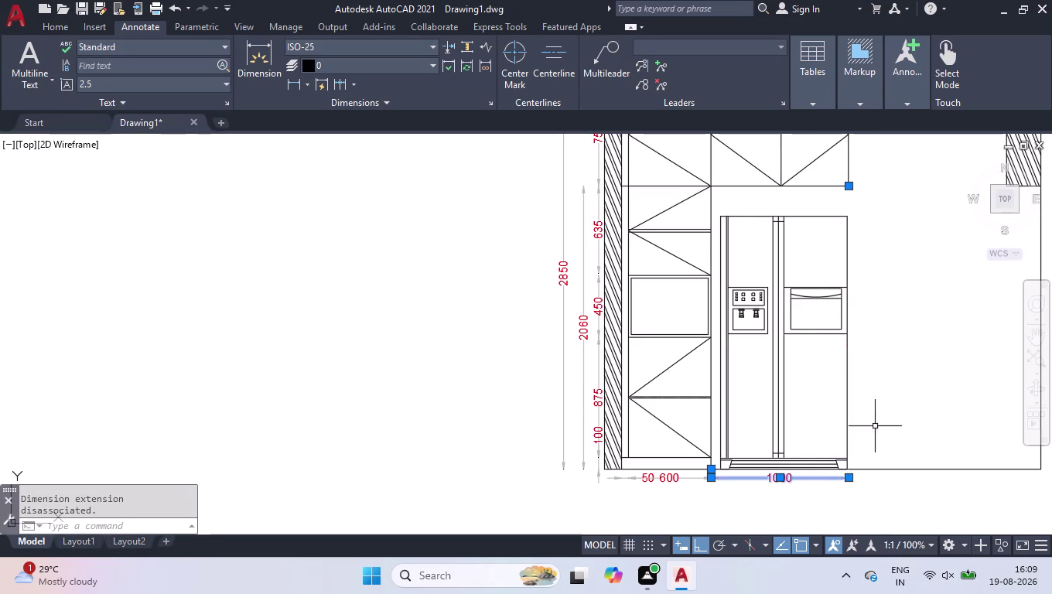
click(874, 426)
click(813, 501)
click(873, 434)
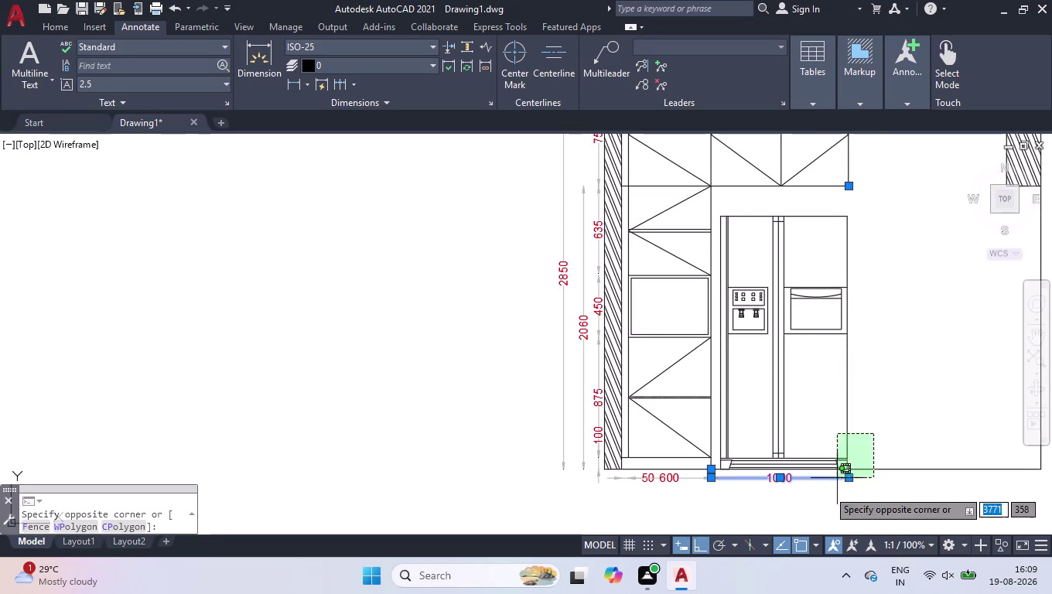
click(812, 502)
scroll(down, 3)
scroll(up, 3)
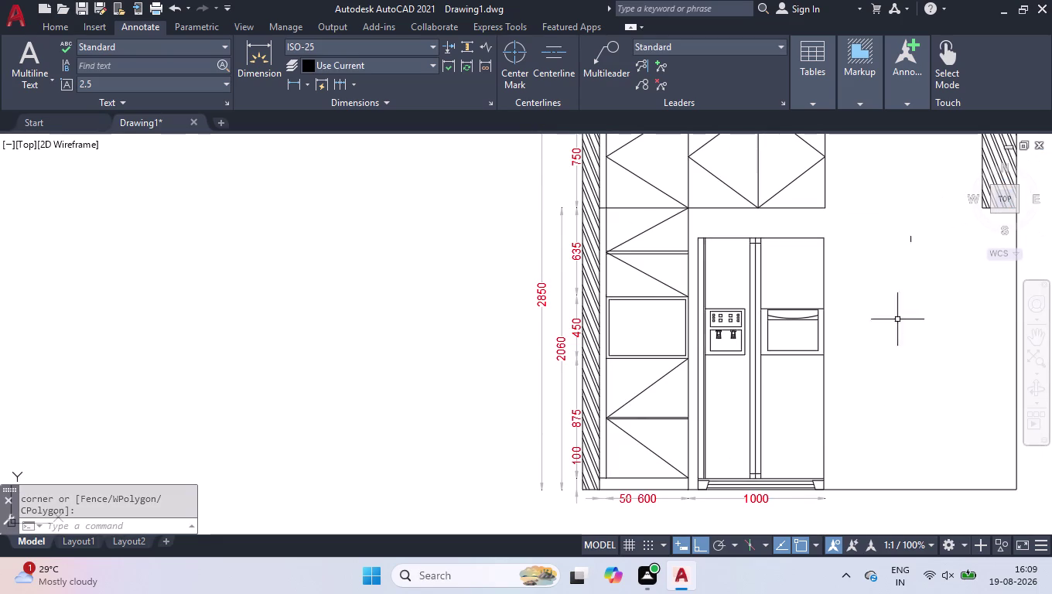
scroll(down, 3)
scroll(up, 3)
scroll(up, 3)
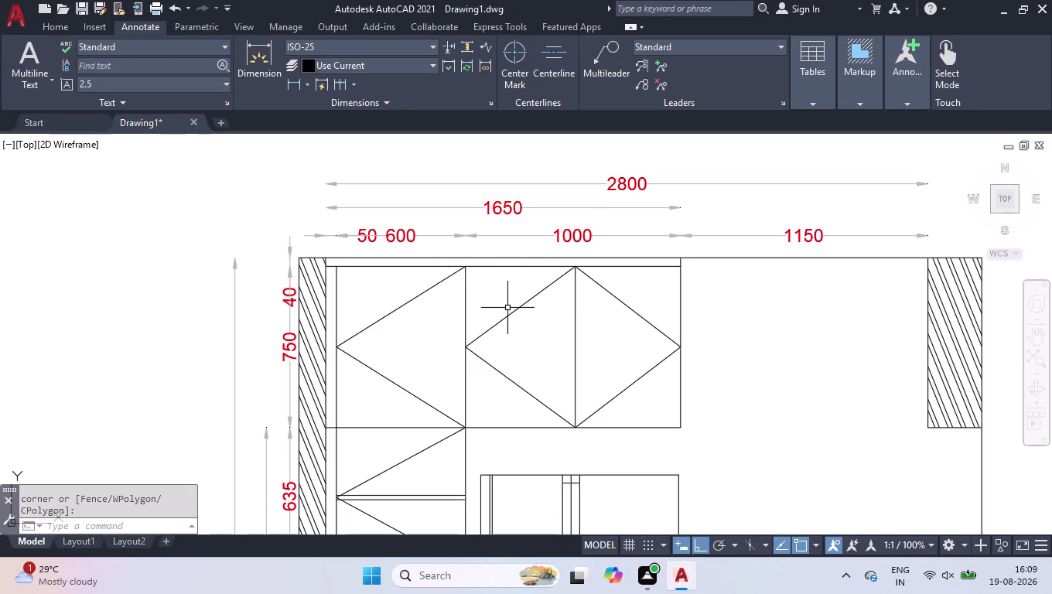
Create a multiline text box in the upper-left cabinet and type '1-Openble Shutter'.
click(45, 27)
click(296, 60)
click(366, 314)
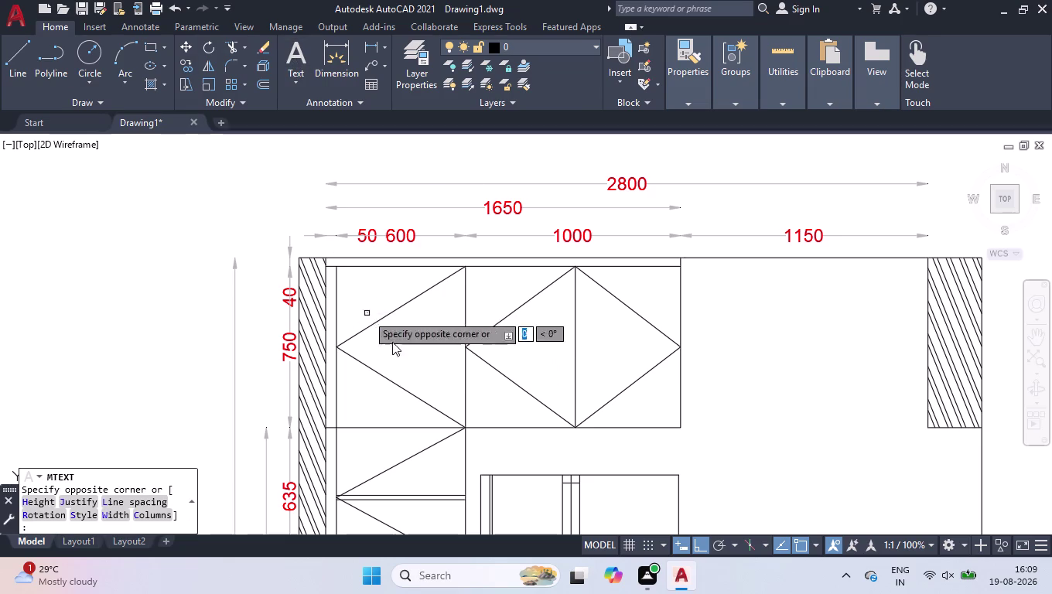
click(445, 393)
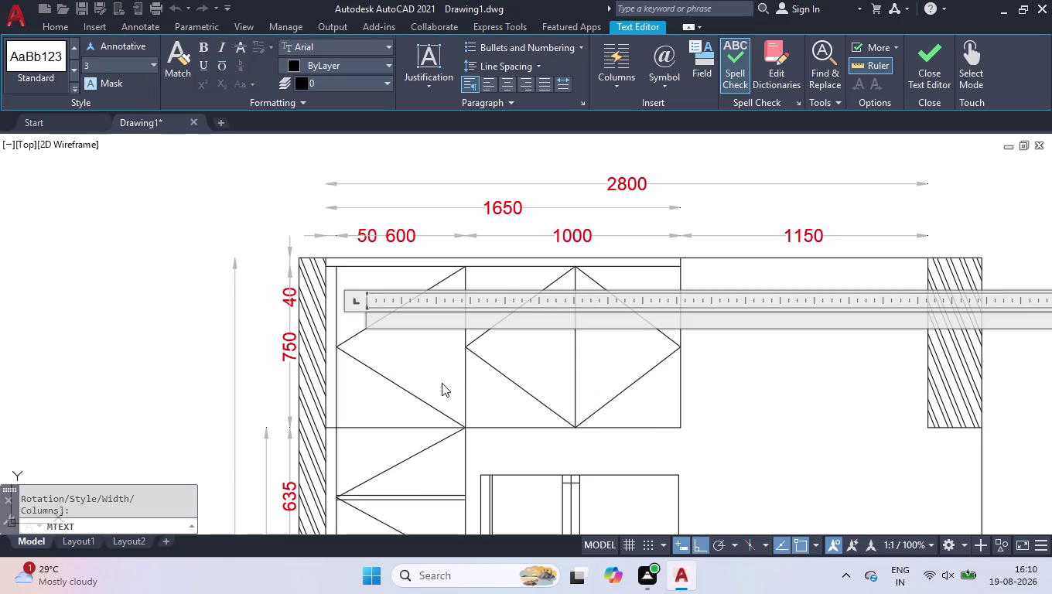
text(1-)
text(b)
text(le)
key(space)
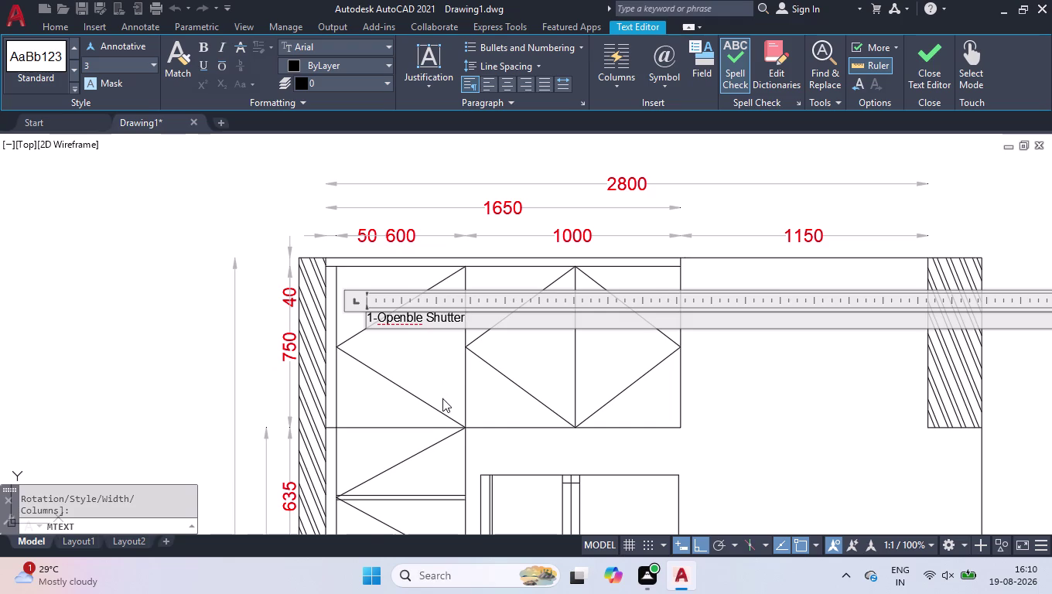
Narrow the shutter note's text box to about 39 wide and finish editing.
scroll(down, 3)
scroll(down, 3)
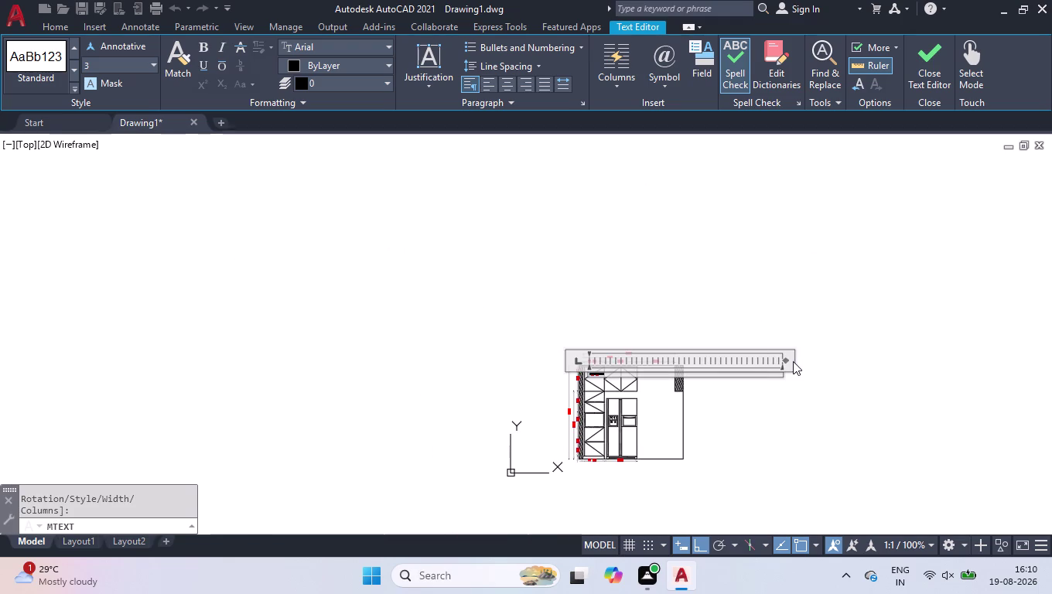
drag(786, 362, 609, 358)
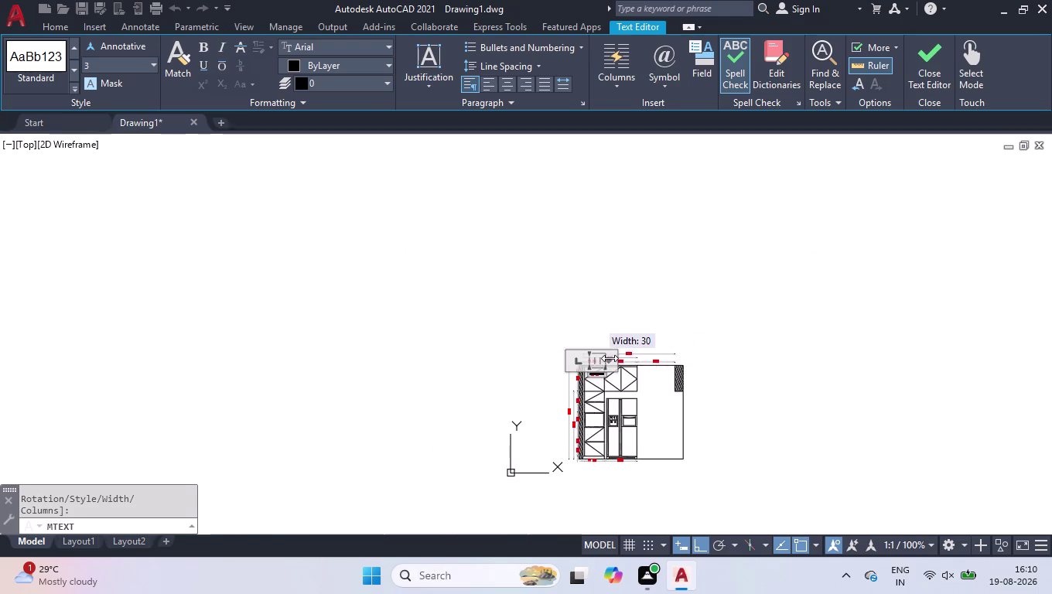
drag(610, 358, 708, 384)
scroll(up, 3)
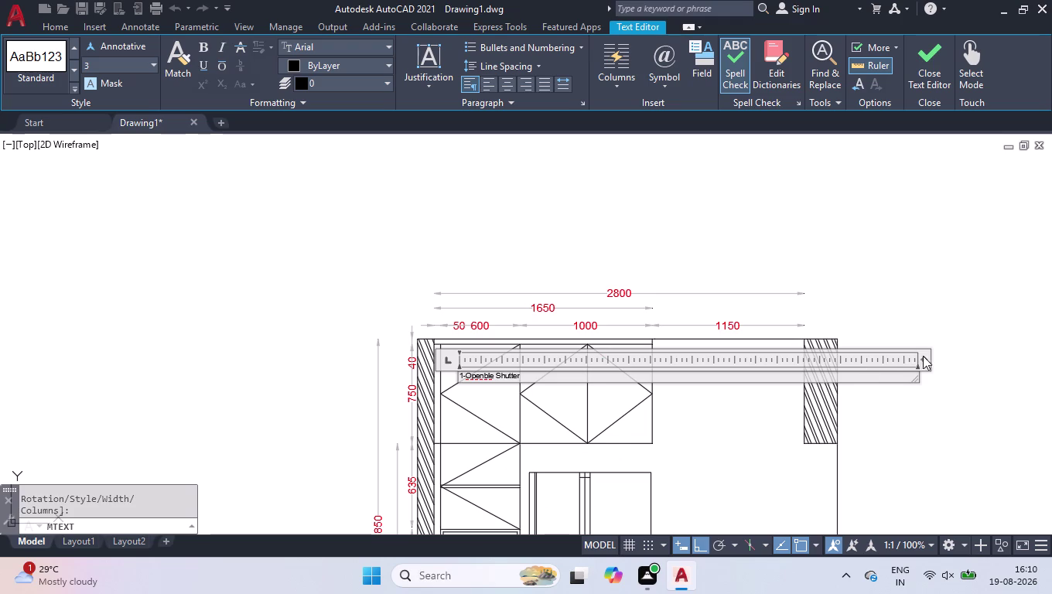
drag(928, 358, 551, 332)
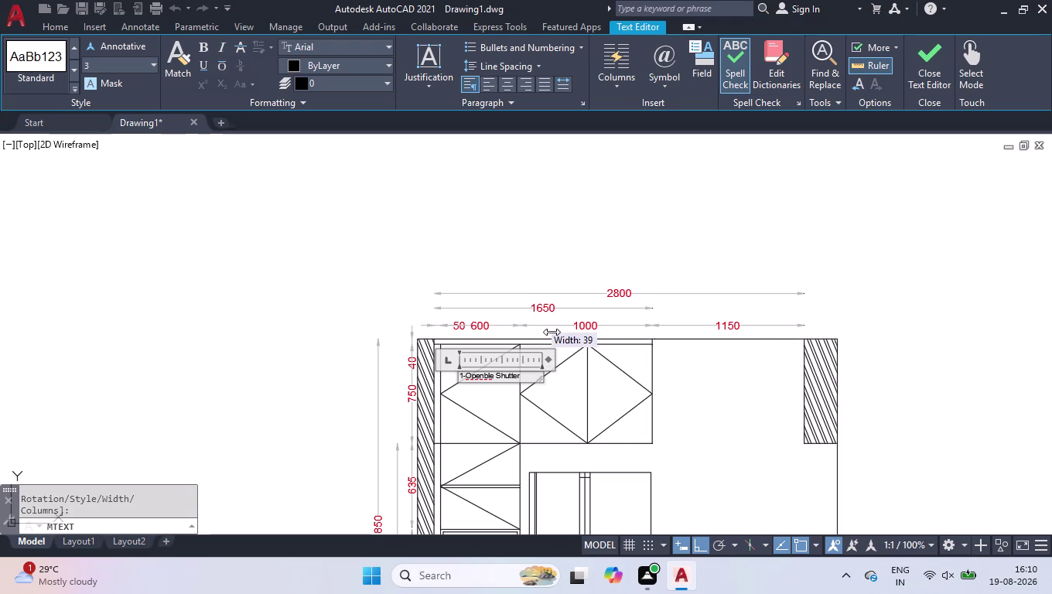
drag(551, 331, 549, 331)
click(596, 256)
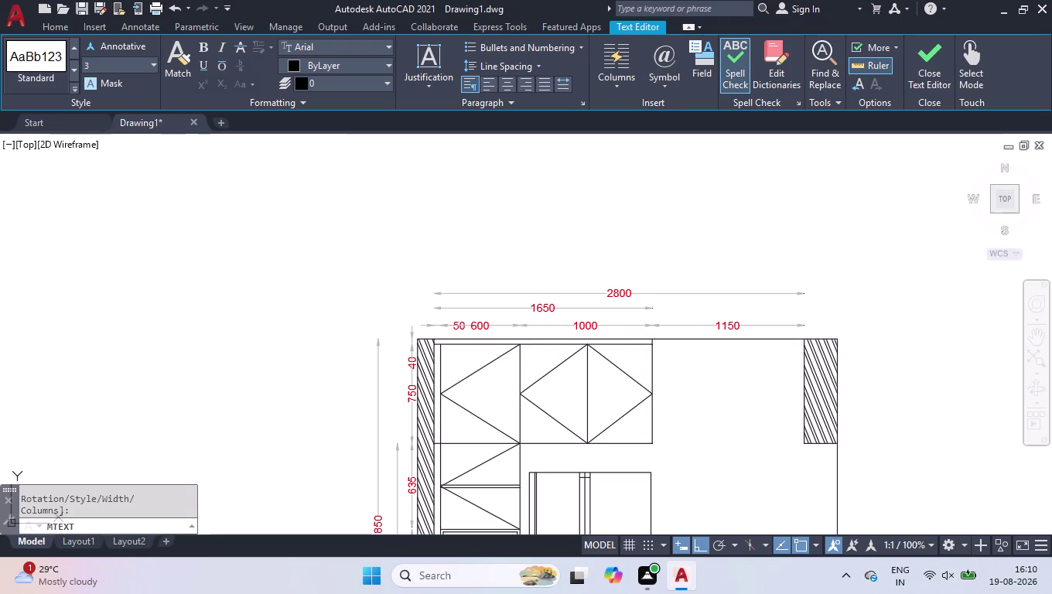
click(461, 372)
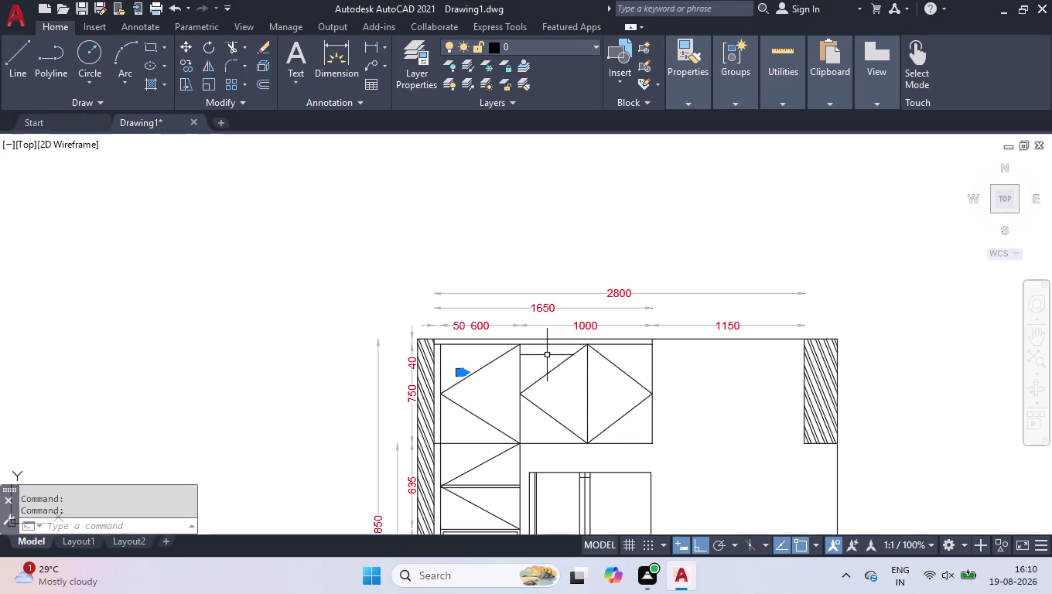
Set the shutter note's text height to 40 in the Properties palette.
key(ctrl+1)
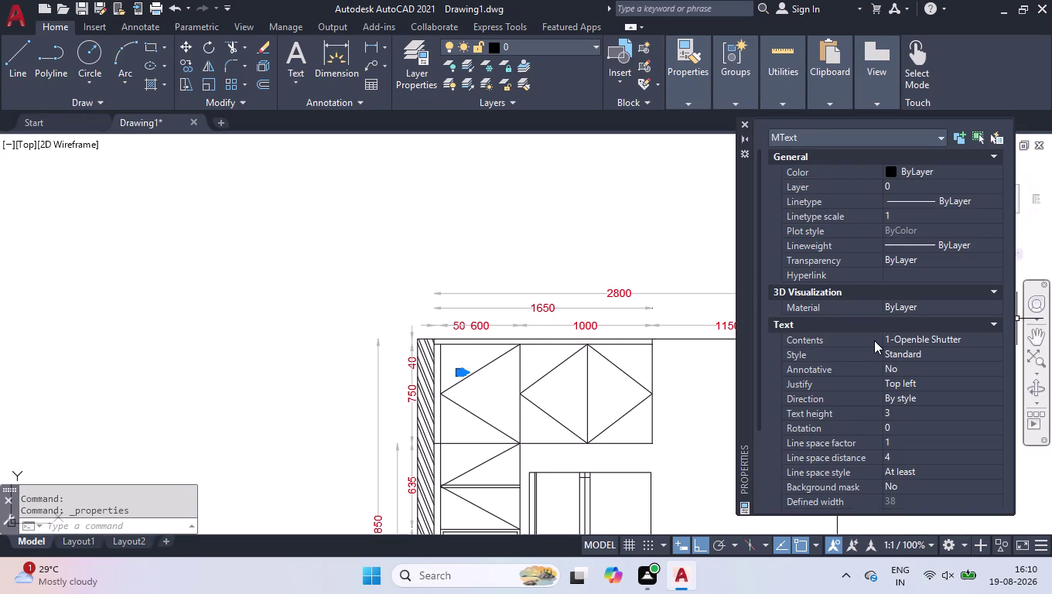
scroll(down, 3)
click(910, 324)
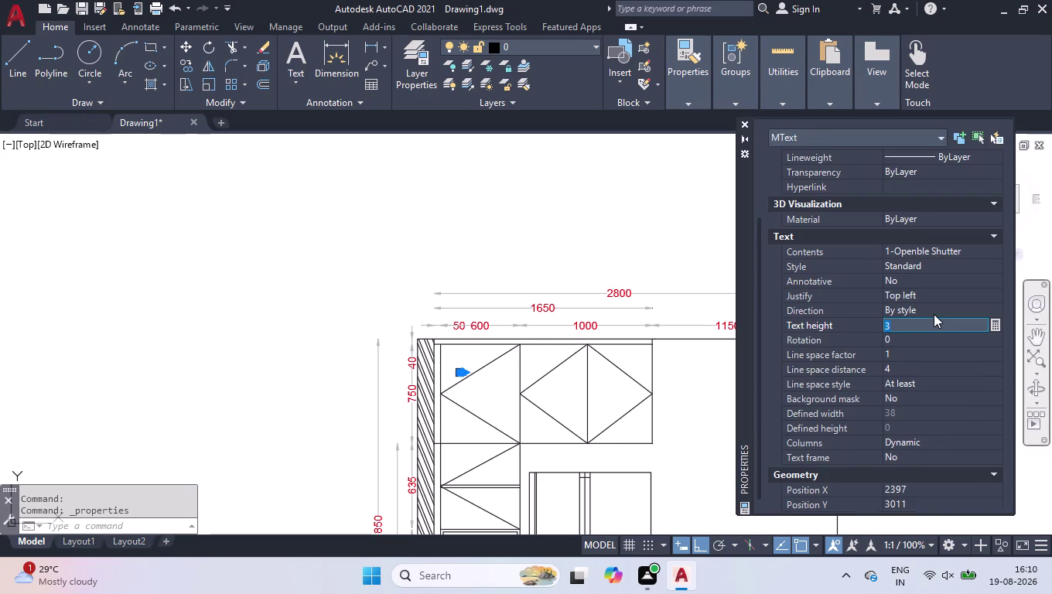
text(40)
key(Return)
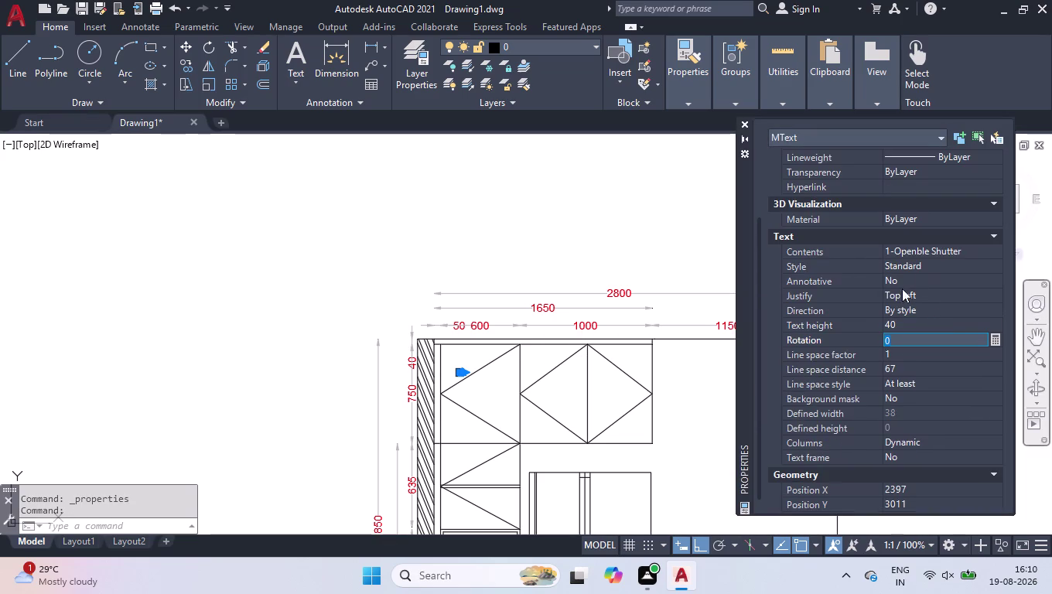
click(744, 125)
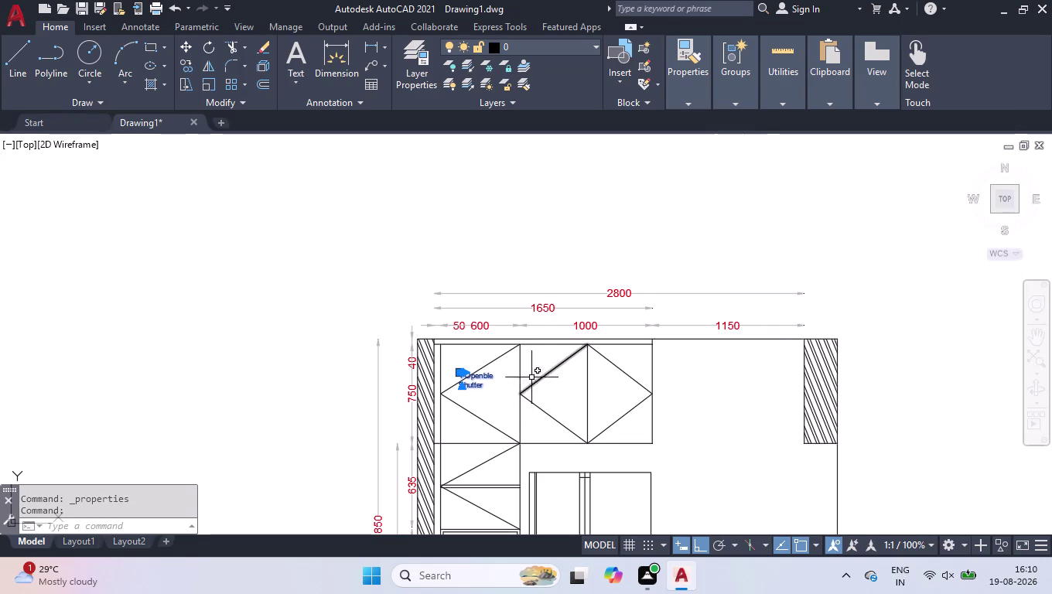
Switch to the Start page and back to the kitchen elevation drawing.
scroll(down, 3)
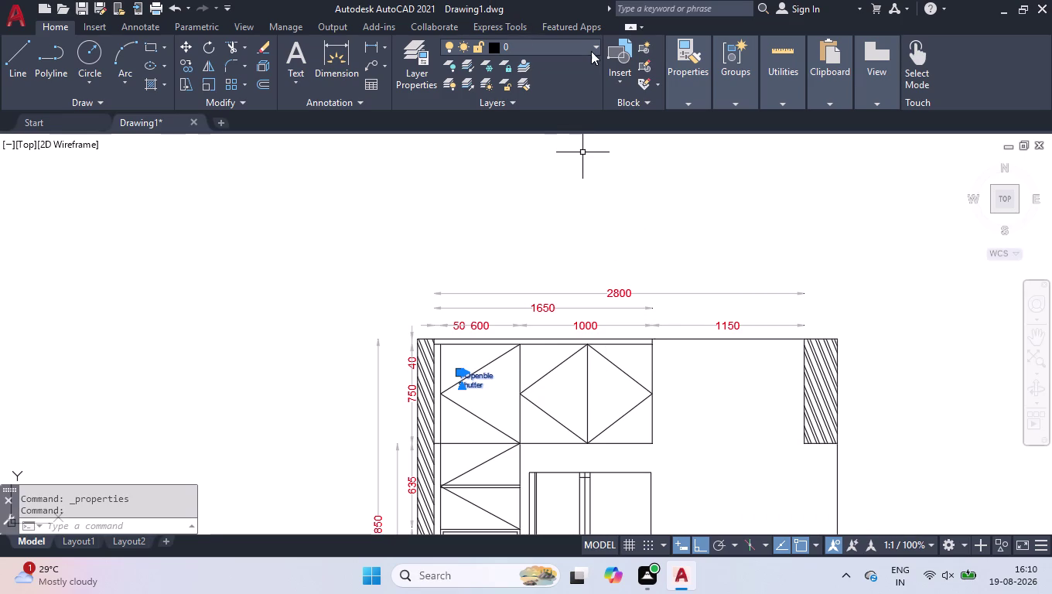
click(44, 121)
click(60, 76)
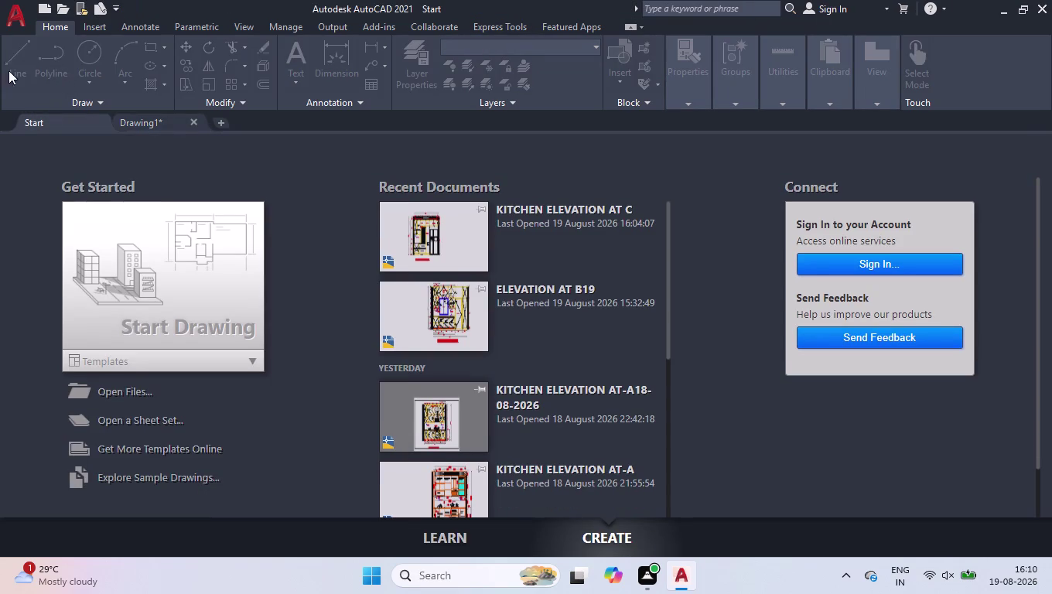
click(128, 118)
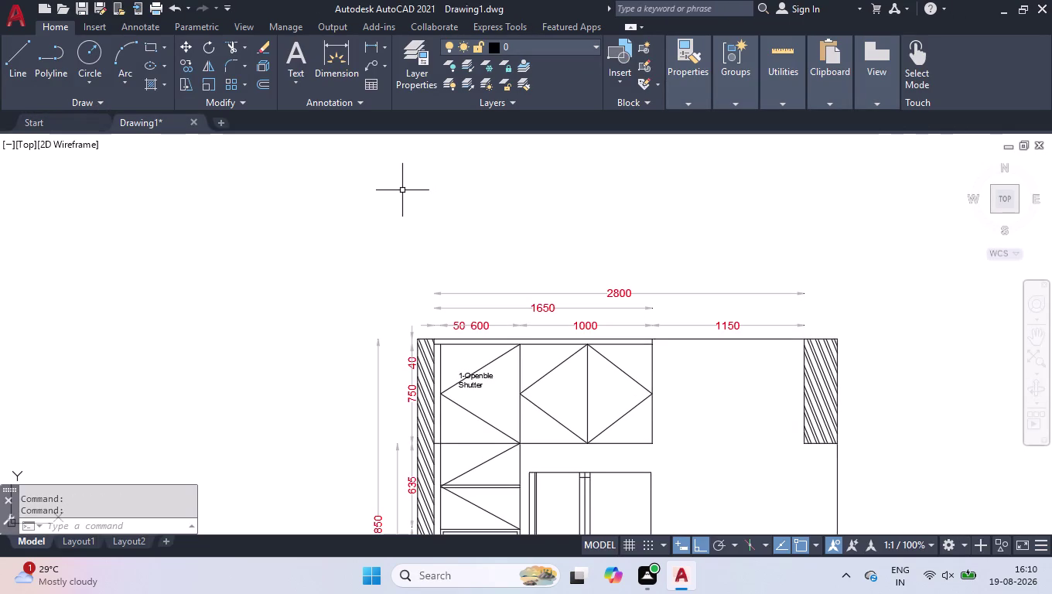
Drag the shutter label's width grip rightward until the text fits one line.
scroll(up, 3)
click(472, 375)
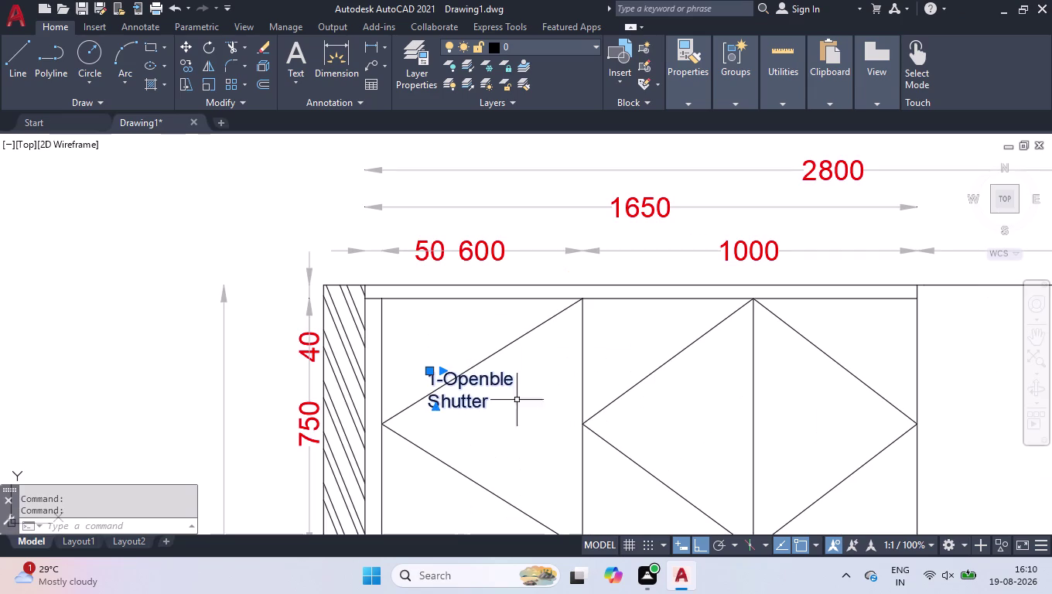
click(442, 375)
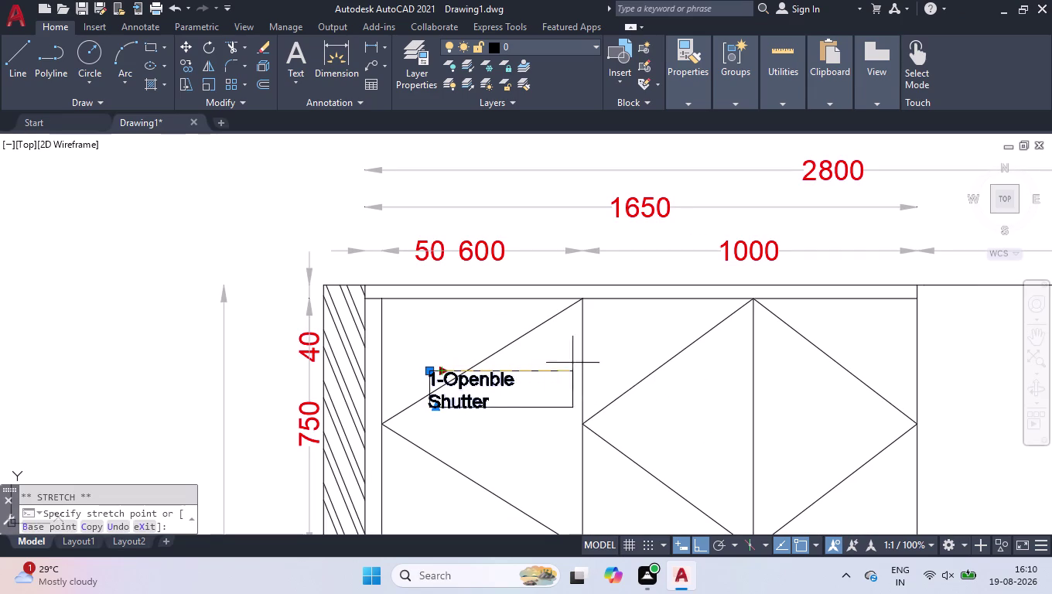
click(633, 354)
click(632, 372)
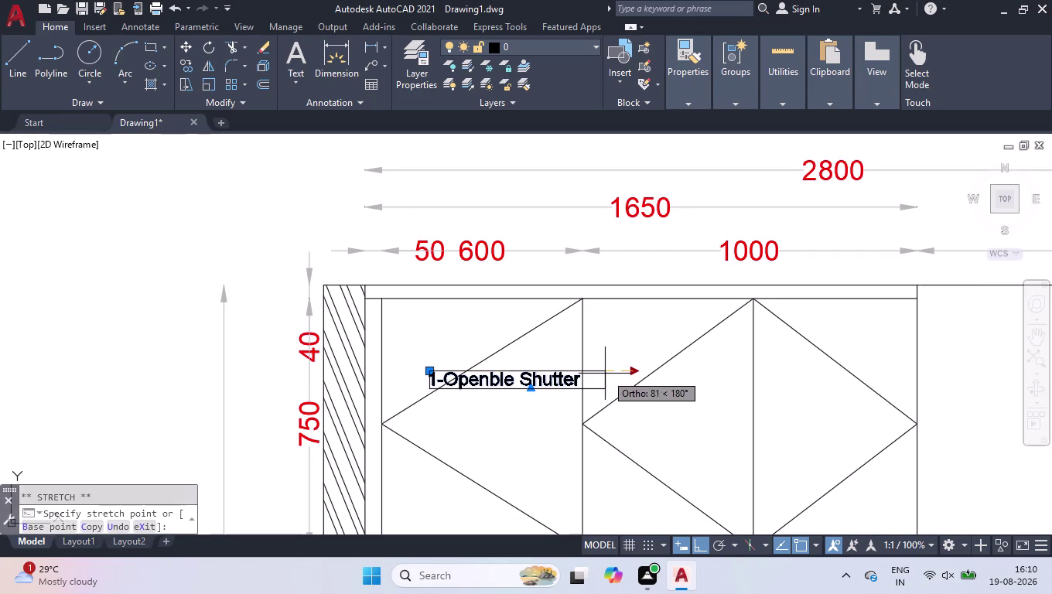
click(595, 374)
scroll(down, 3)
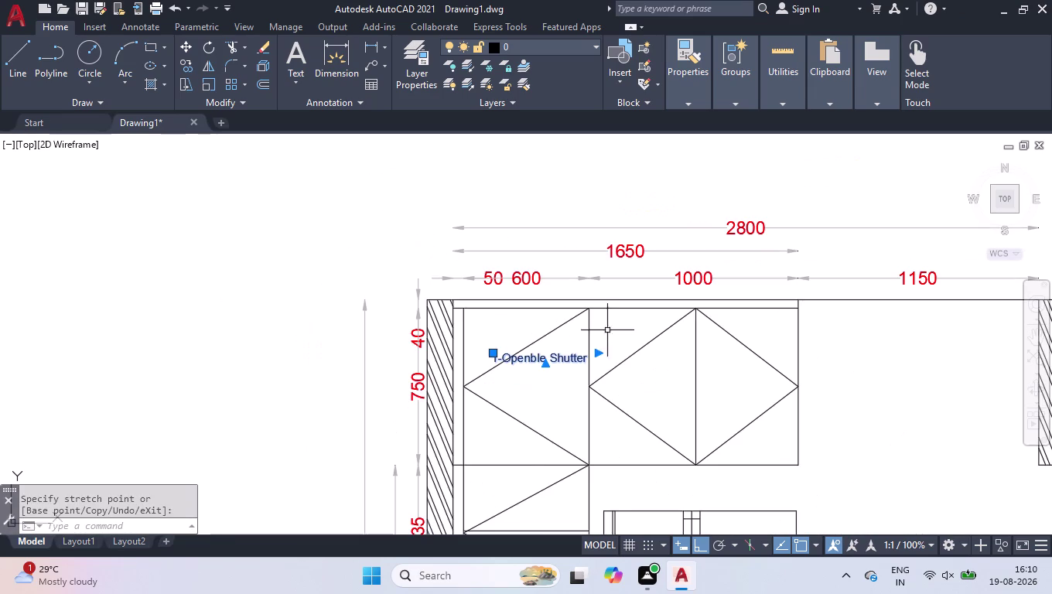
scroll(down, 3)
Copy the shutter label into the upper-middle and 635 cabinets, with polar tracking on.
text(co)
key(Return)
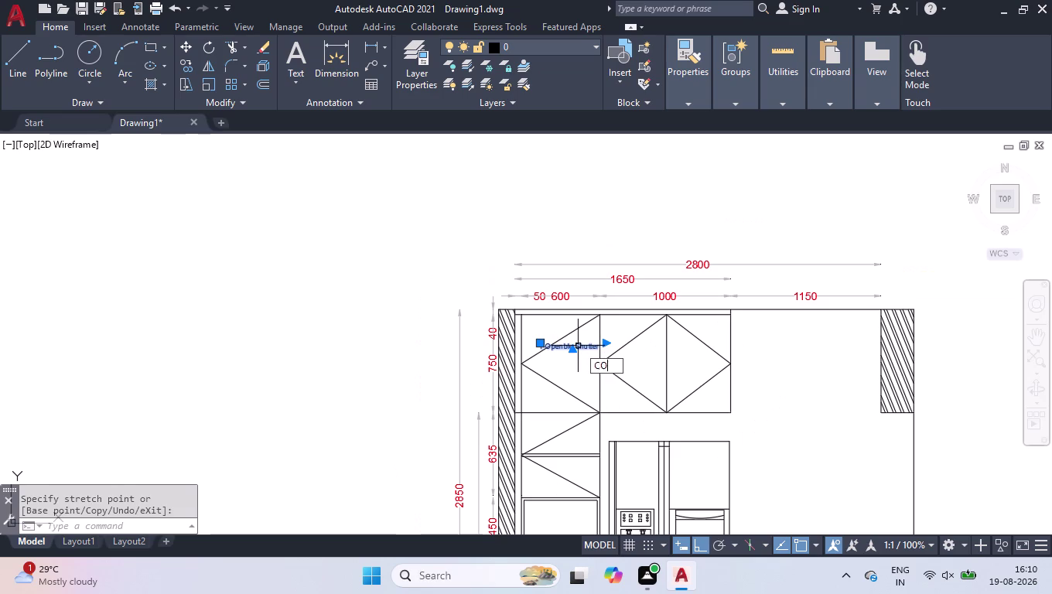
click(539, 342)
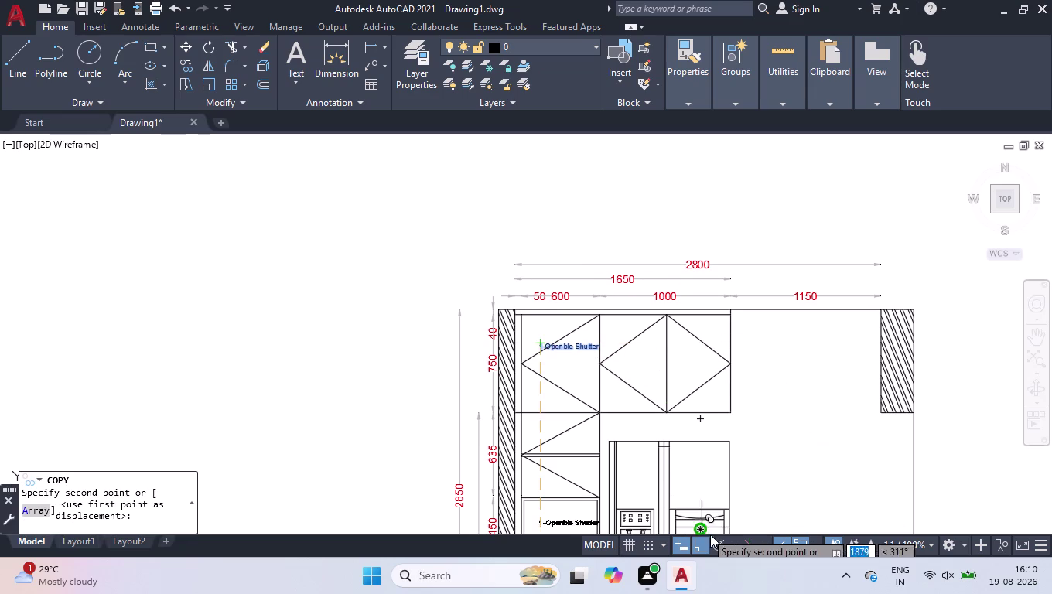
click(719, 546)
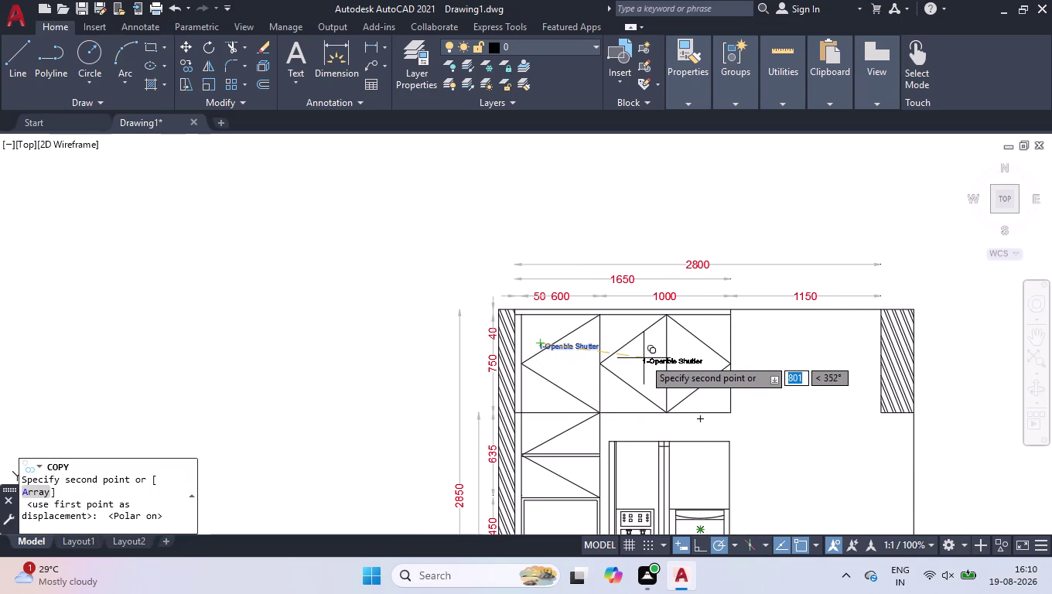
click(642, 359)
scroll(down, 3)
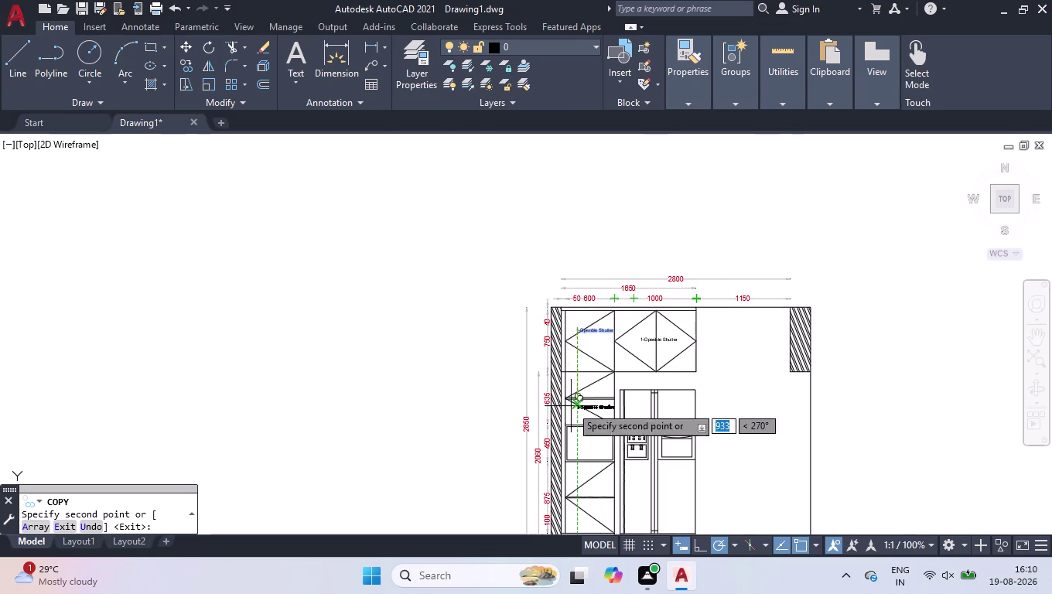
scroll(up, 3)
click(553, 331)
Place further label copies in the 450, 875 and bottom cabinets.
scroll(down, 3)
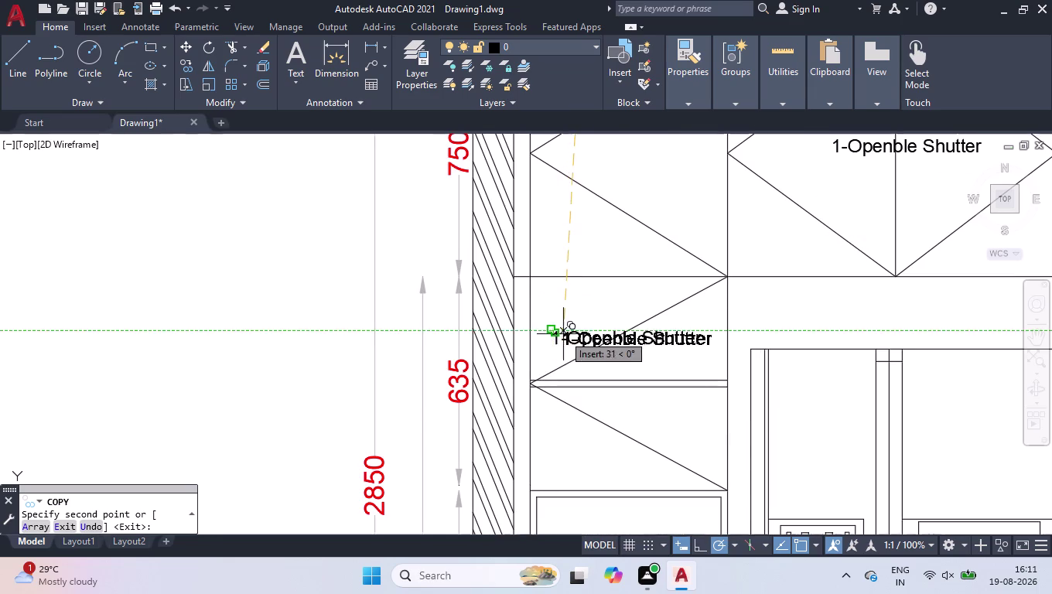
scroll(down, 3)
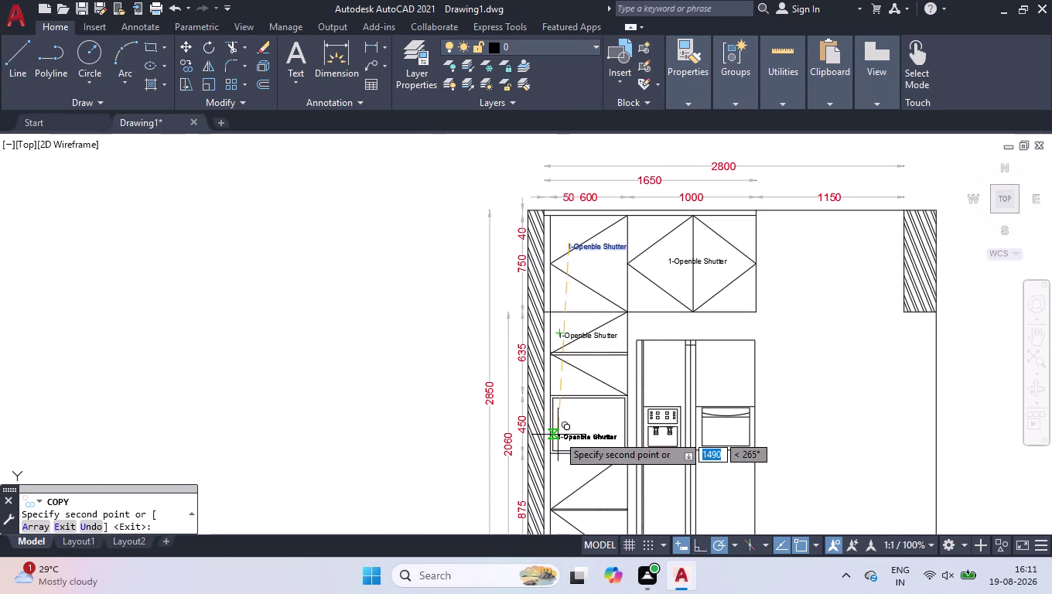
scroll(up, 3)
click(556, 399)
scroll(down, 3)
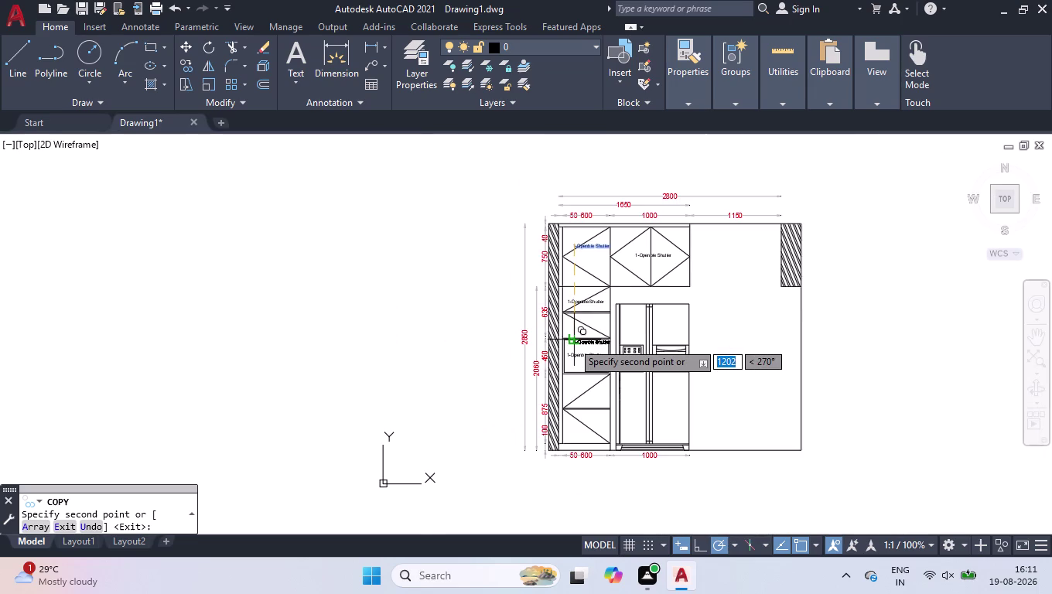
scroll(down, 3)
scroll(up, 3)
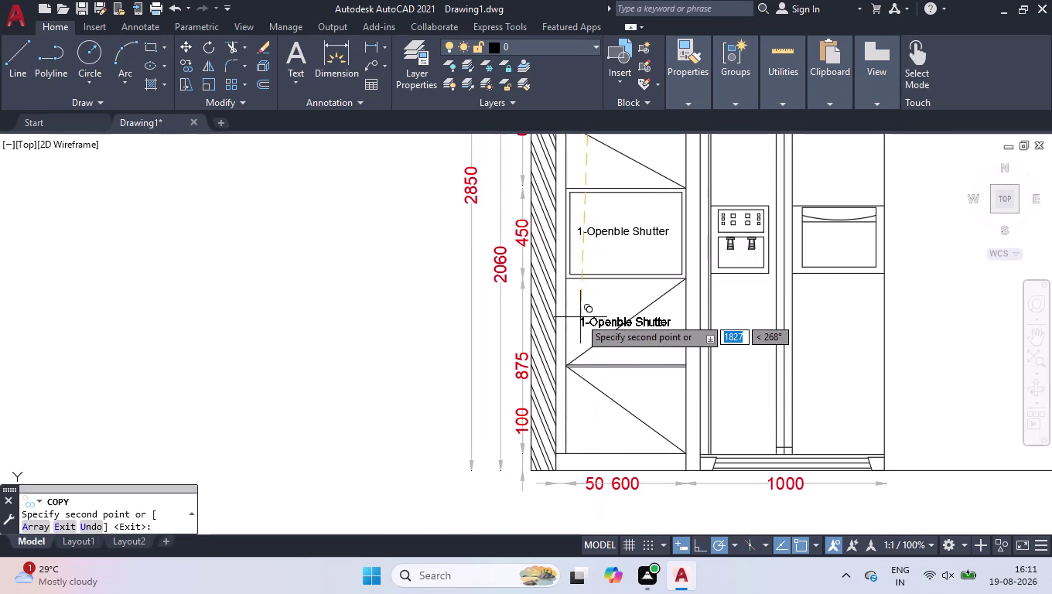
click(579, 317)
scroll(up, 3)
click(542, 452)
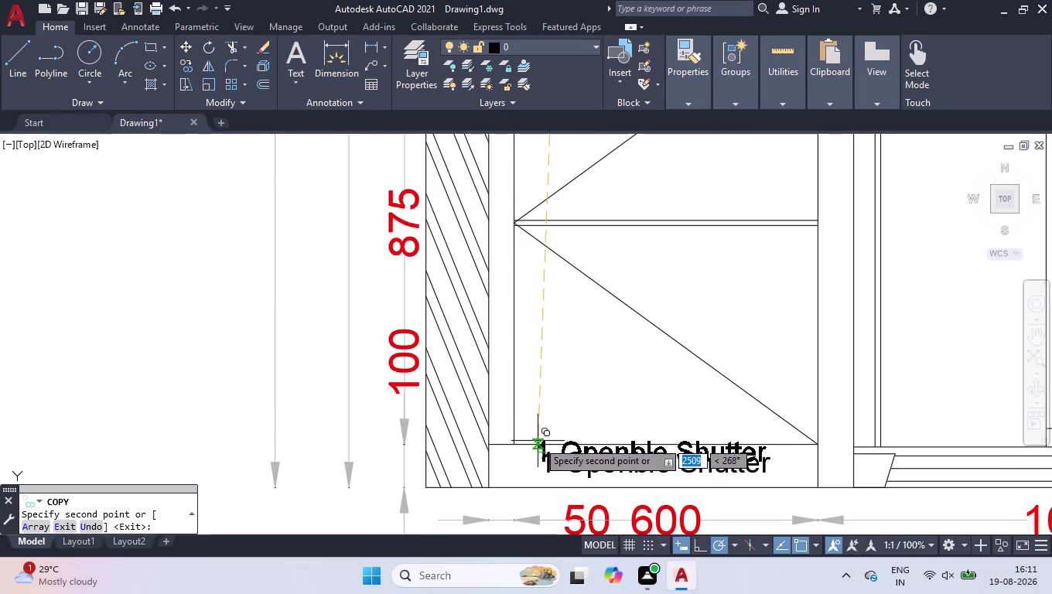
scroll(down, 3)
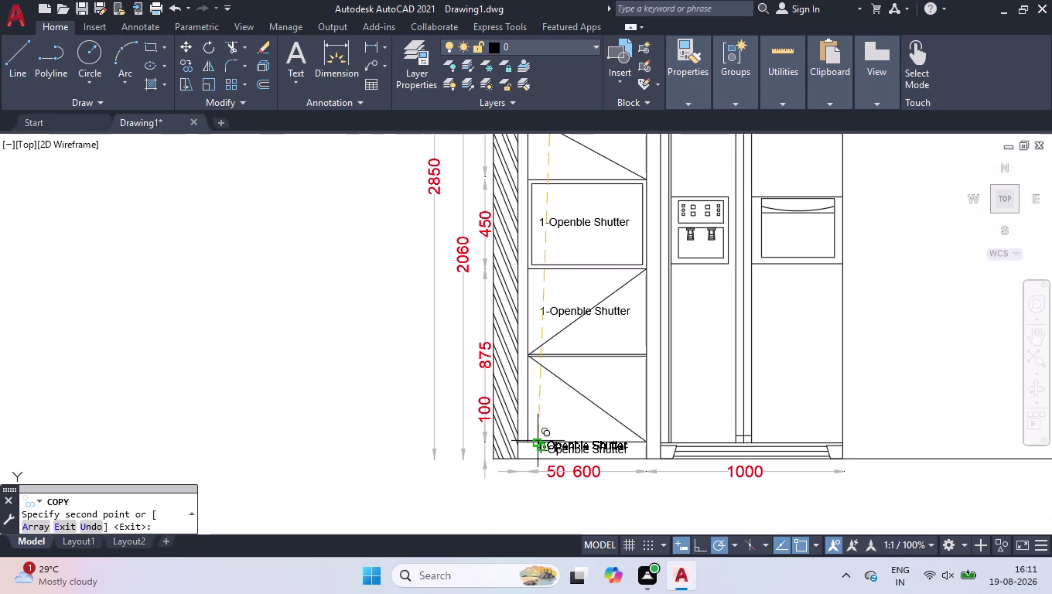
key(Return)
scroll(down, 3)
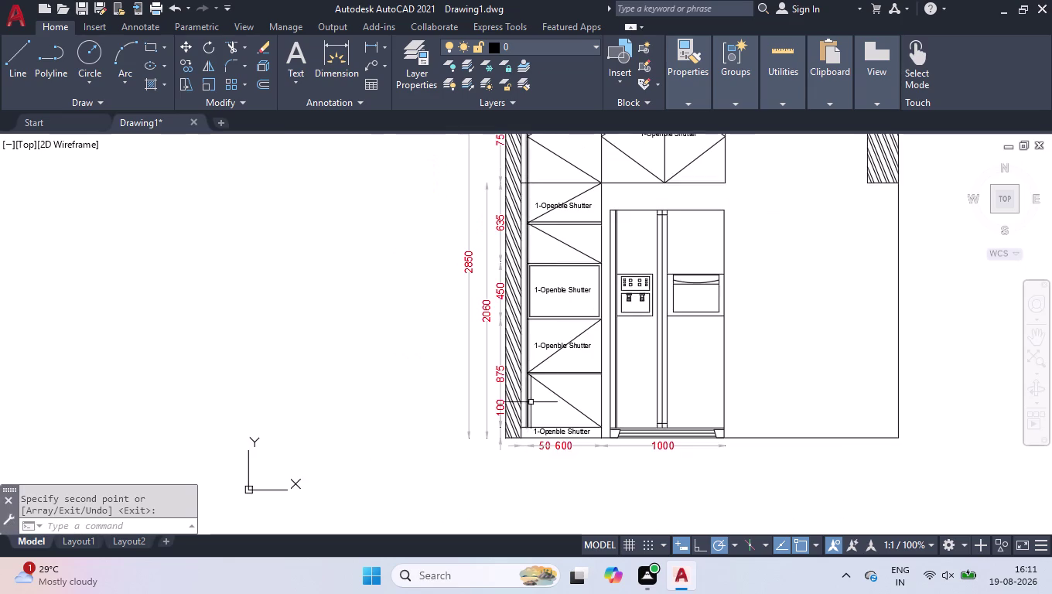
scroll(down, 3)
scroll(up, 3)
scroll(up, 3)
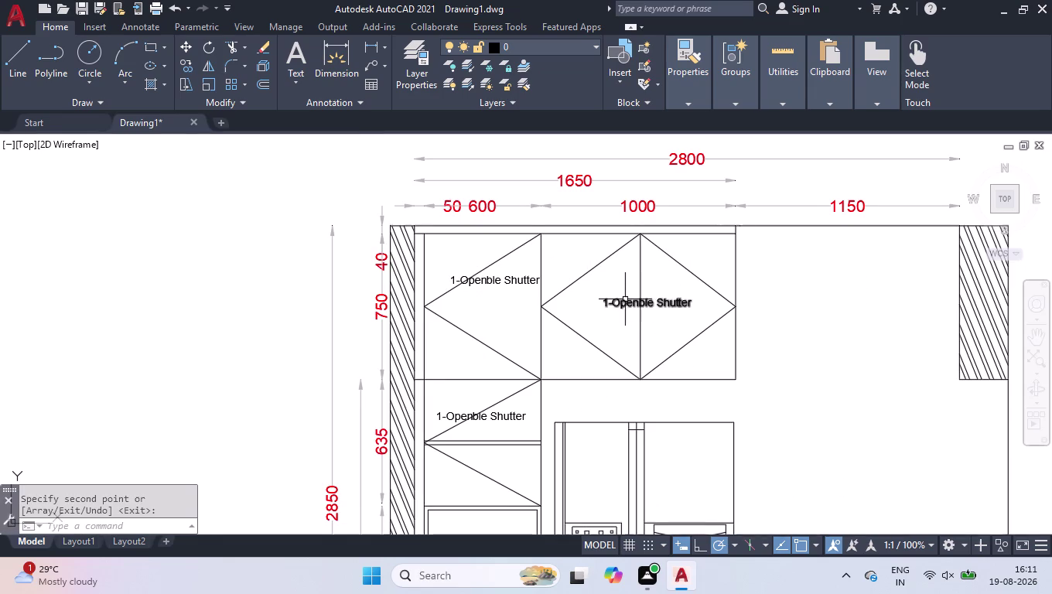
Change the upper-middle label's leading number so it reads 2-Openble Shutter.
double_click(618, 299)
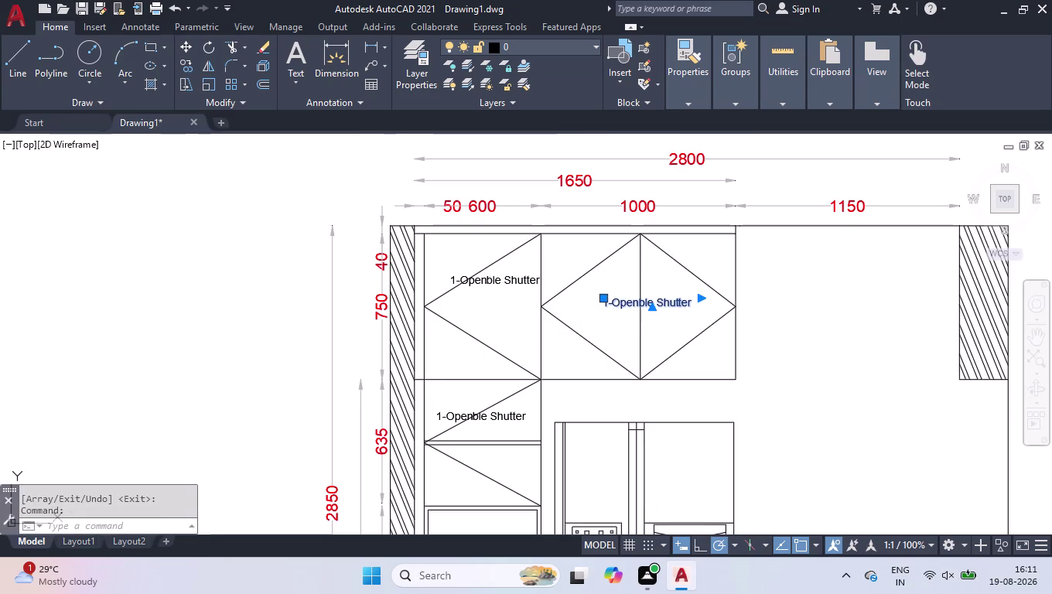
click(607, 304)
key(BackSpace)
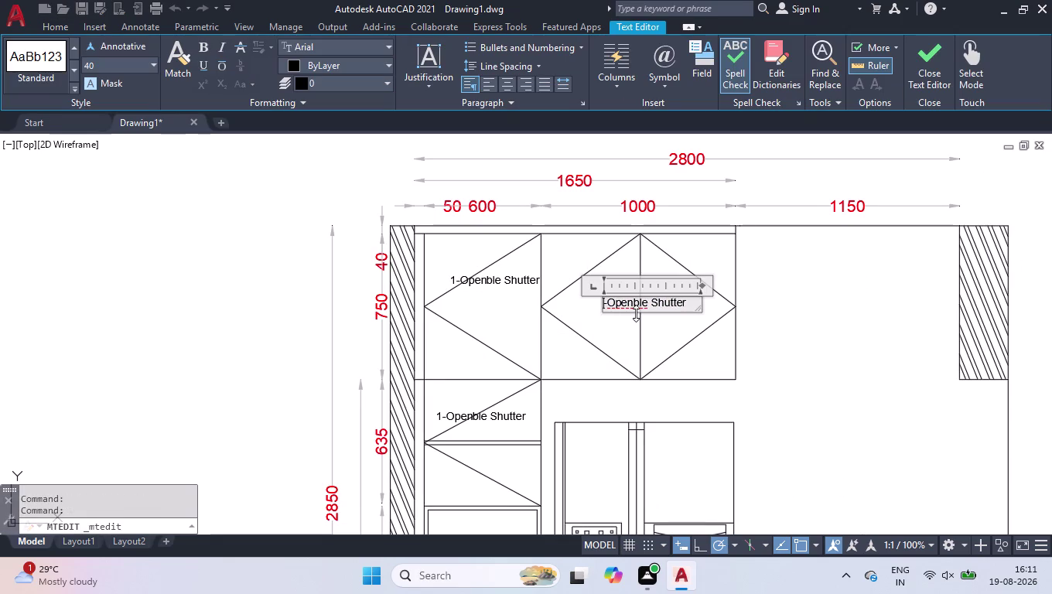
key(2)
click(567, 395)
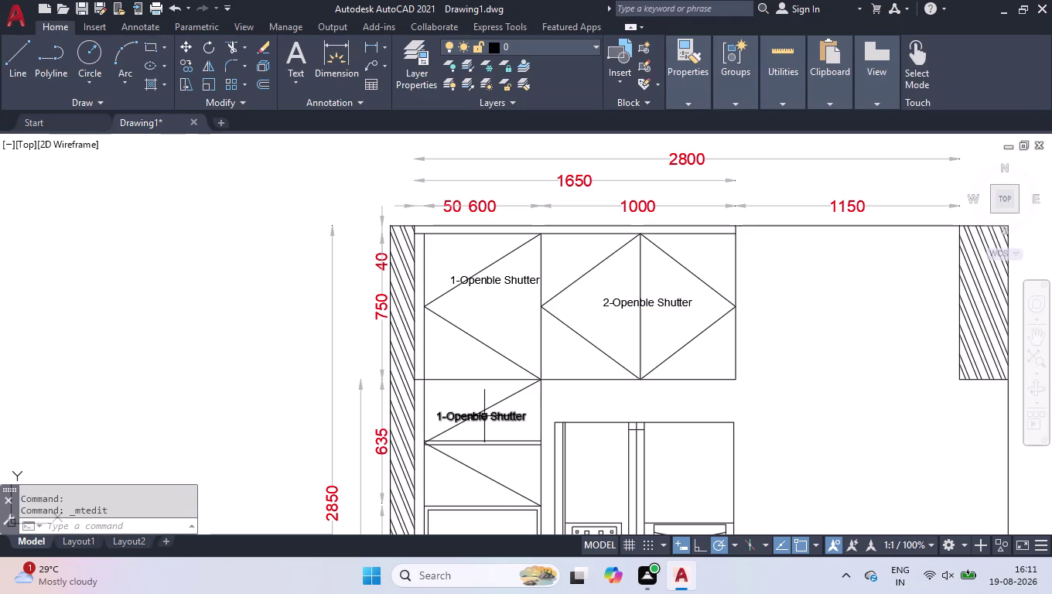
Correct the upper-left label's spelling to 1-Openable Shutter.
double_click(480, 281)
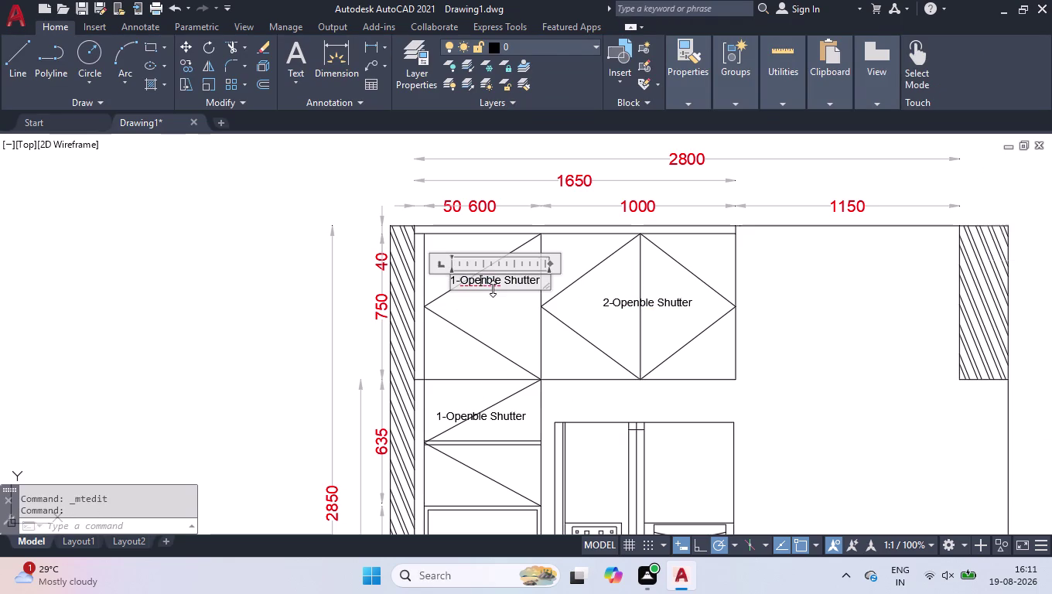
key(Right)
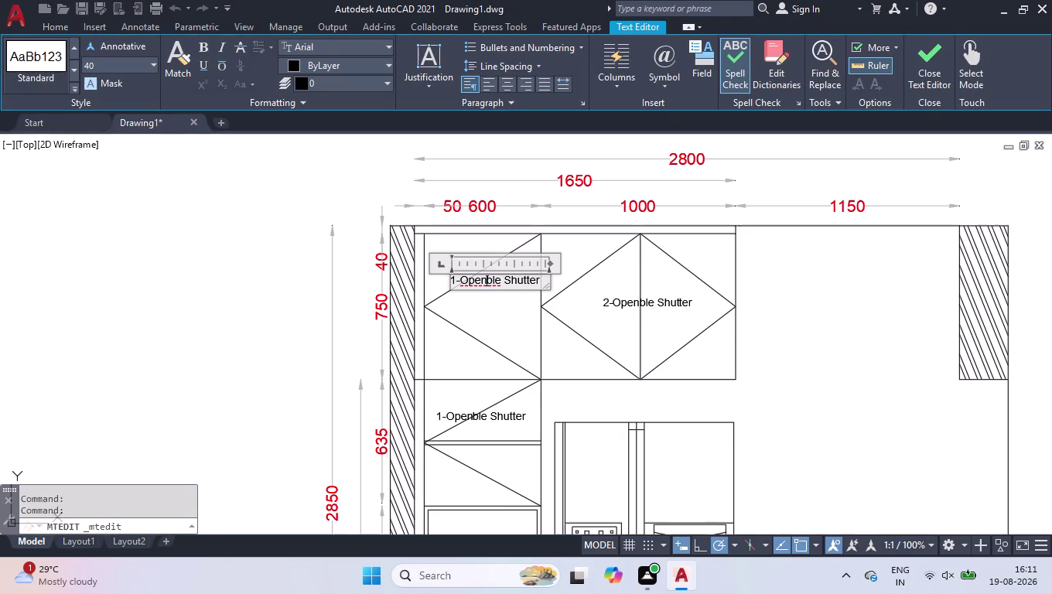
key(a)
click(587, 298)
Correct the upper-middle label's spelling to 2-Openable Shutter.
double_click(618, 309)
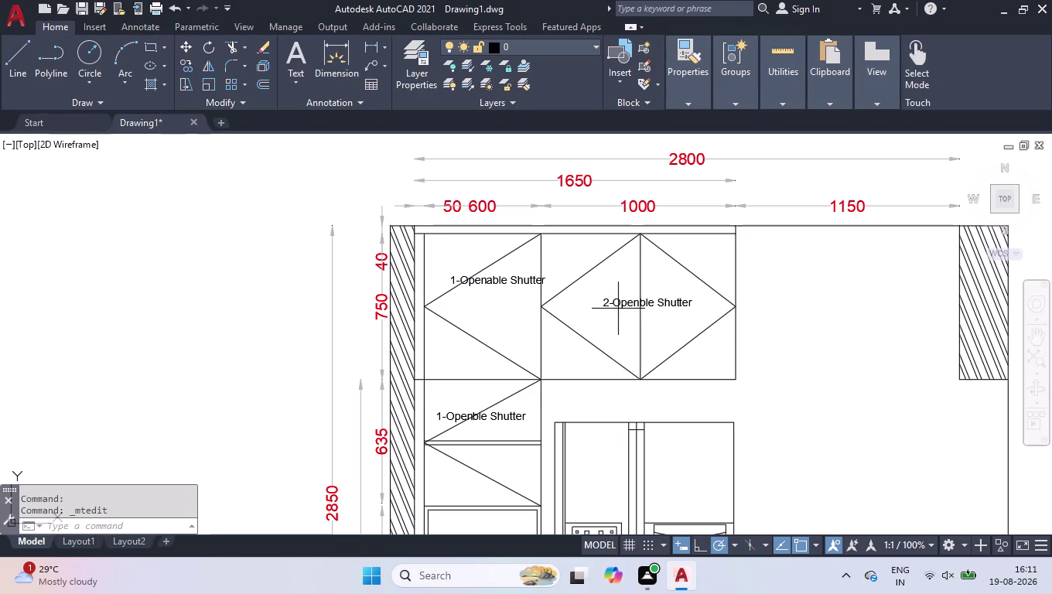
click(623, 307)
double_click(626, 305)
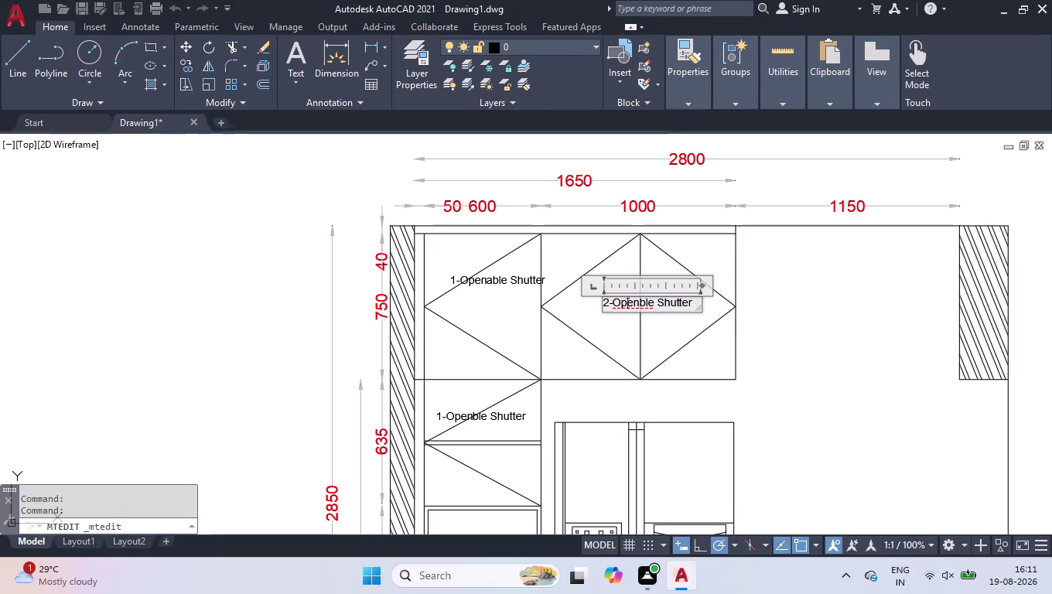
click(641, 308)
key(a)
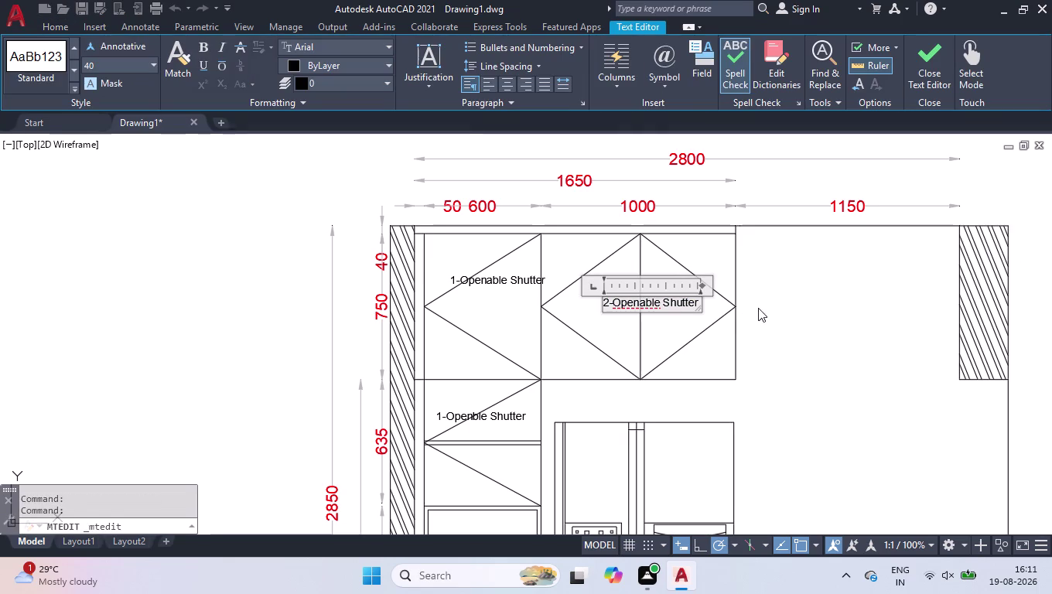
click(758, 308)
Add a second line, '1-Loose Shelf', to the 635 cabinet's label.
scroll(down, 3)
scroll(up, 3)
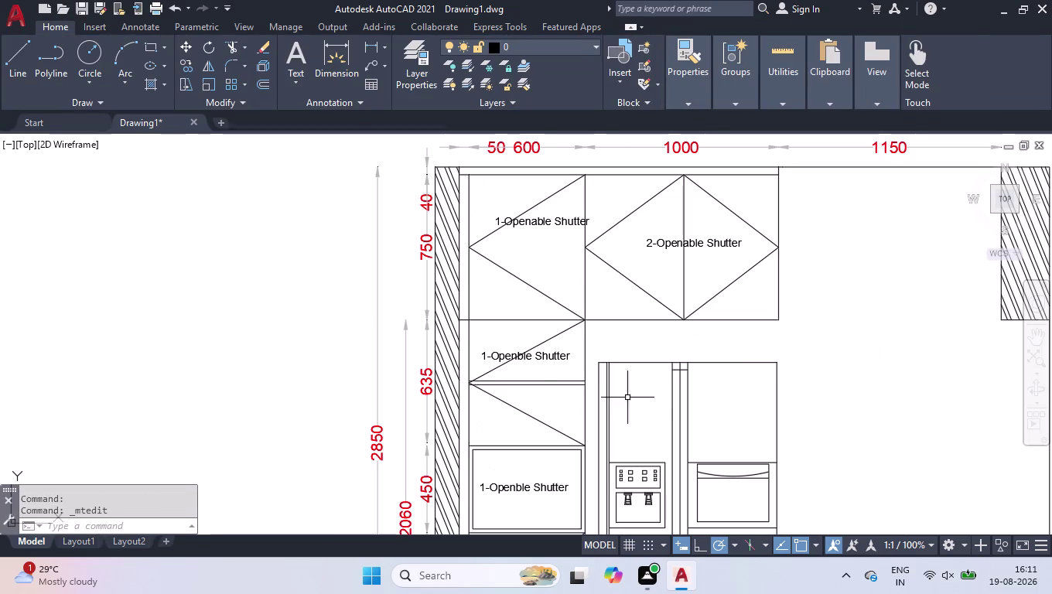
scroll(up, 3)
double_click(509, 352)
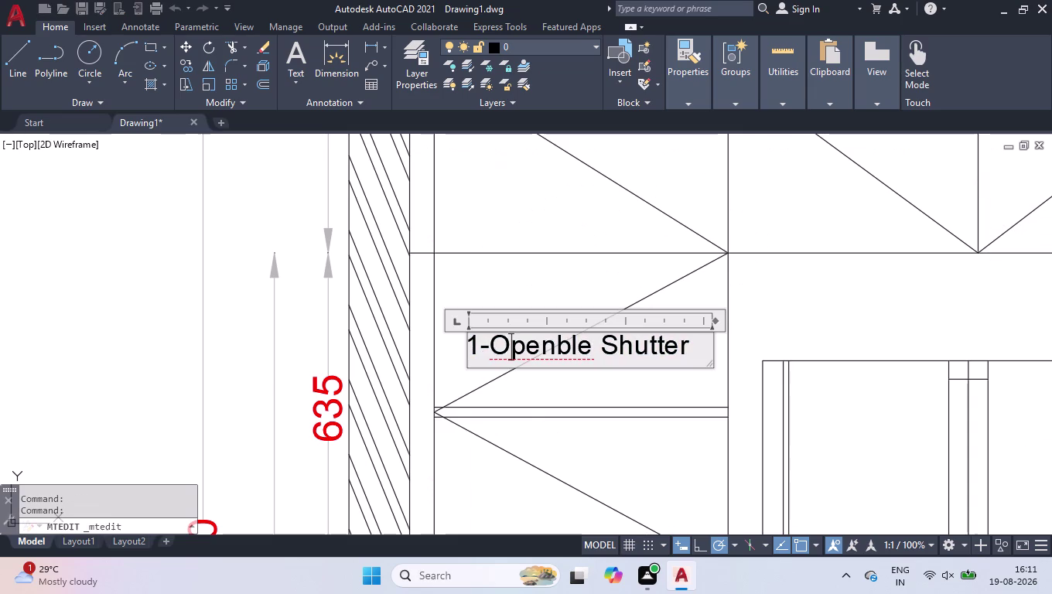
click(551, 350)
key(a)
key(Right)
key(Right)
key(Right)
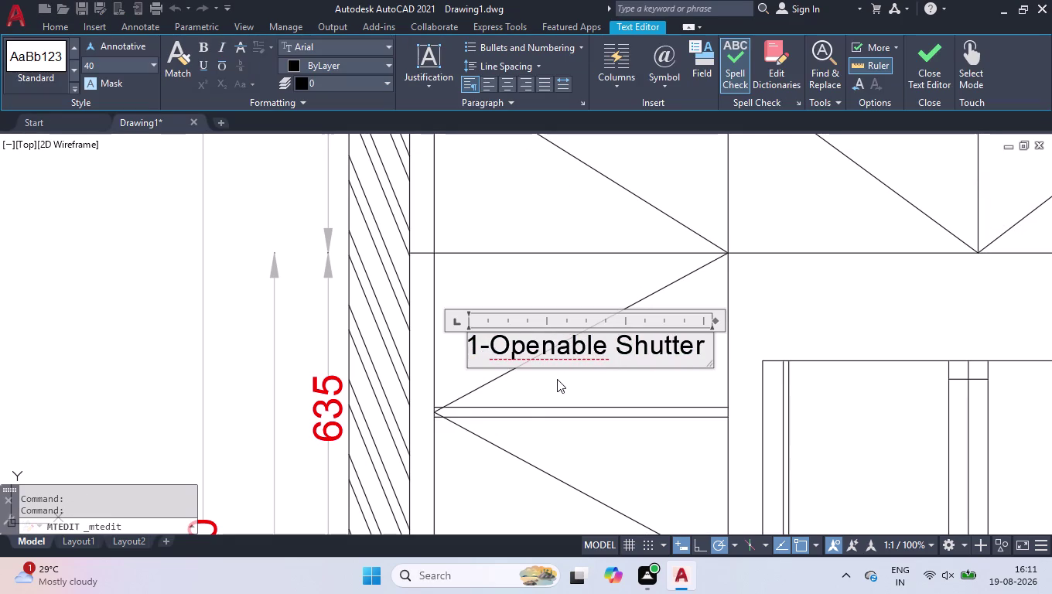
key(Return)
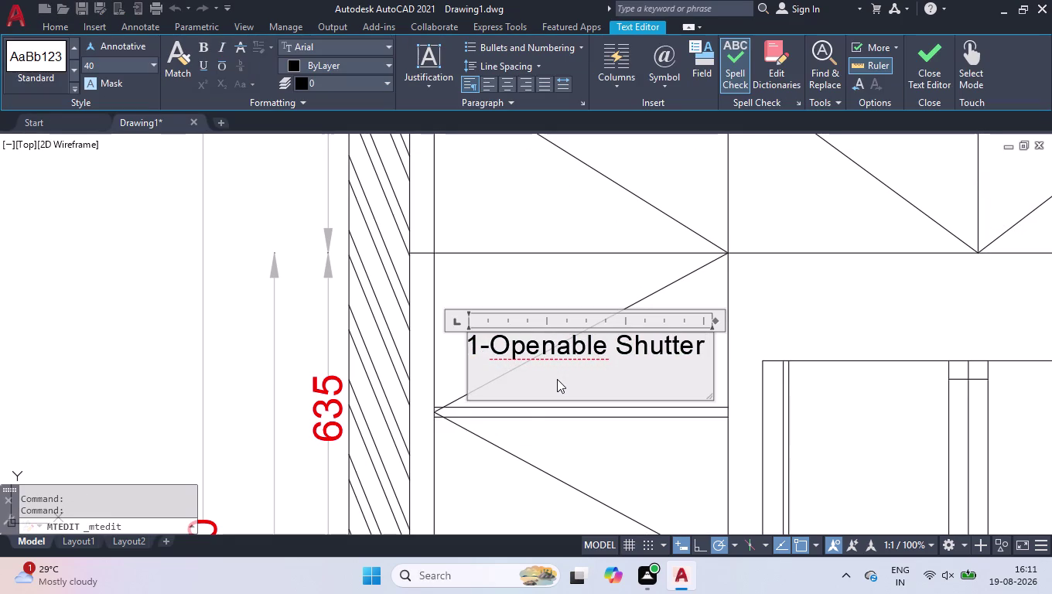
text(1-)
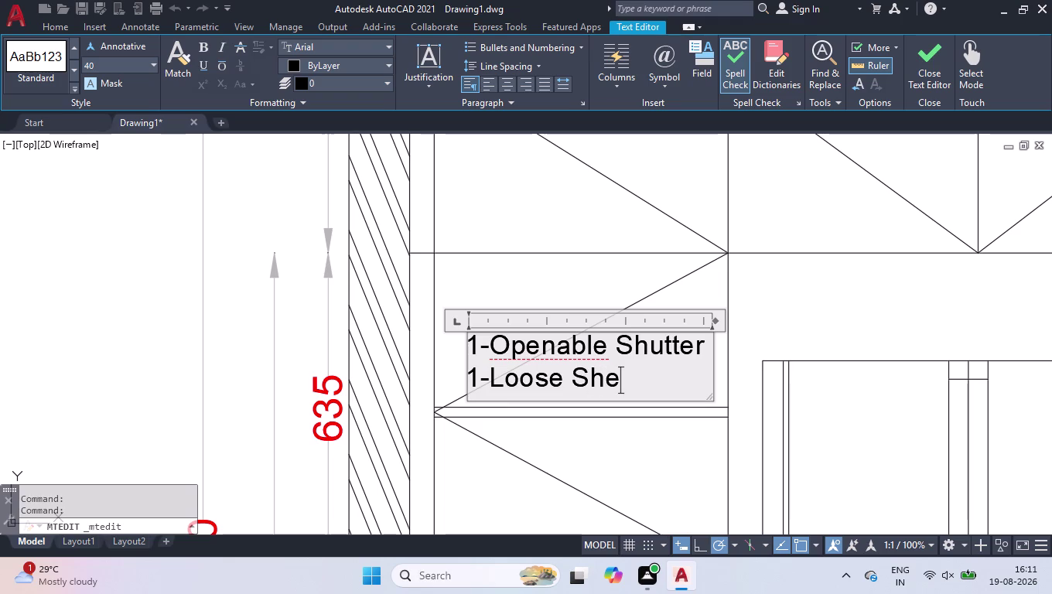
click(188, 344)
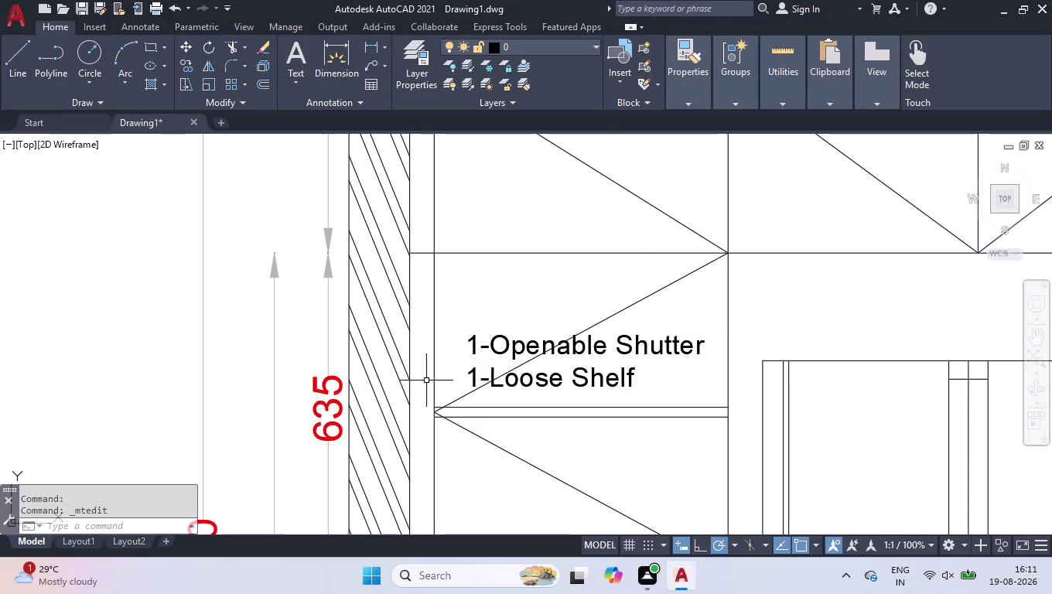
scroll(down, 3)
scroll(down, 3)
scroll(up, 3)
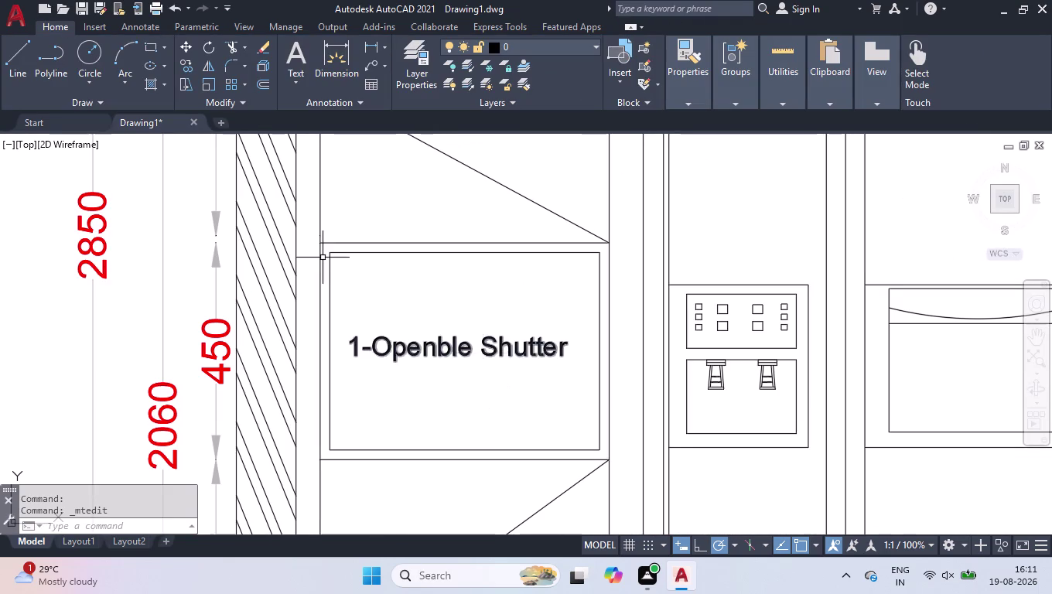
Replace the oven box label with 'Open Unit Space For Oven', wrapped onto two lines.
double_click(436, 346)
key(ctrl+a)
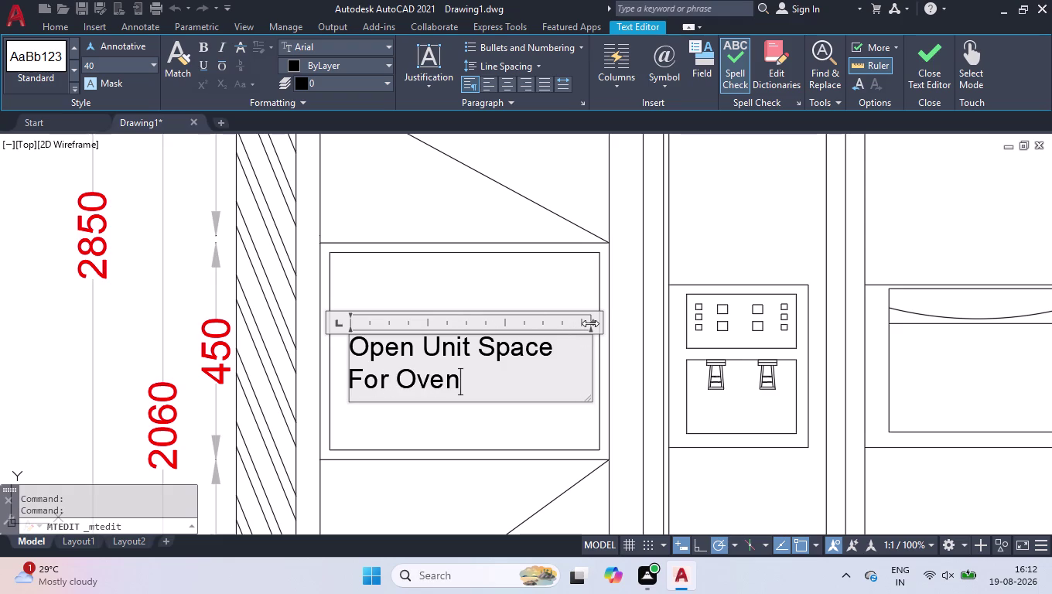
drag(590, 323, 544, 318)
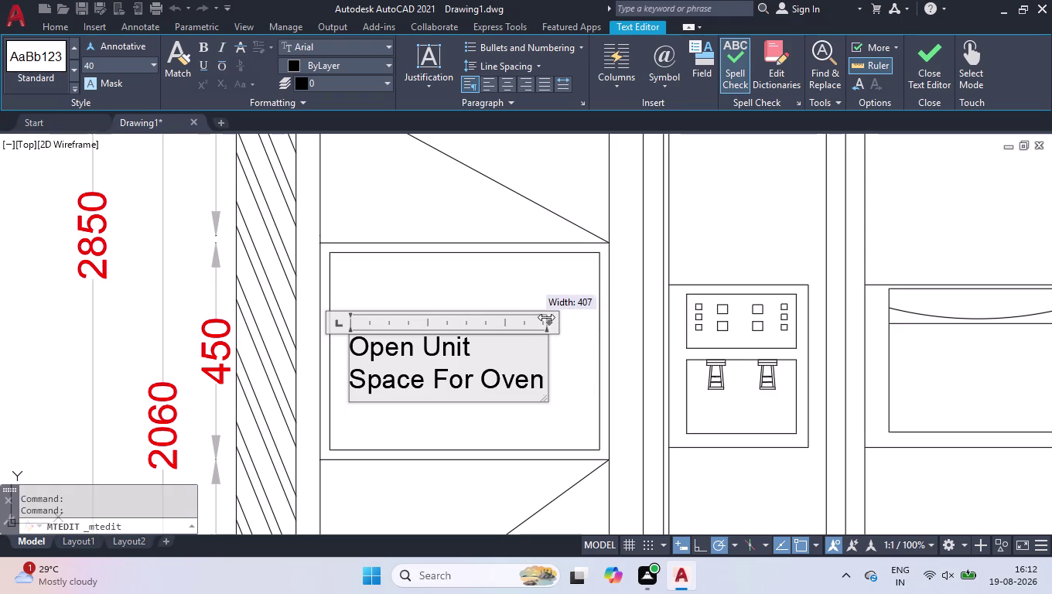
drag(545, 317, 544, 318)
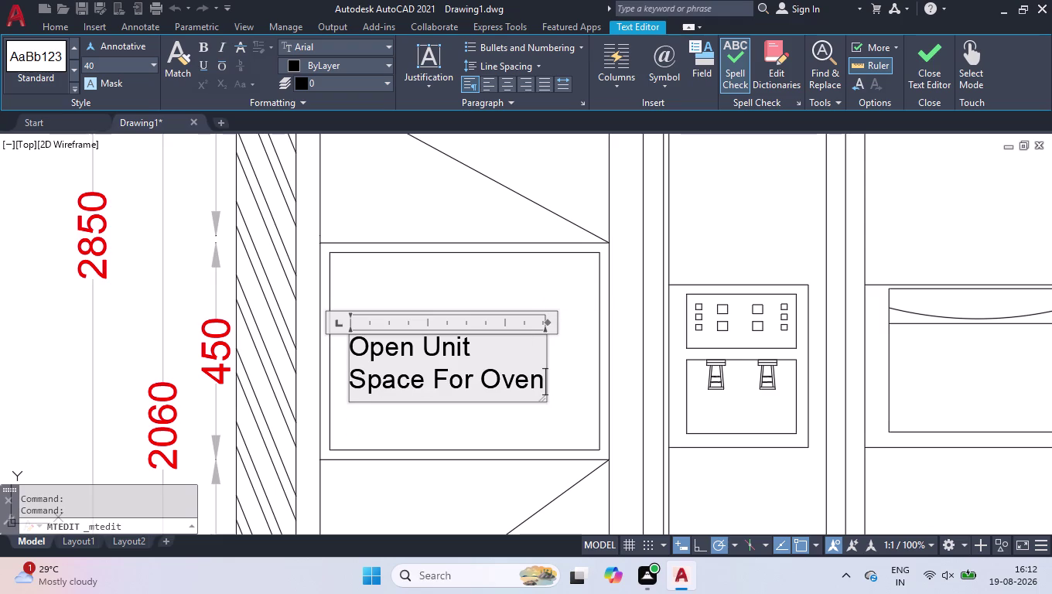
click(531, 414)
Move the oven label up toward the top of the 450 box.
click(464, 346)
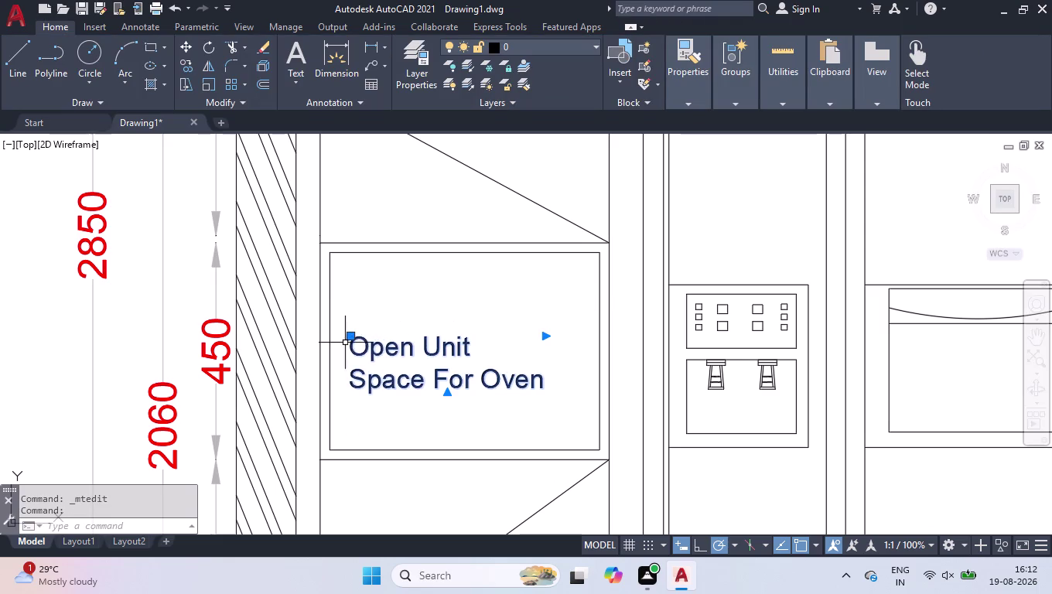
click(349, 336)
click(356, 287)
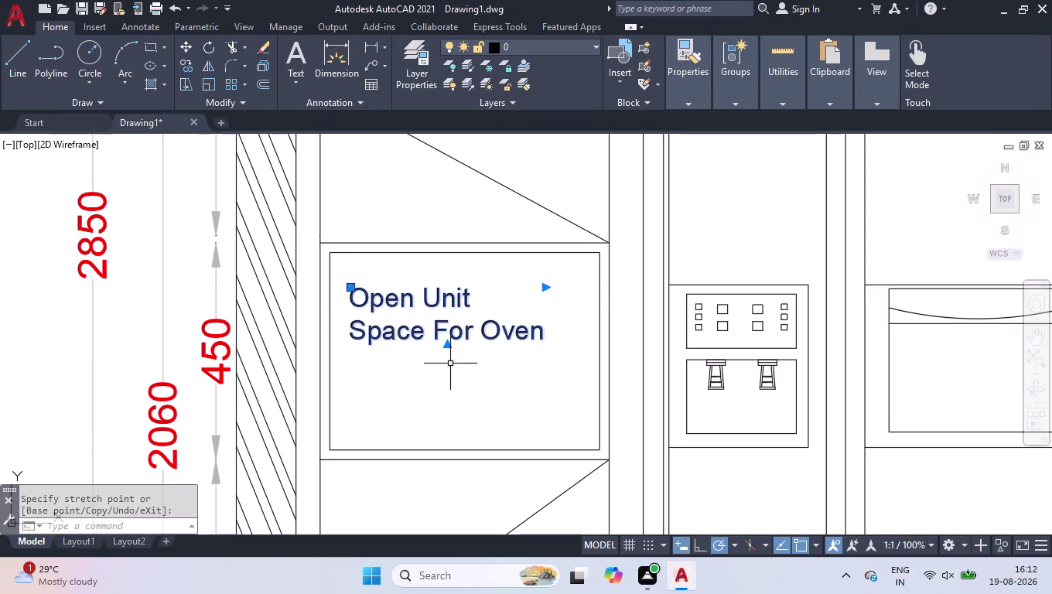
click(486, 289)
click(429, 354)
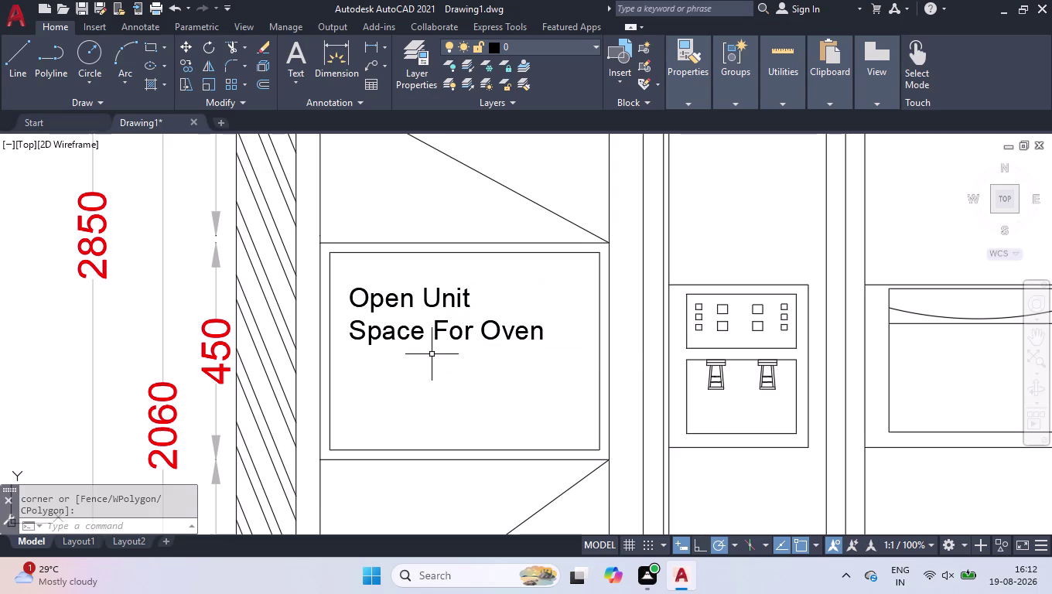
Add a '1-Loose Shelf' line beneath the 875 cabinet's 1-Openble Shutter note.
scroll(down, 3)
scroll(down, 3)
scroll(down, 3)
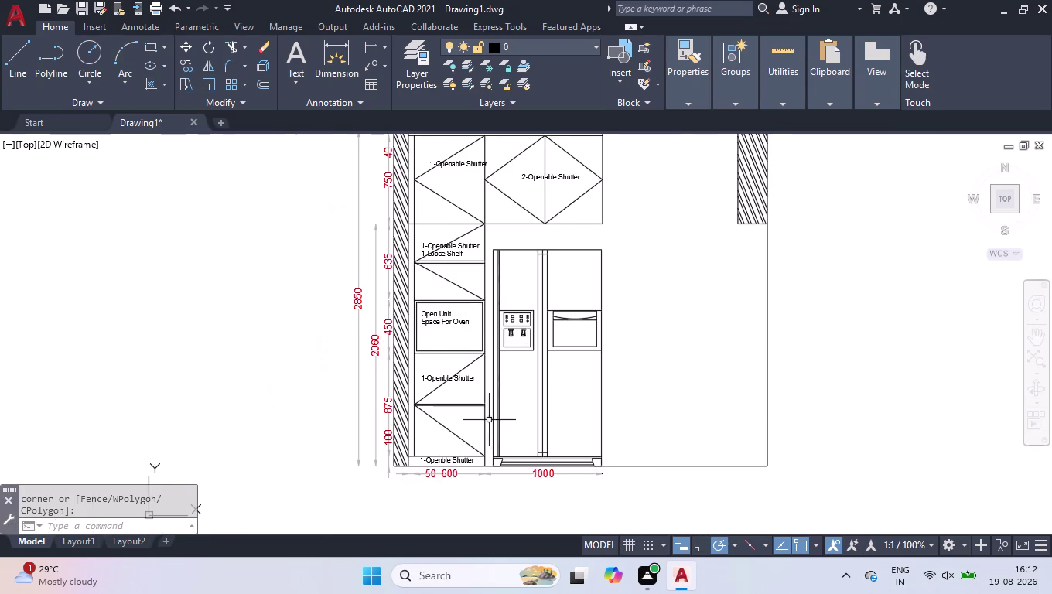
scroll(up, 3)
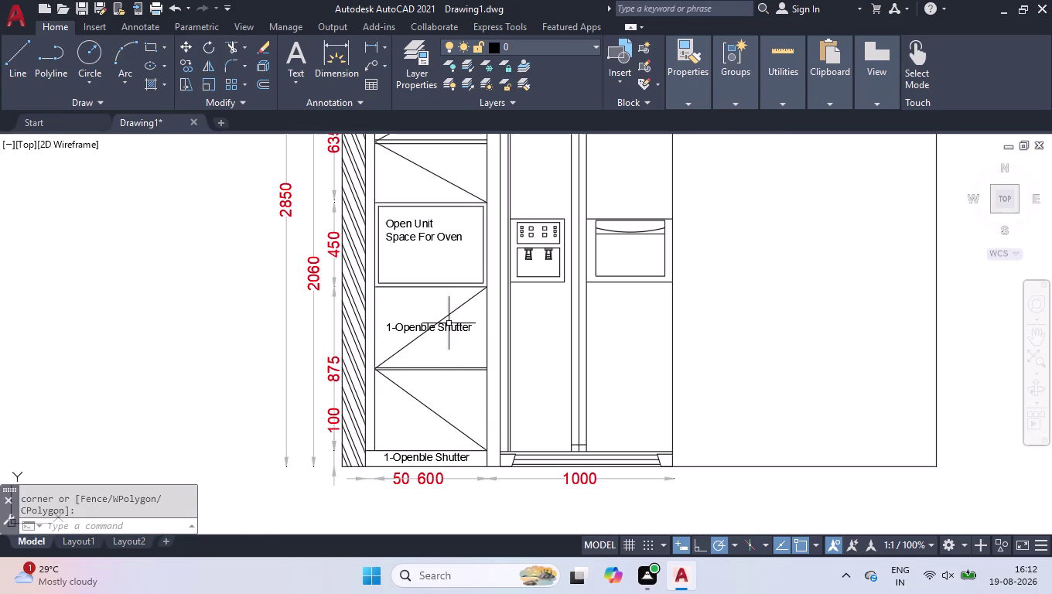
double_click(452, 328)
key(Right)
key(Right)
key(Right)
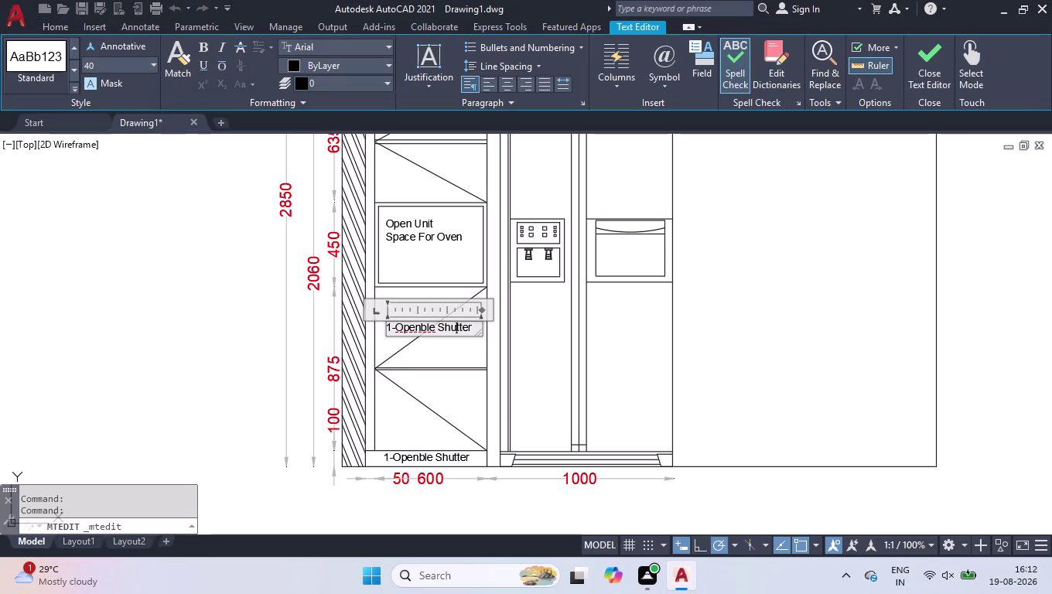
key(Return)
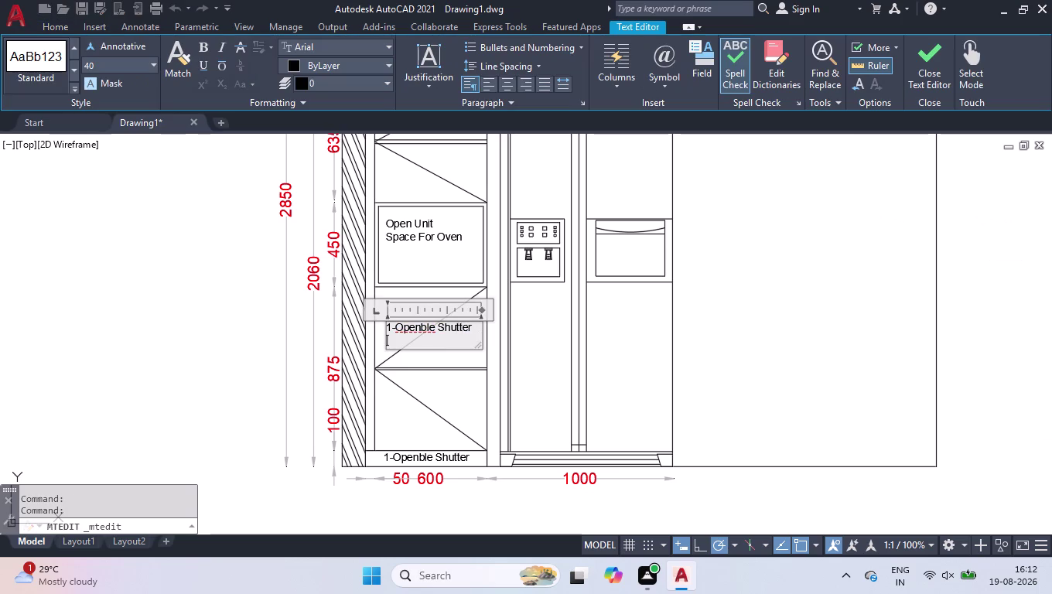
key(1)
key(minus)
click(696, 297)
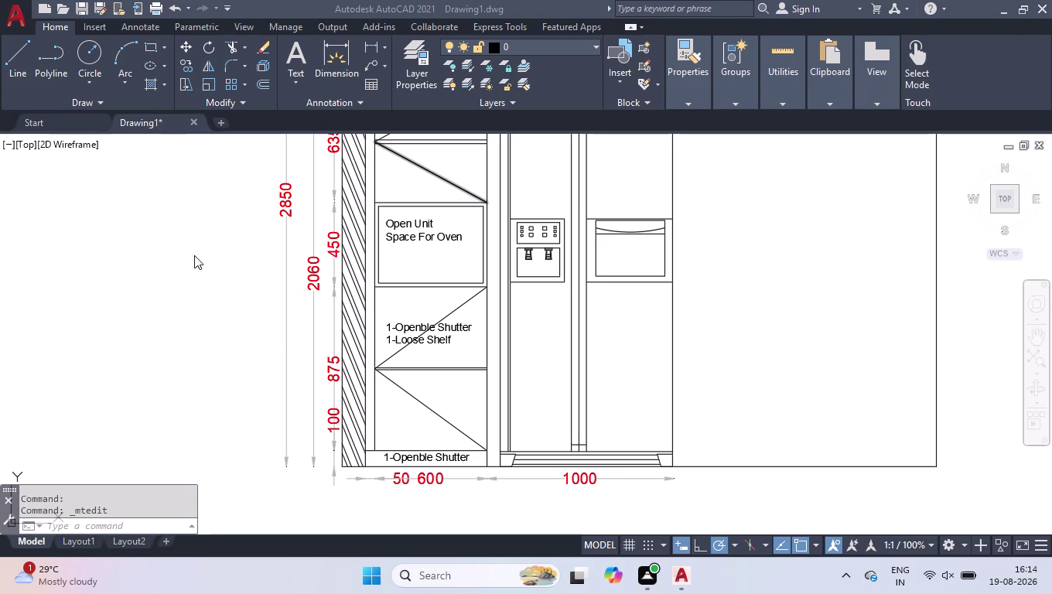
Replace the bottom strip's label text with 'PVC Skirting'.
click(167, 256)
scroll(down, 3)
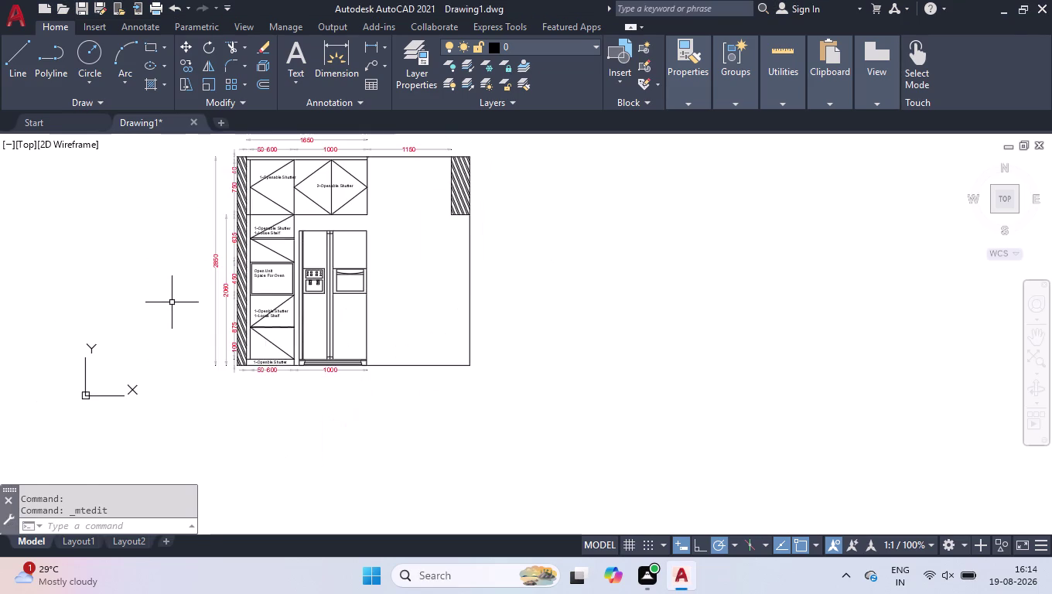
scroll(up, 3)
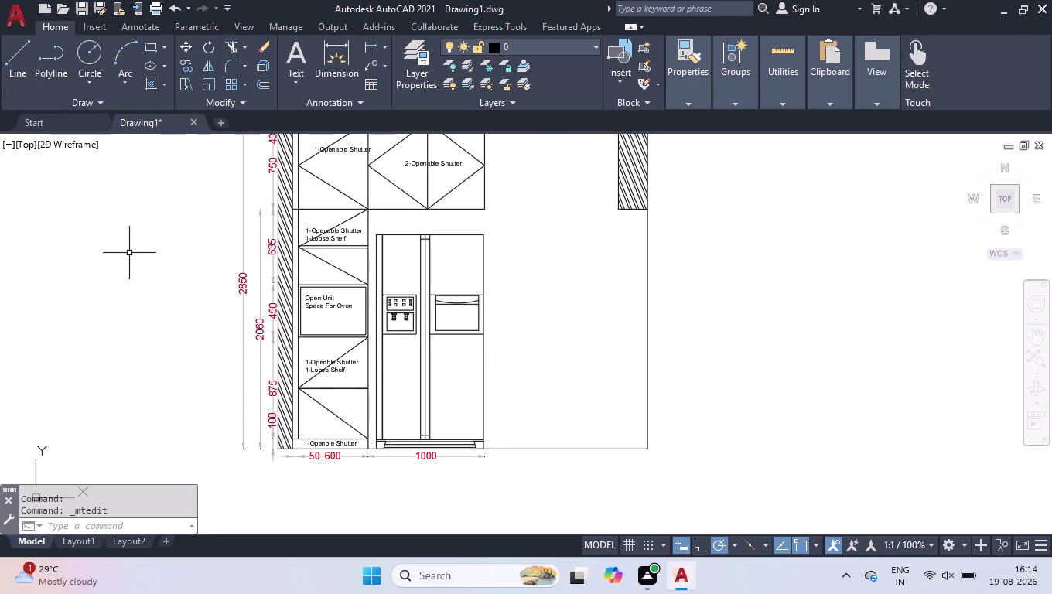
scroll(up, 3)
double_click(328, 447)
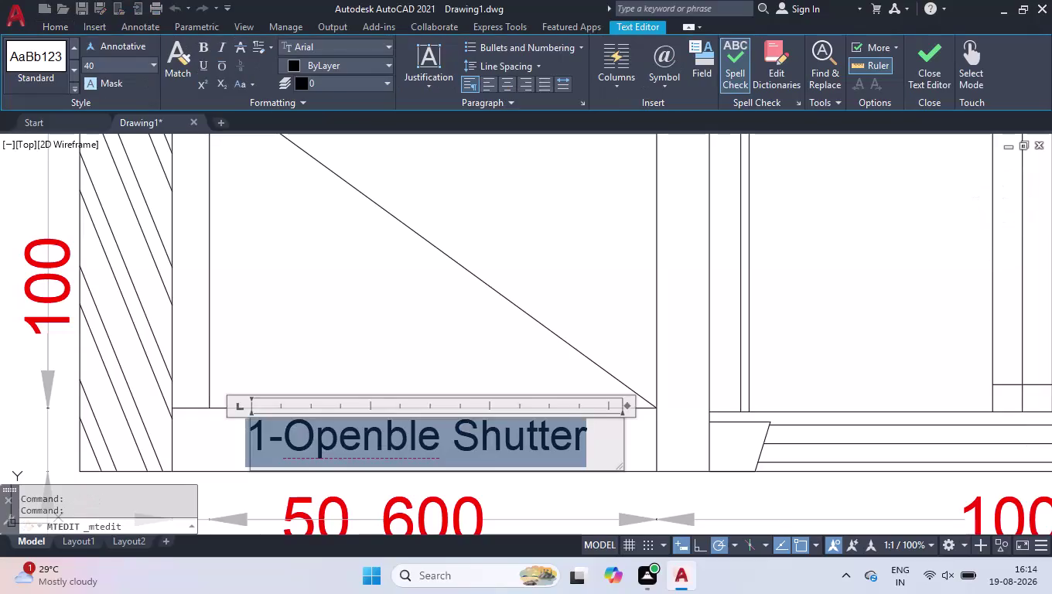
text(PVC S)
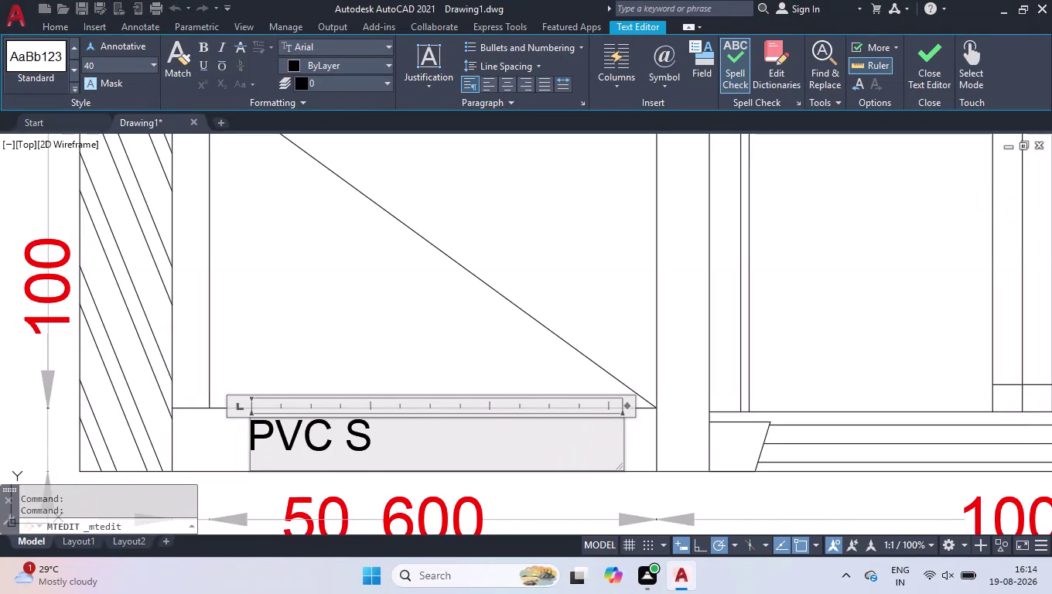
text(kirting)
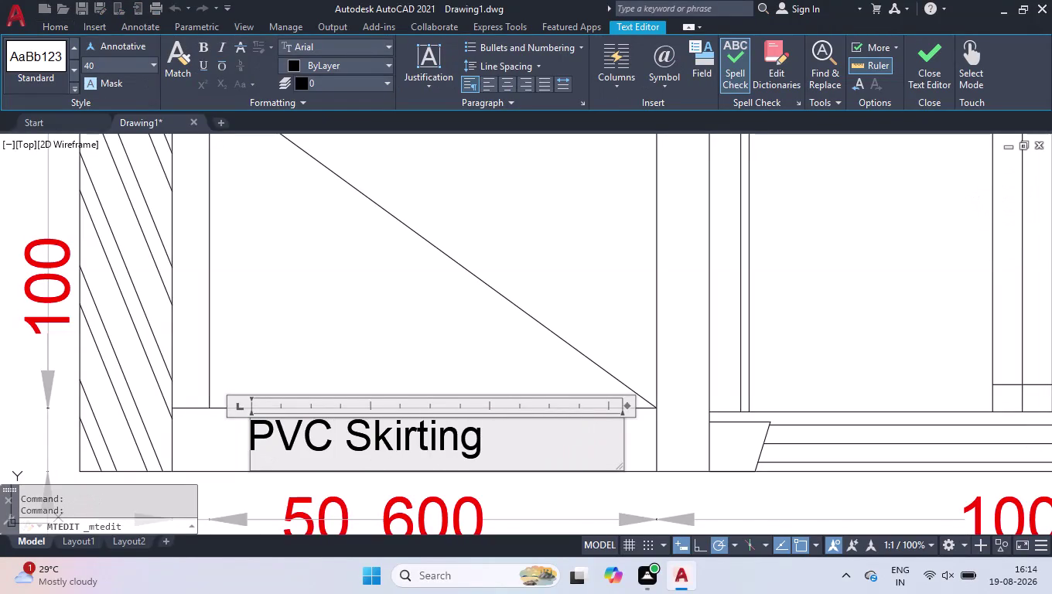
click(326, 215)
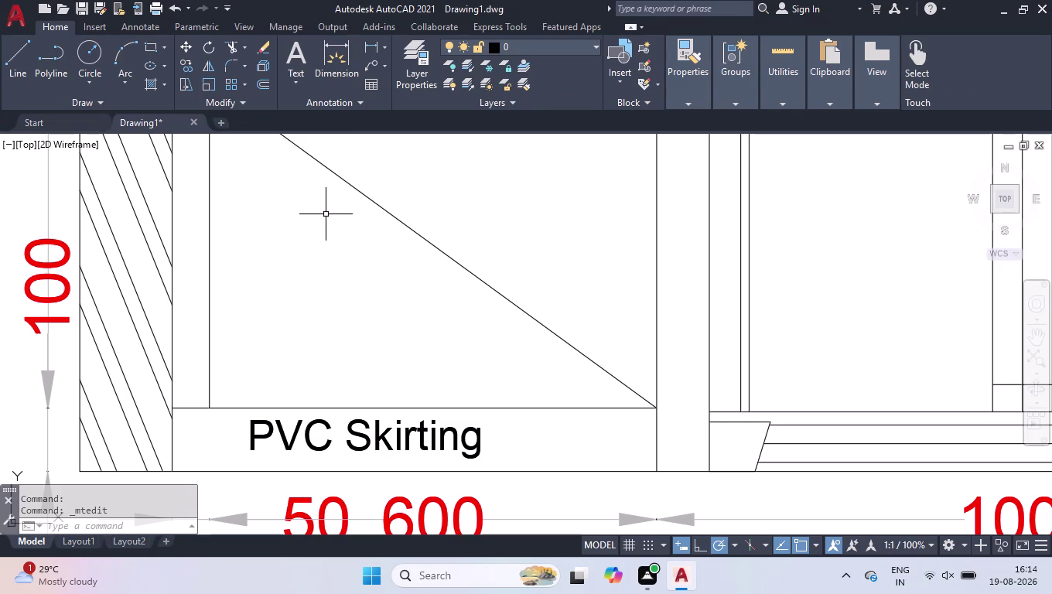
Start a new multiline text note beside the elevation.
scroll(down, 3)
scroll(down, 3)
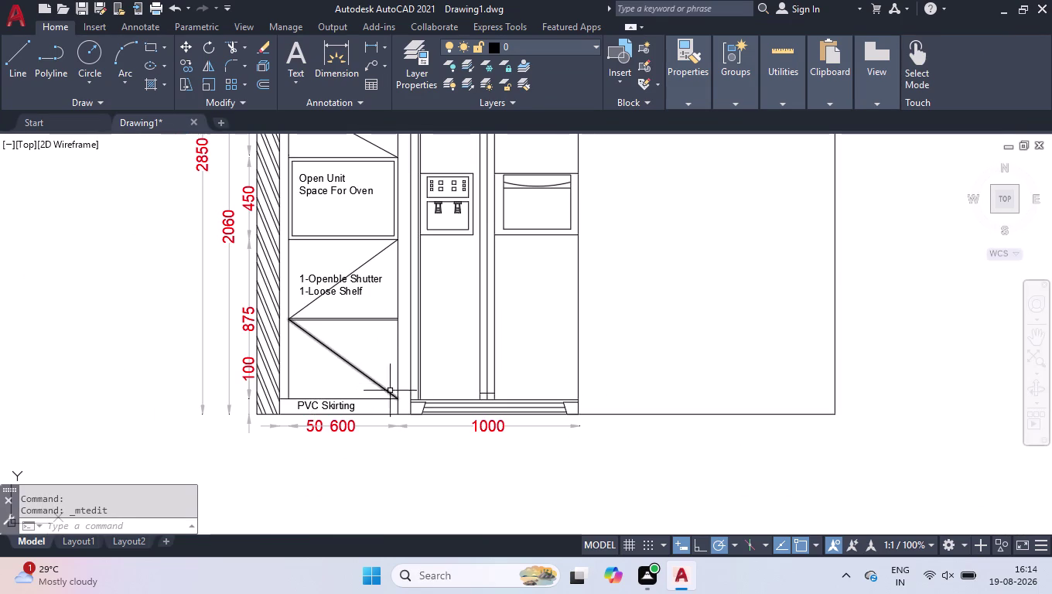
scroll(down, 3)
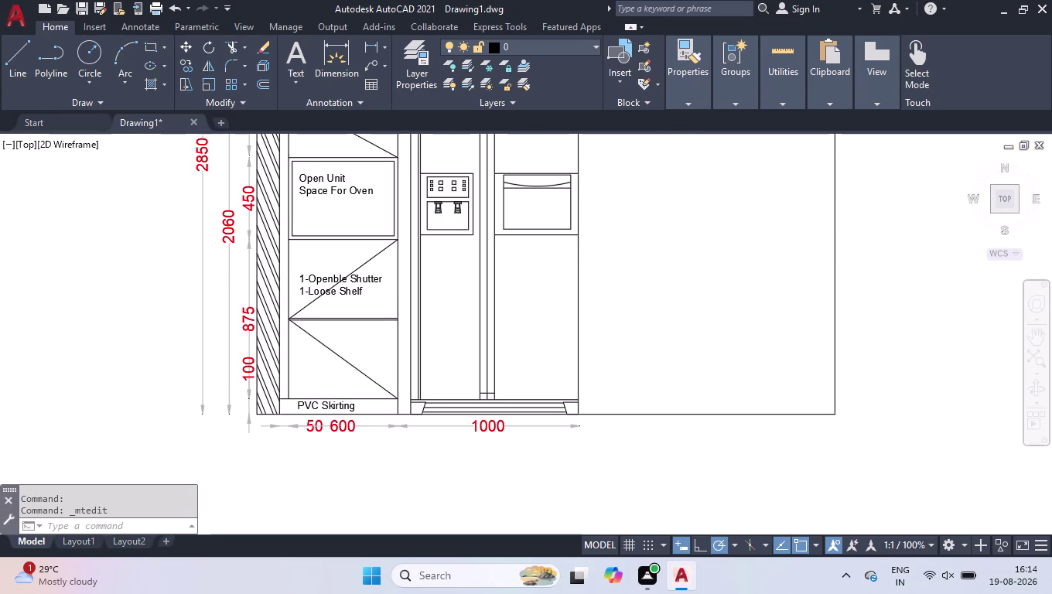
click(298, 61)
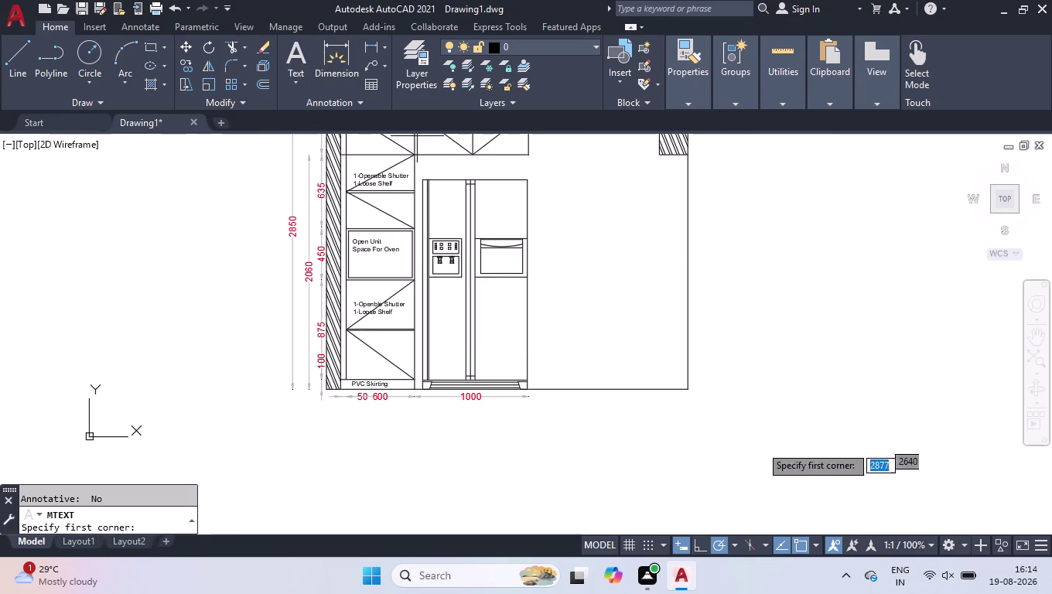
Define the new text box in the empty area left of the elevation.
click(699, 276)
click(934, 354)
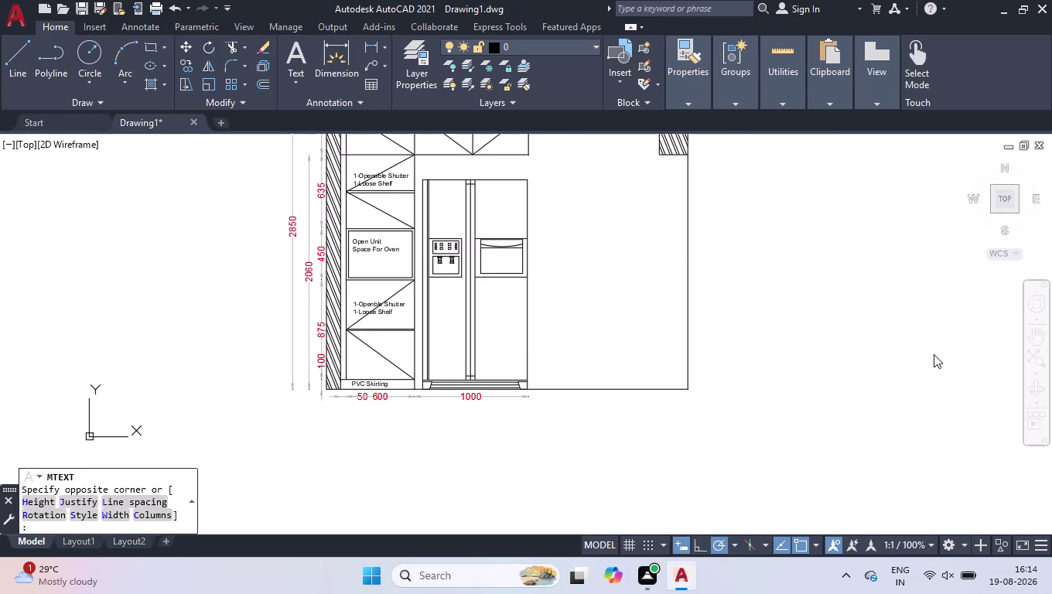
scroll(down, 3)
scroll(down, 3)
scroll(down, 3)
scroll(down, 3)
scroll(down, 3)
drag(917, 310, 674, 316)
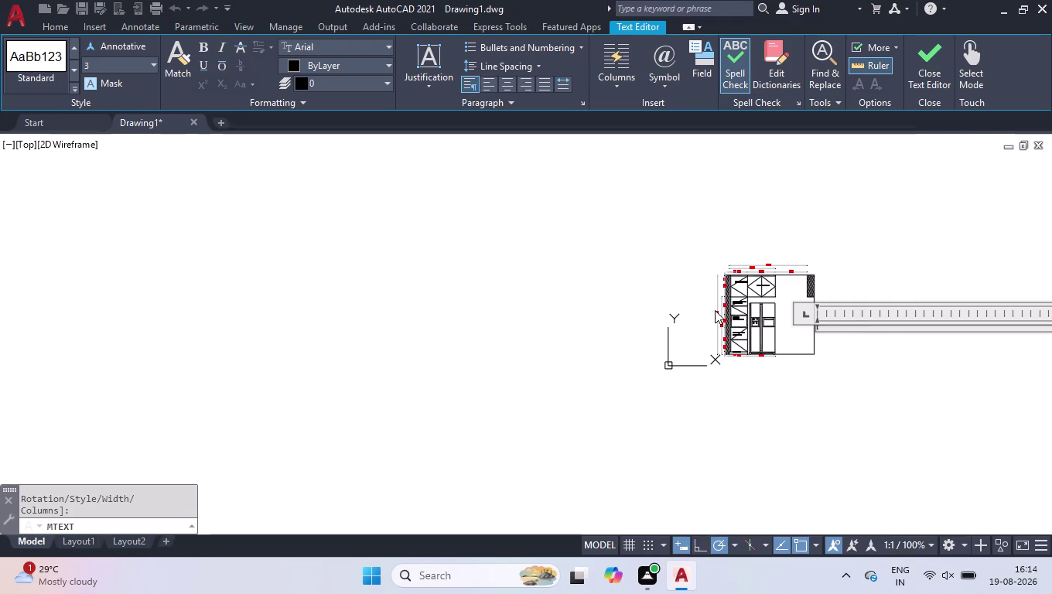
Enter 'D-500mm' at the default height of 3 and close the editor.
scroll(up, 3)
scroll(up, 3)
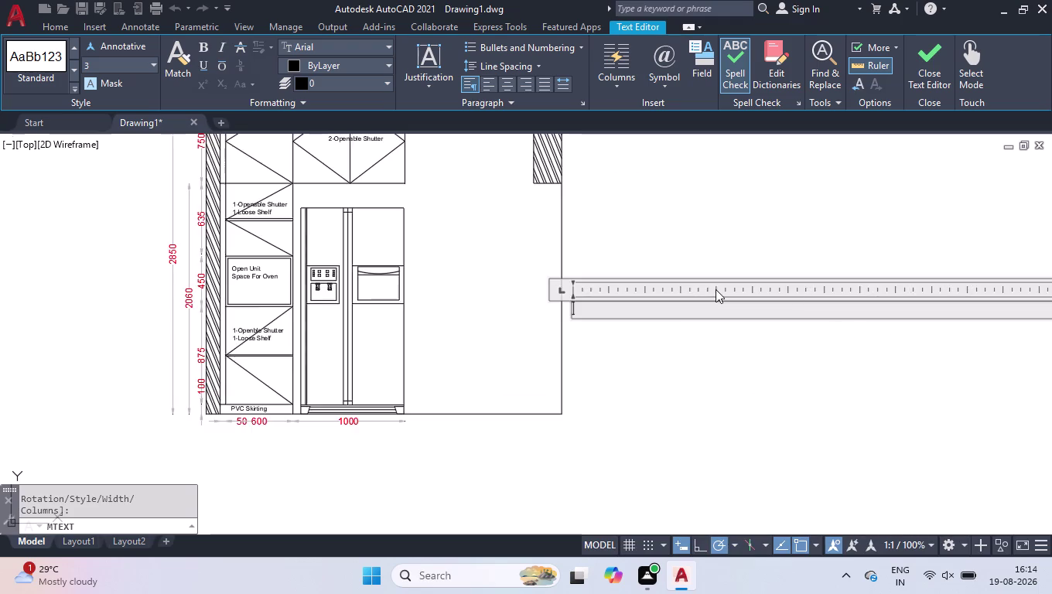
scroll(up, 3)
text(-)
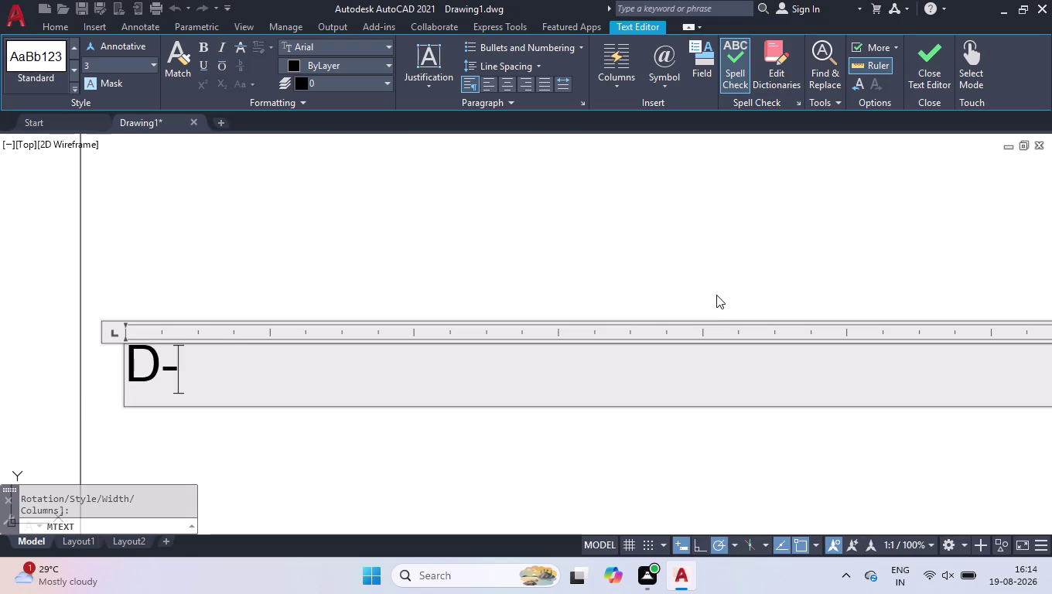
text(500)
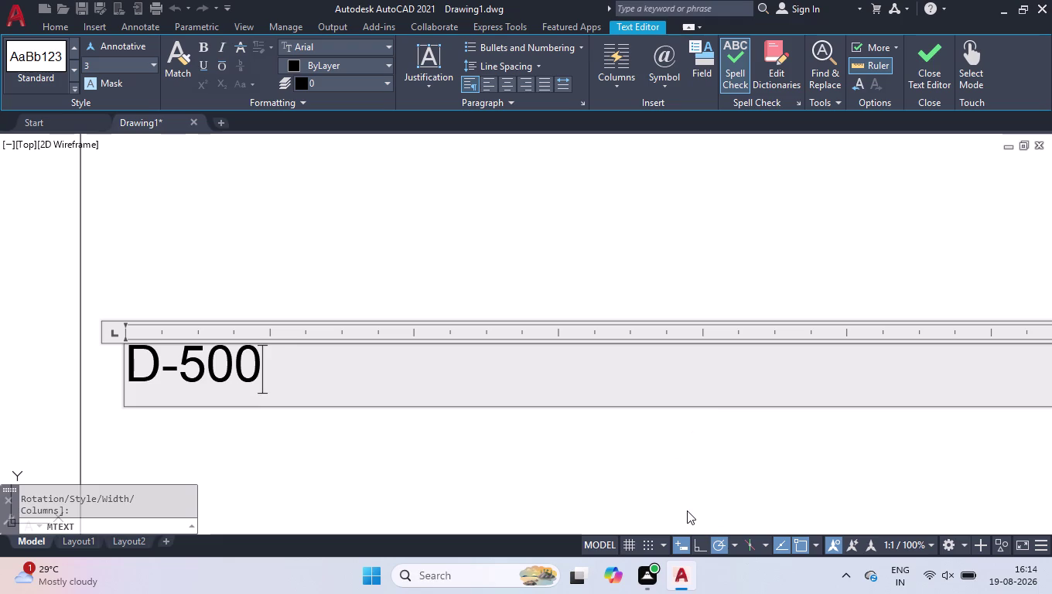
click(497, 256)
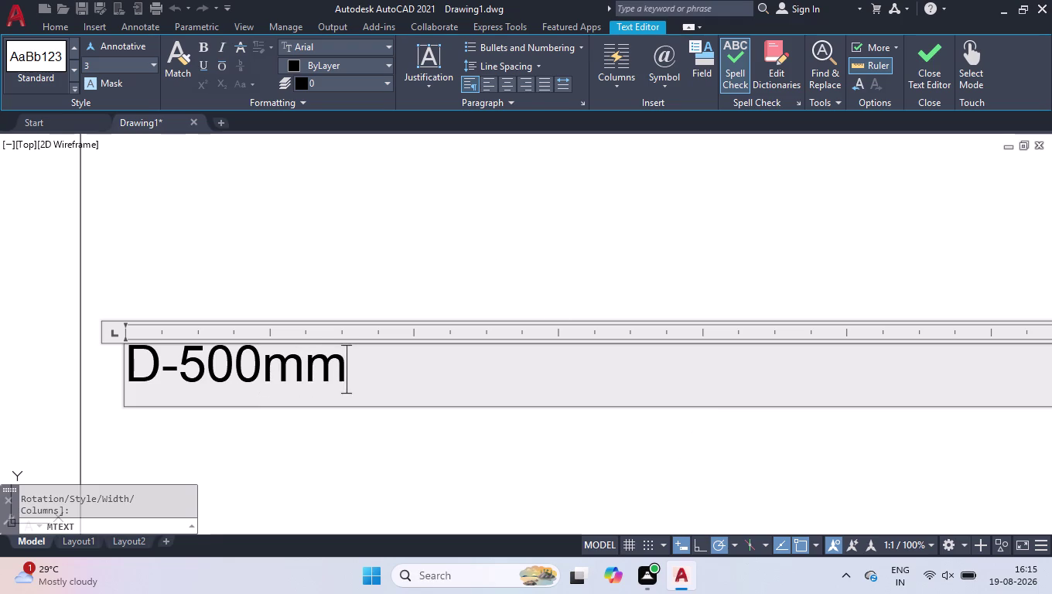
click(128, 348)
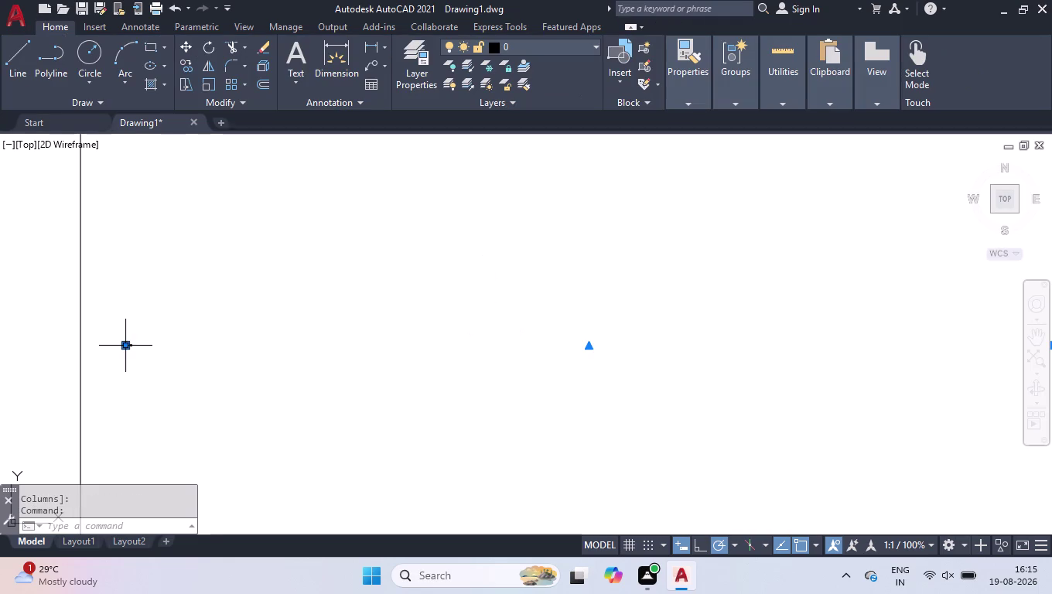
Set the D-500mm note's colour to Red and text height to 60 in Properties.
key(ctrl+1)
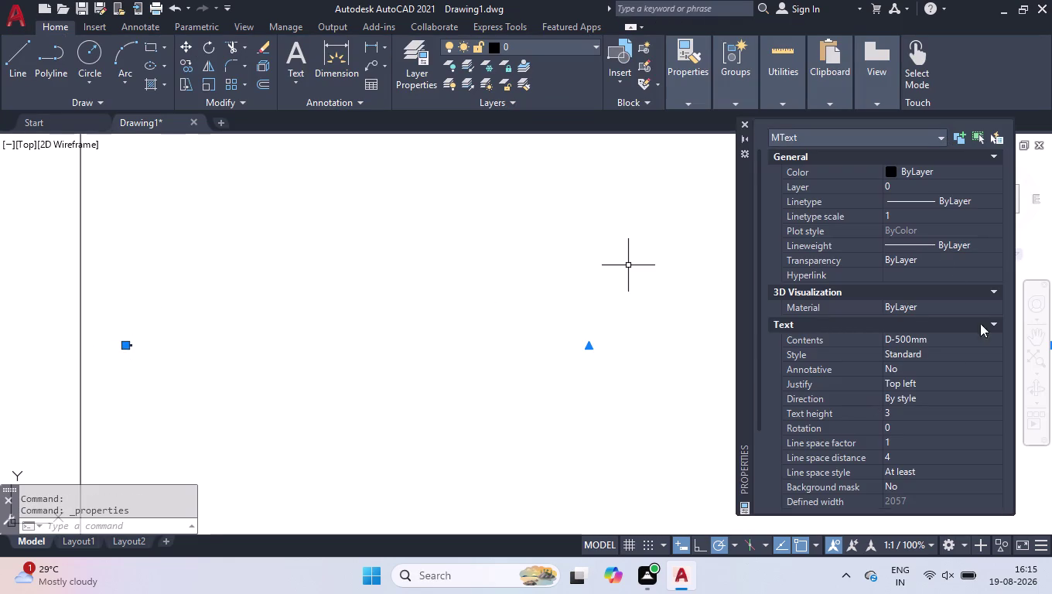
double_click(925, 174)
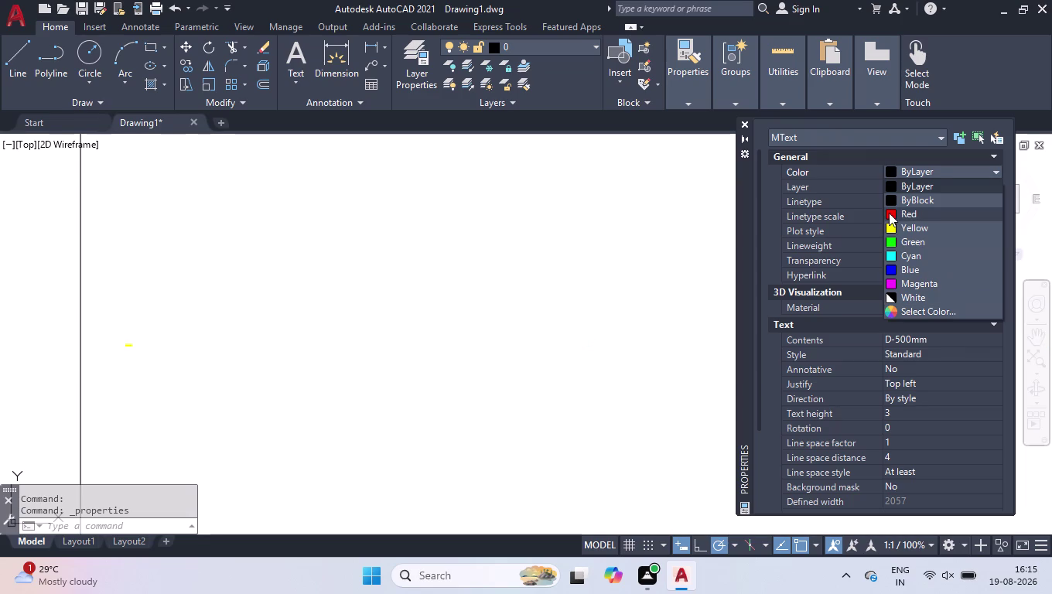
click(889, 213)
click(935, 413)
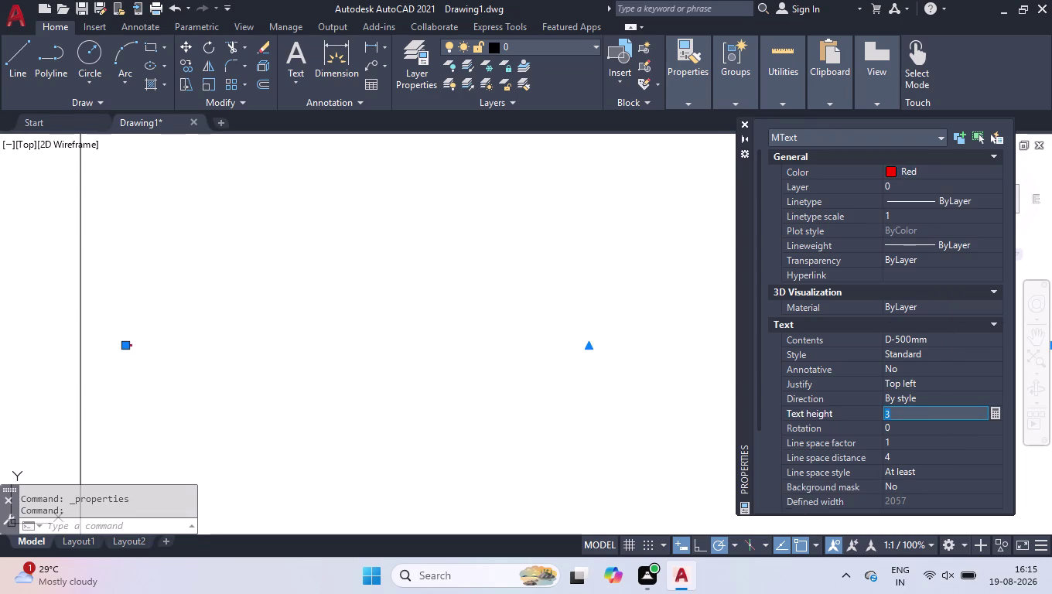
key(6)
text(0\)
key(BackSpace)
key(Return)
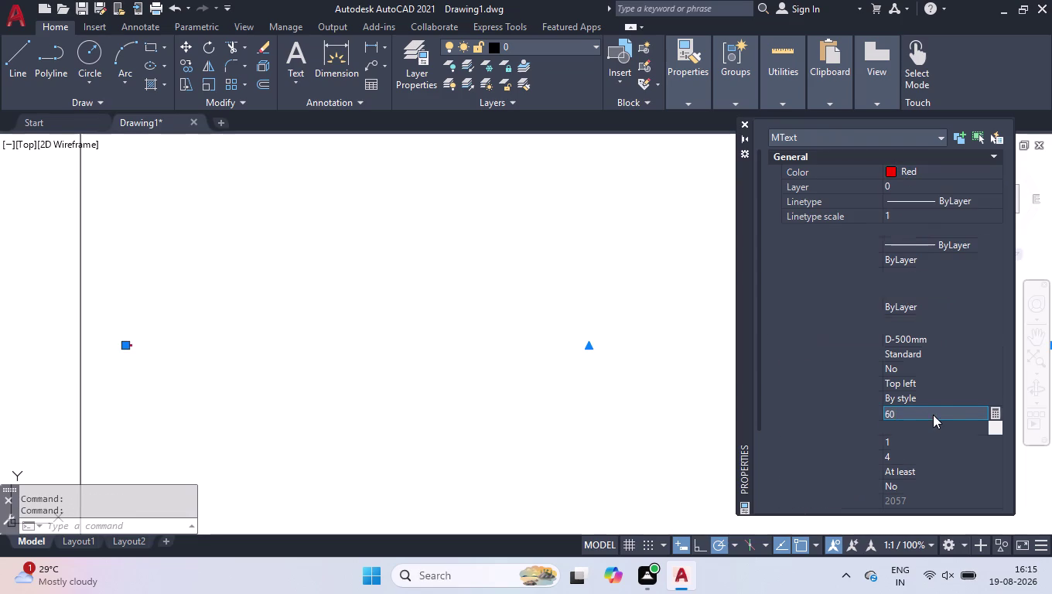
click(747, 123)
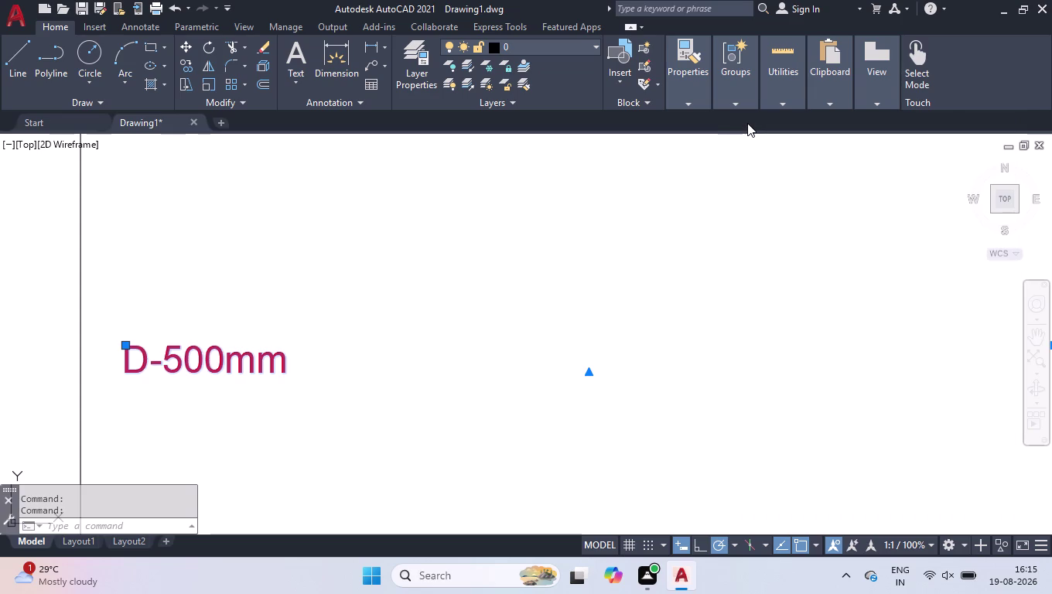
Copy the red D-500mm label into the 1-Openable and 2-Openable Shutter cabinets.
text(co)
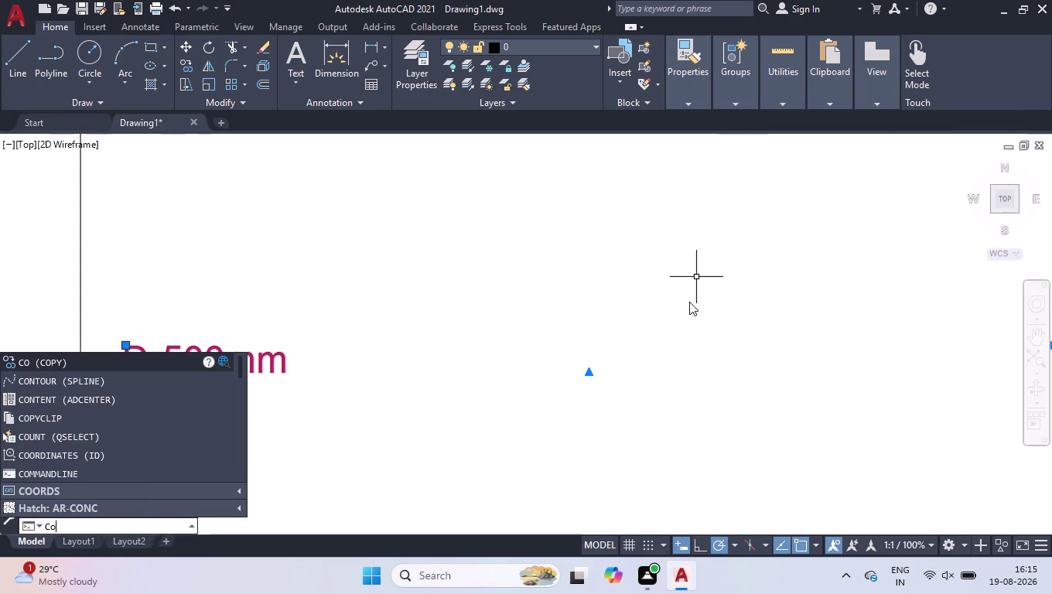
key(Return)
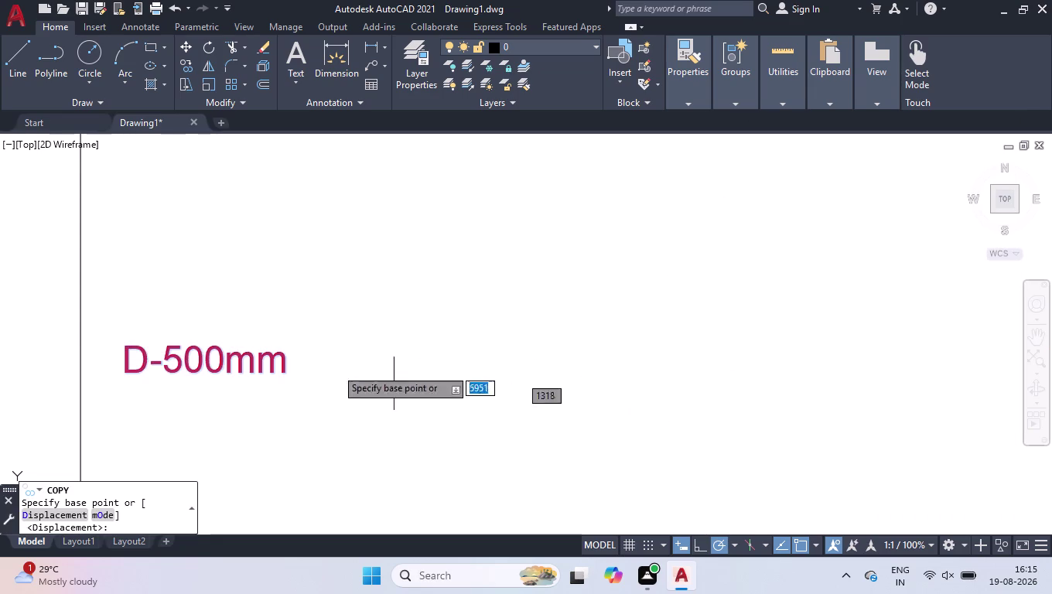
click(126, 346)
scroll(down, 3)
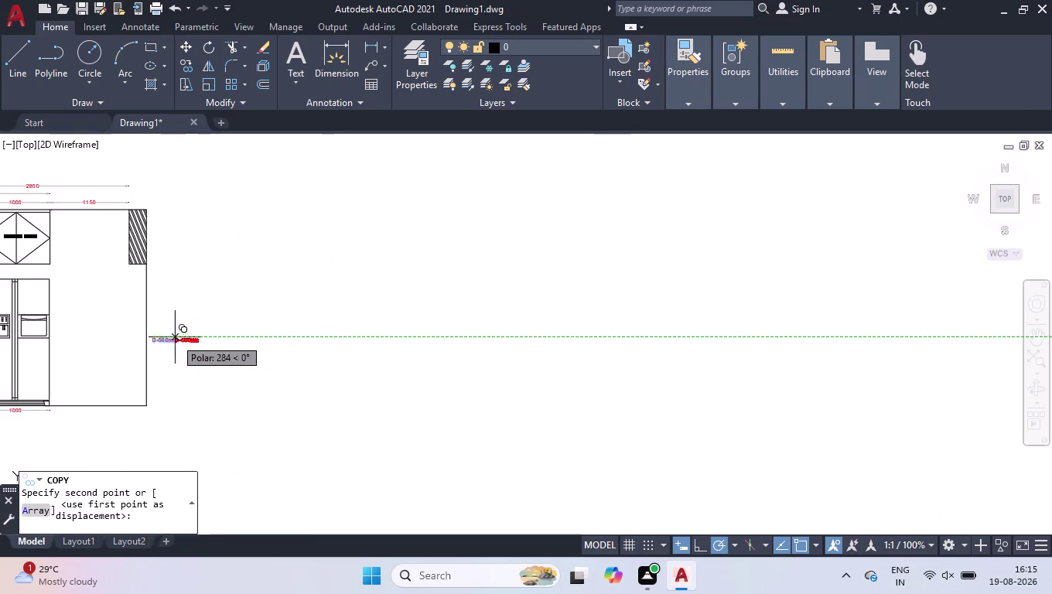
scroll(down, 3)
scroll(up, 3)
scroll(up, 3)
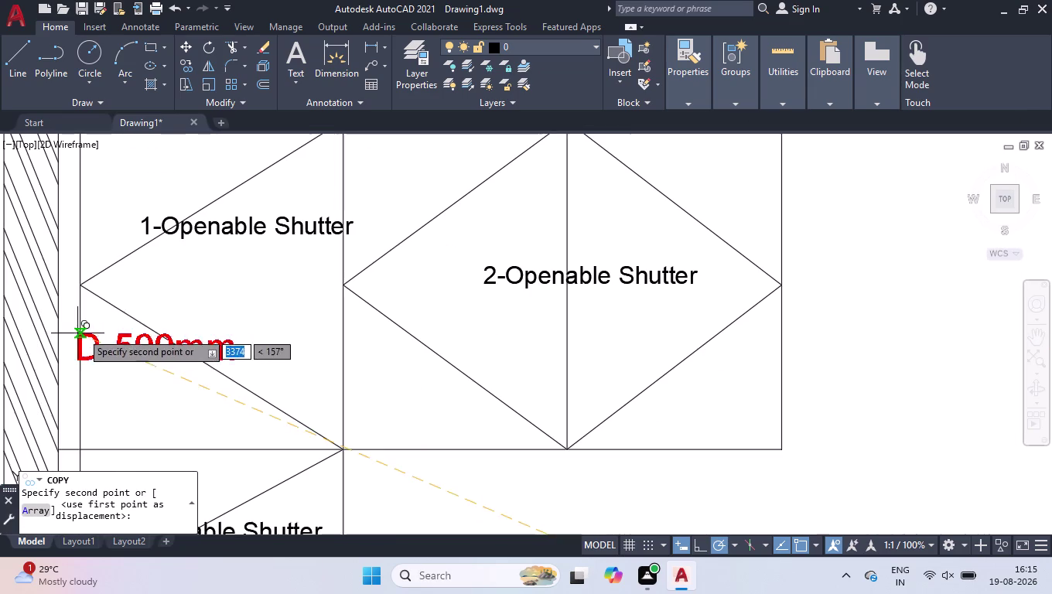
click(133, 345)
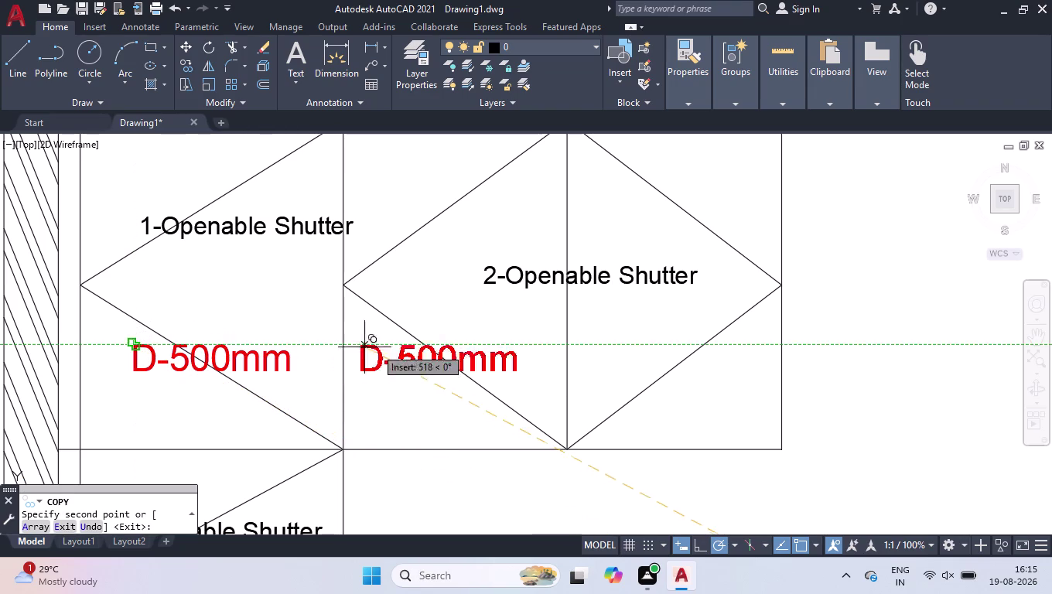
click(482, 360)
Place further copies in the loose shelf cabinet, oven unit and lower shutter unit.
scroll(down, 3)
scroll(up, 3)
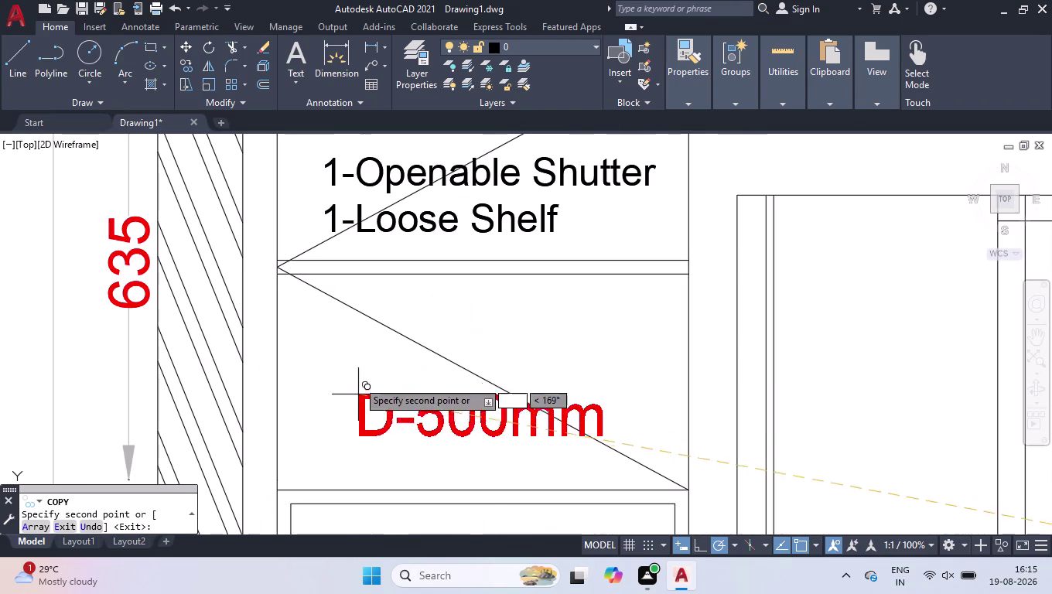
click(356, 374)
scroll(down, 3)
scroll(down, 3)
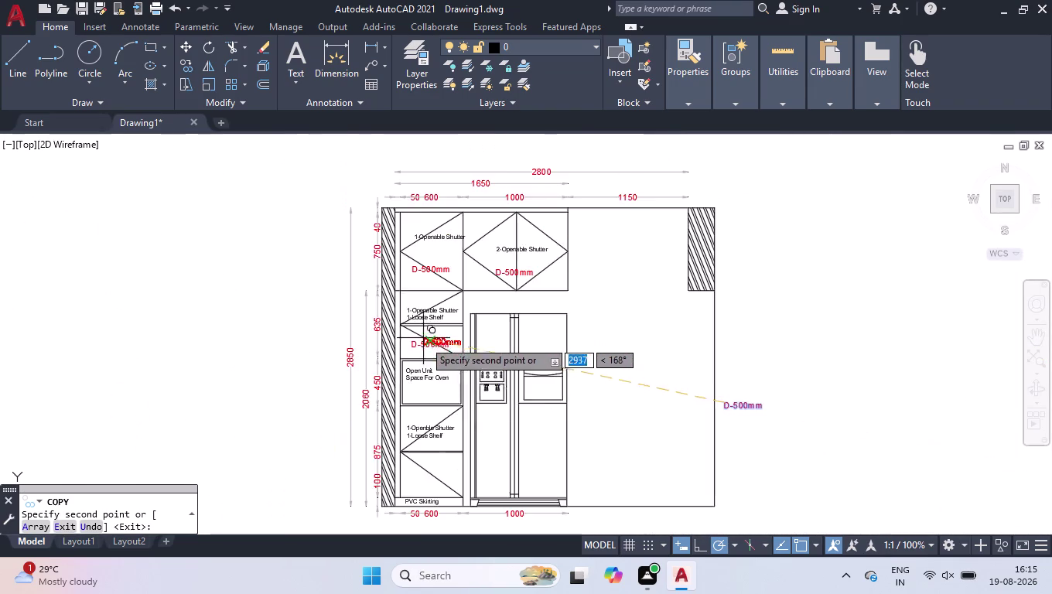
scroll(up, 3)
scroll(up, 3)
scroll(down, 3)
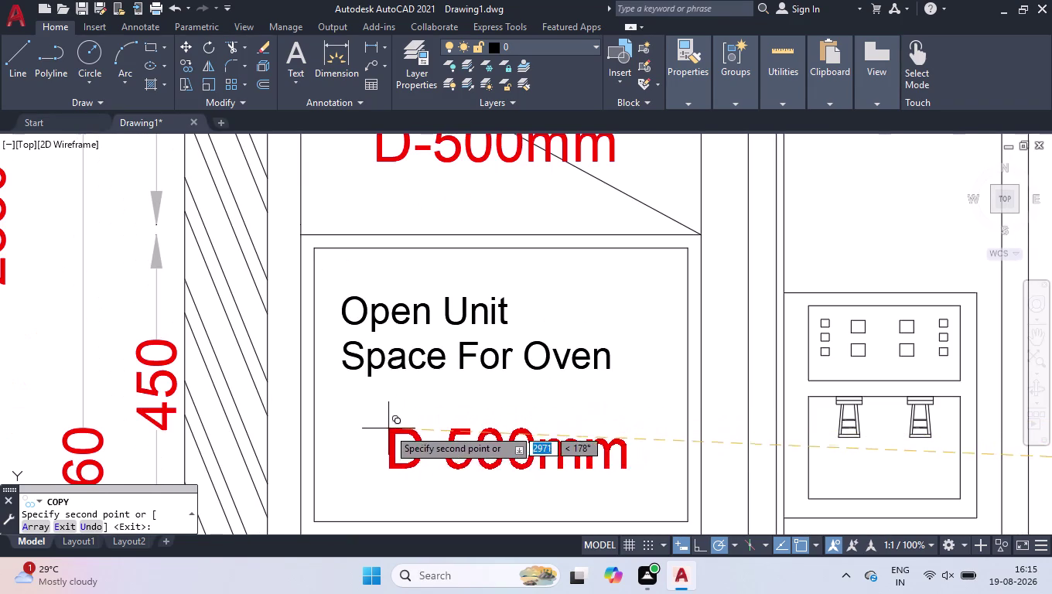
click(383, 436)
scroll(down, 3)
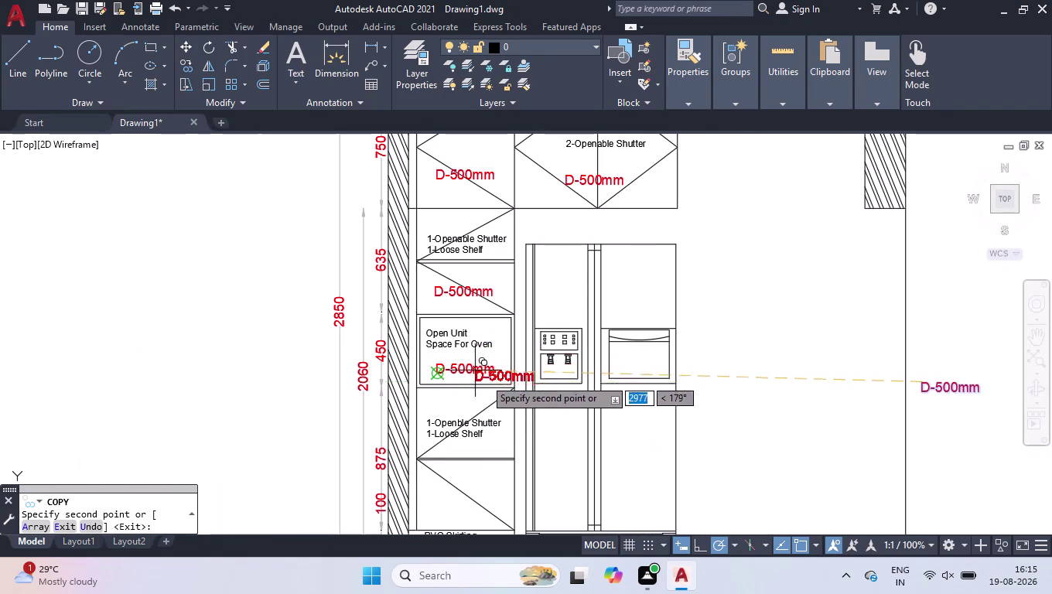
scroll(up, 3)
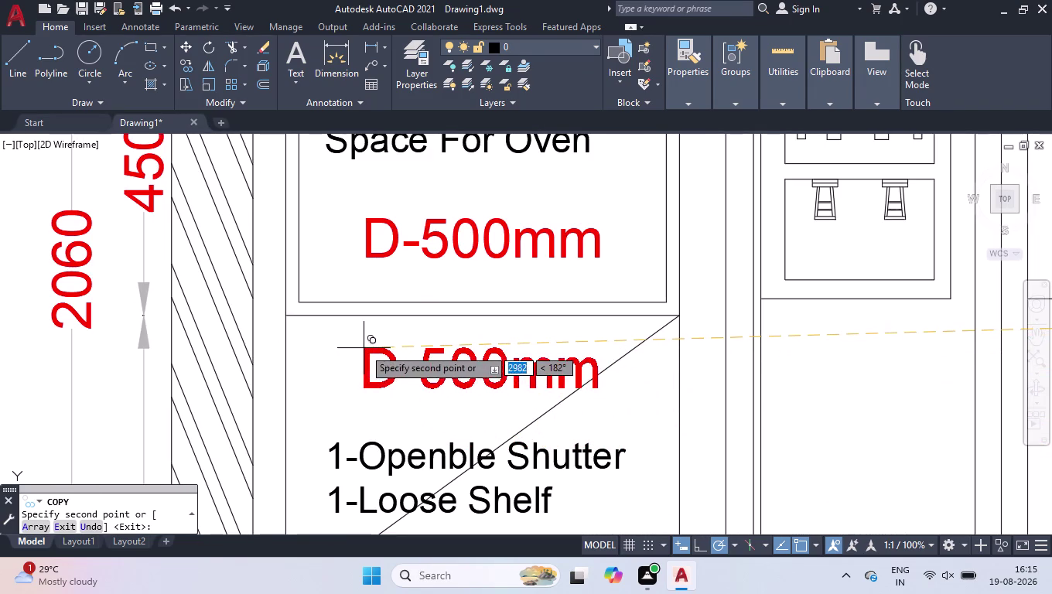
click(364, 348)
Place a final copy at the top of the wall cabinets and end copying.
scroll(down, 3)
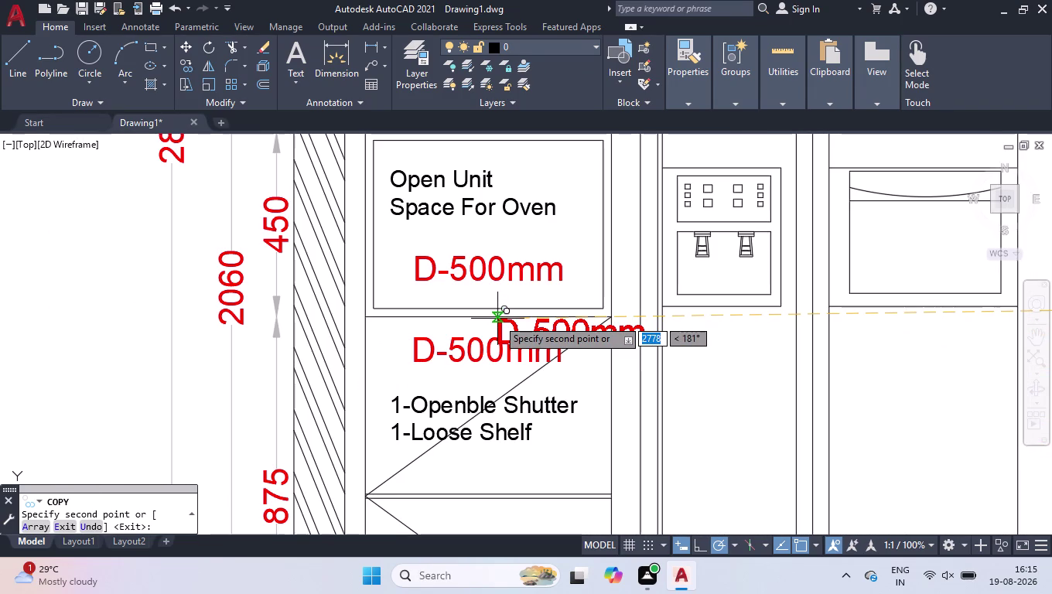
scroll(down, 3)
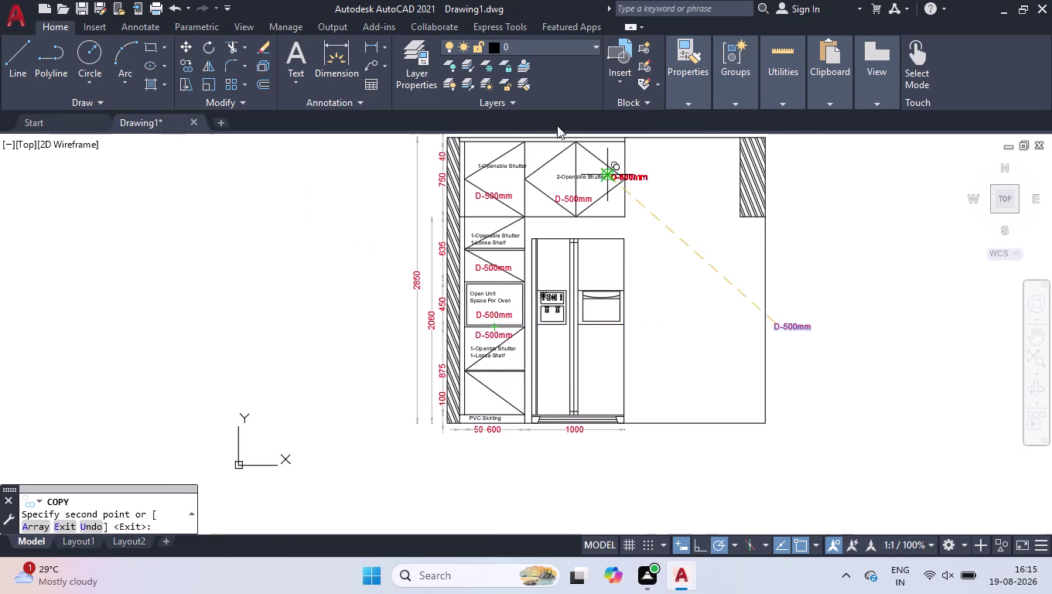
scroll(down, 3)
scroll(up, 3)
scroll(up, 3)
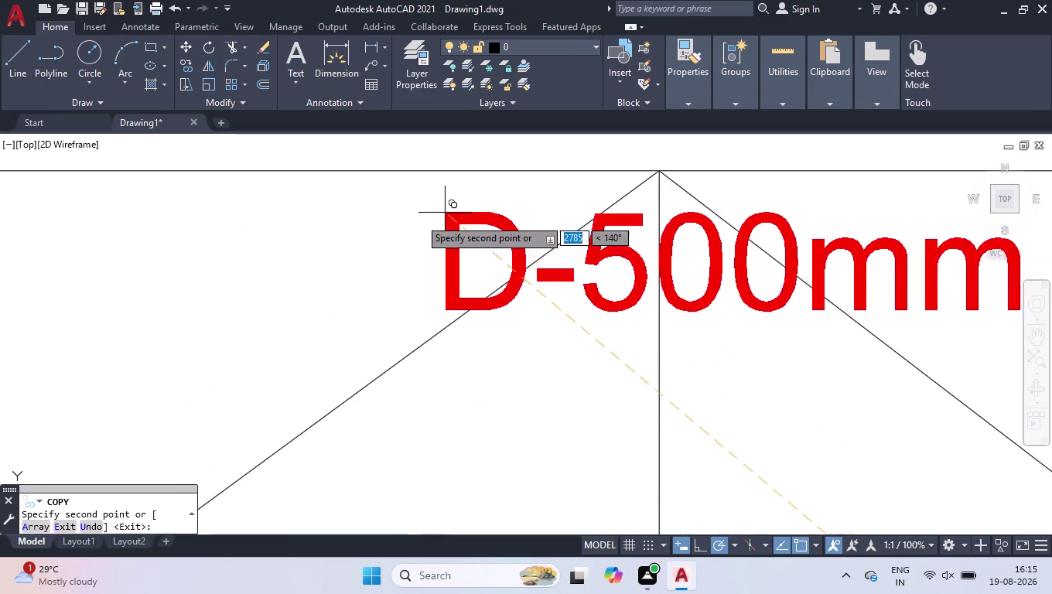
click(303, 226)
key(Return)
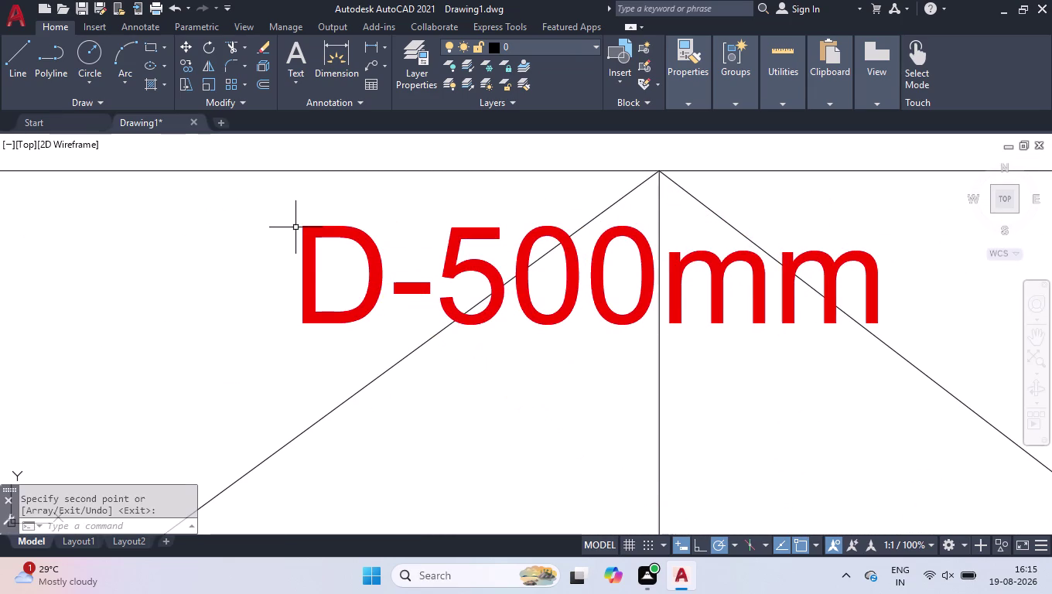
Open the top copy's text for editing, select its contents and narrow the text box.
double_click(313, 230)
double_click(304, 235)
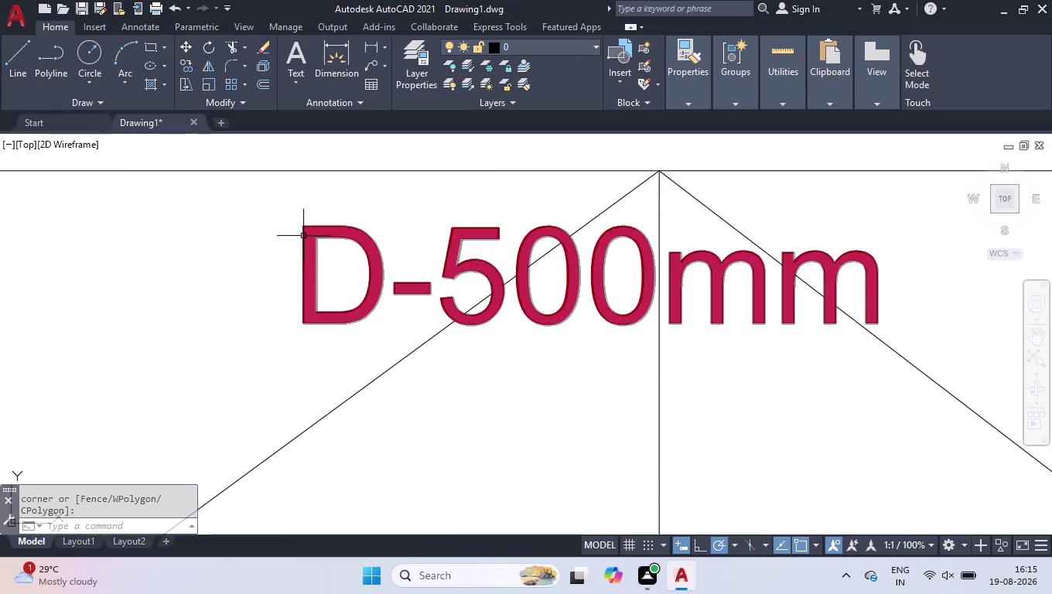
double_click(303, 236)
drag(948, 282, 0, 338)
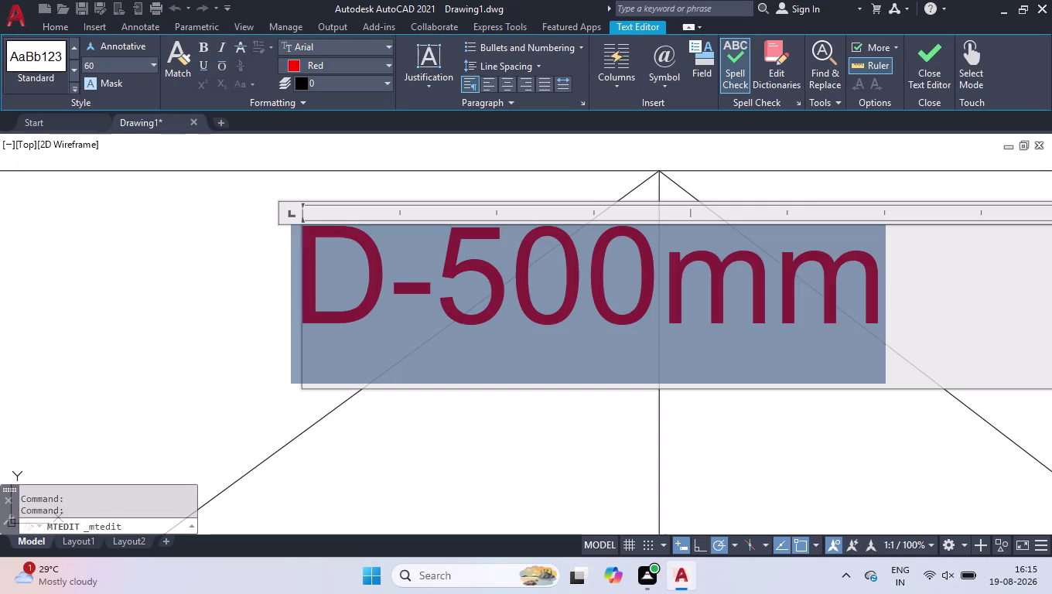
drag(0, 338, 6, 357)
scroll(down, 3)
scroll(down, 3)
scroll(up, 3)
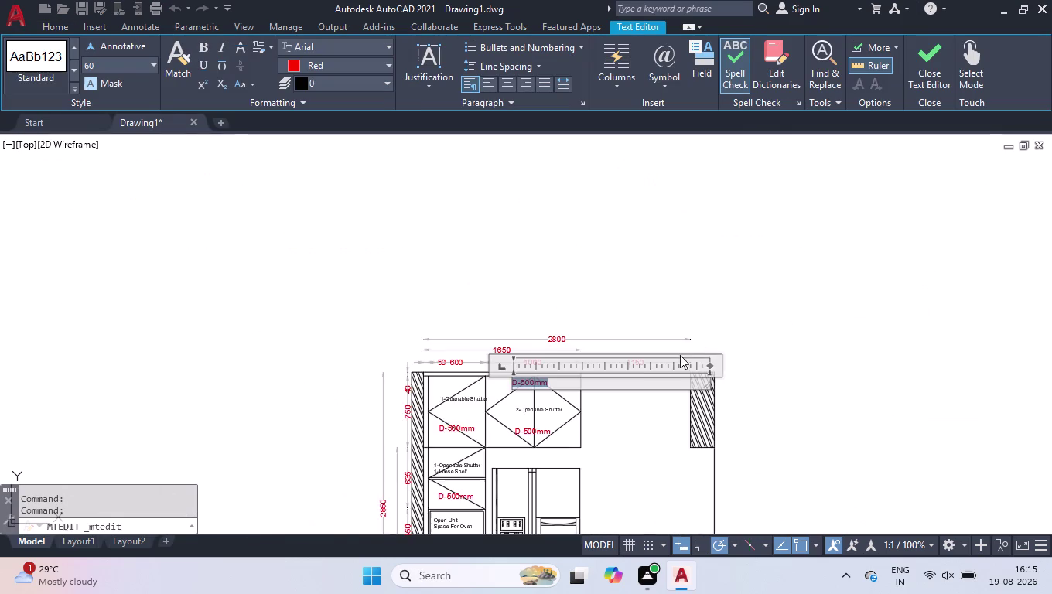
scroll(up, 3)
scroll(down, 3)
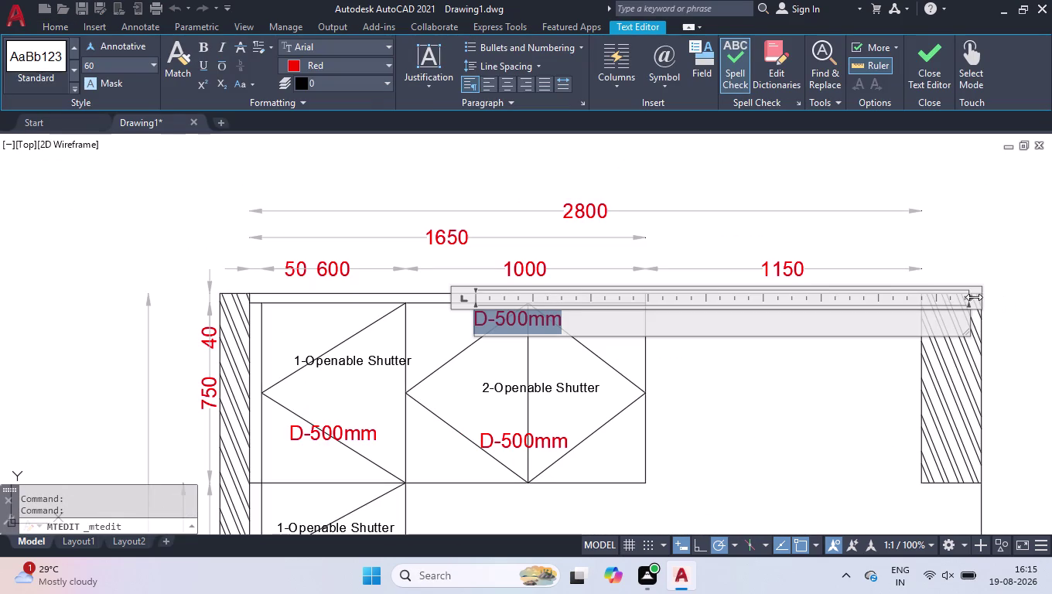
drag(974, 299, 759, 303)
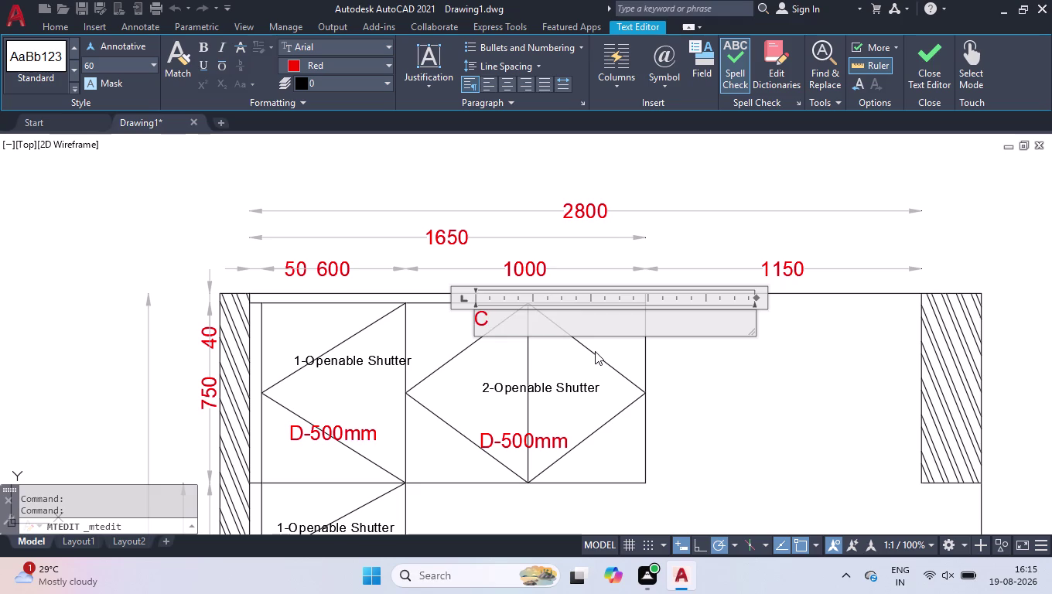
Type the label text 'Complete Storage Frame &', correcting mistyped letters.
text(omplete)
key(space)
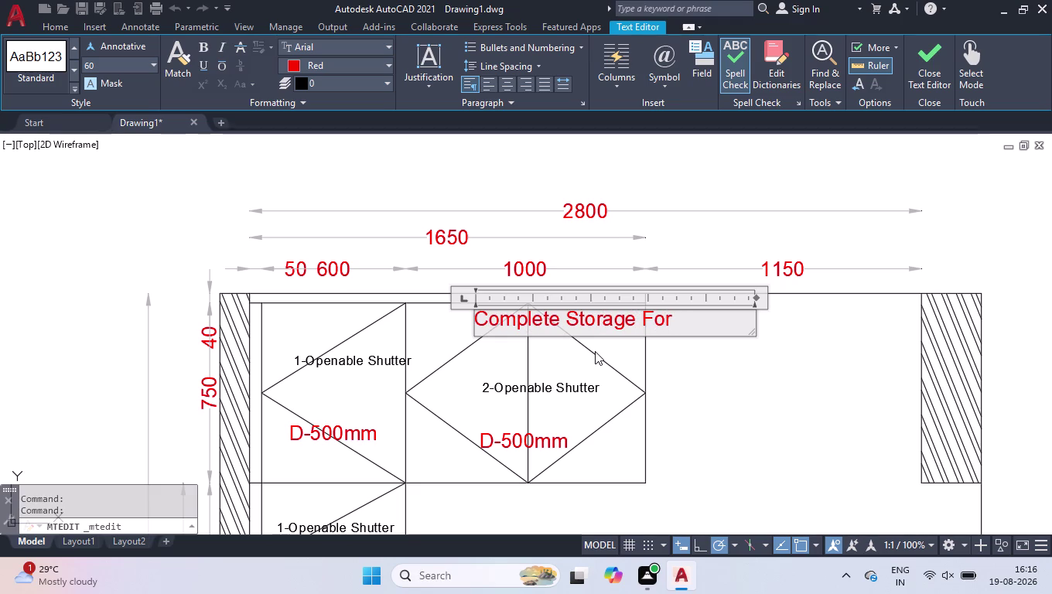
key(BackSpace)
key(BackSpace)
text(ram)
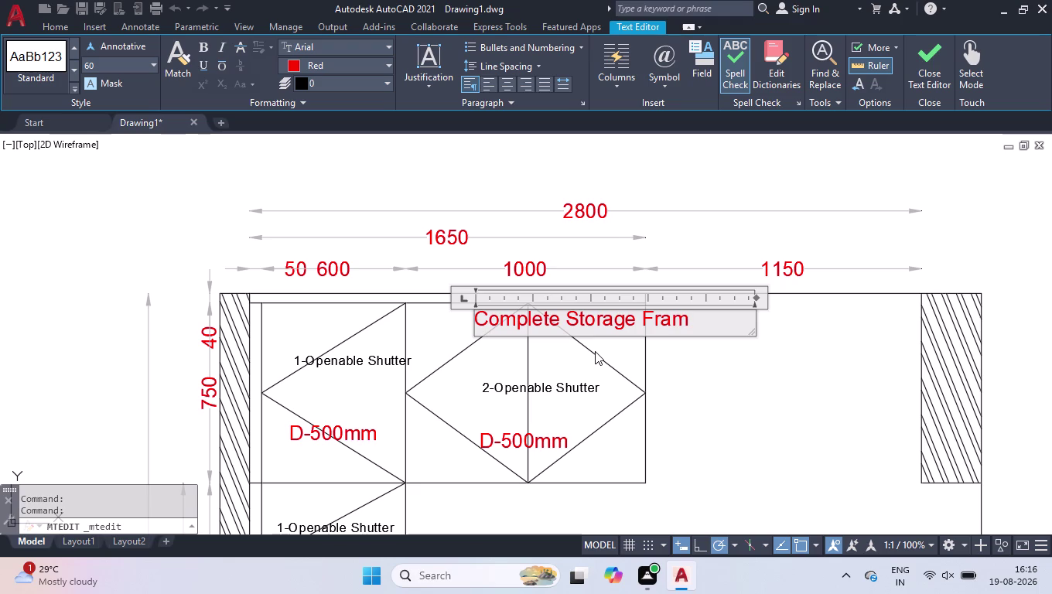
text(e)
key(space)
key(shift+ampersand)
key(Return)
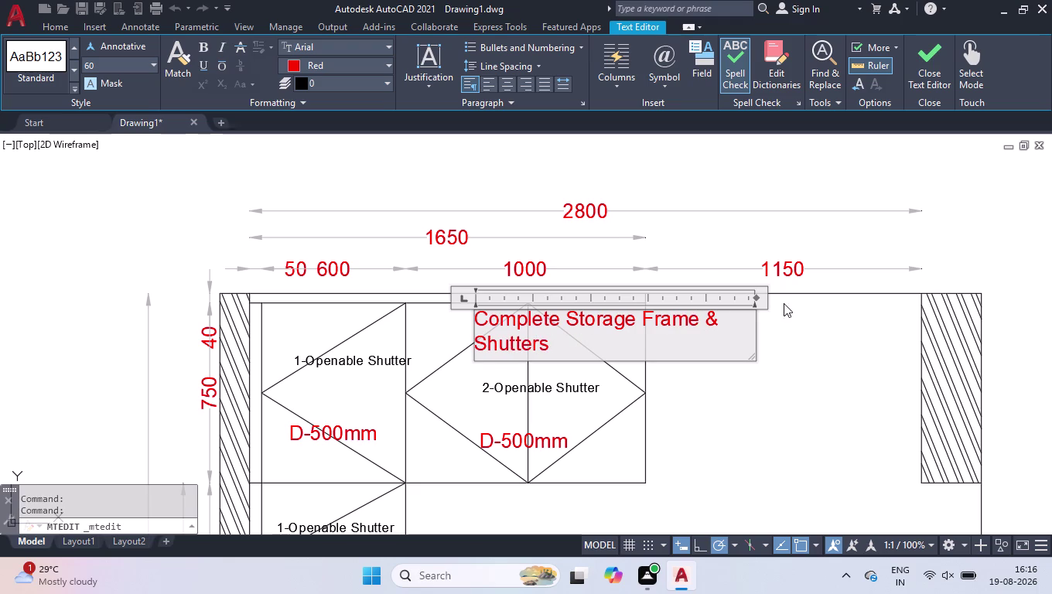
Narrow the text box slightly, centre the two lines and close the editor.
drag(751, 297, 742, 298)
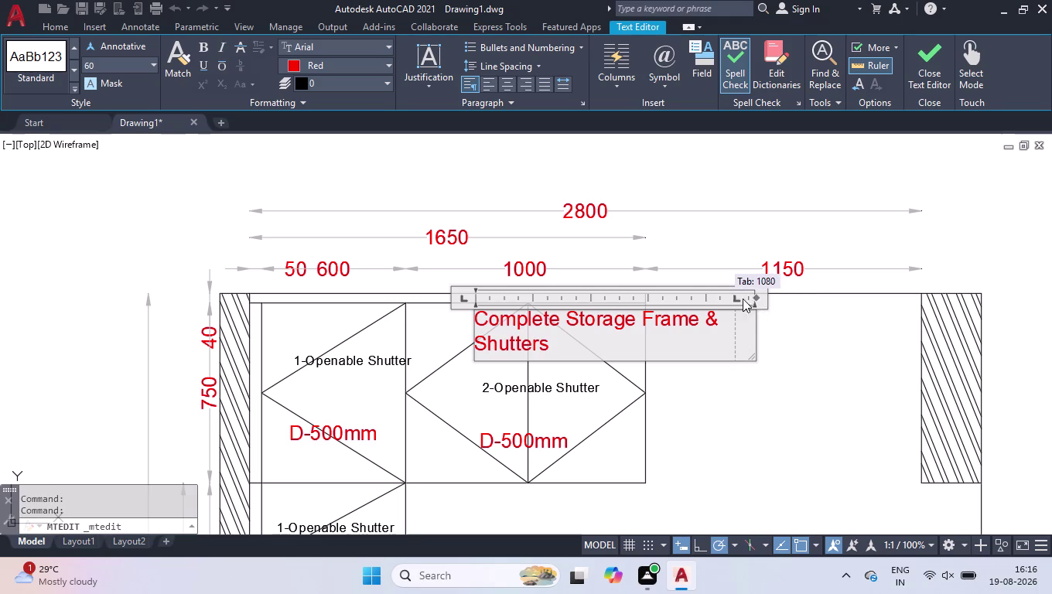
drag(743, 298, 738, 300)
drag(759, 300, 738, 302)
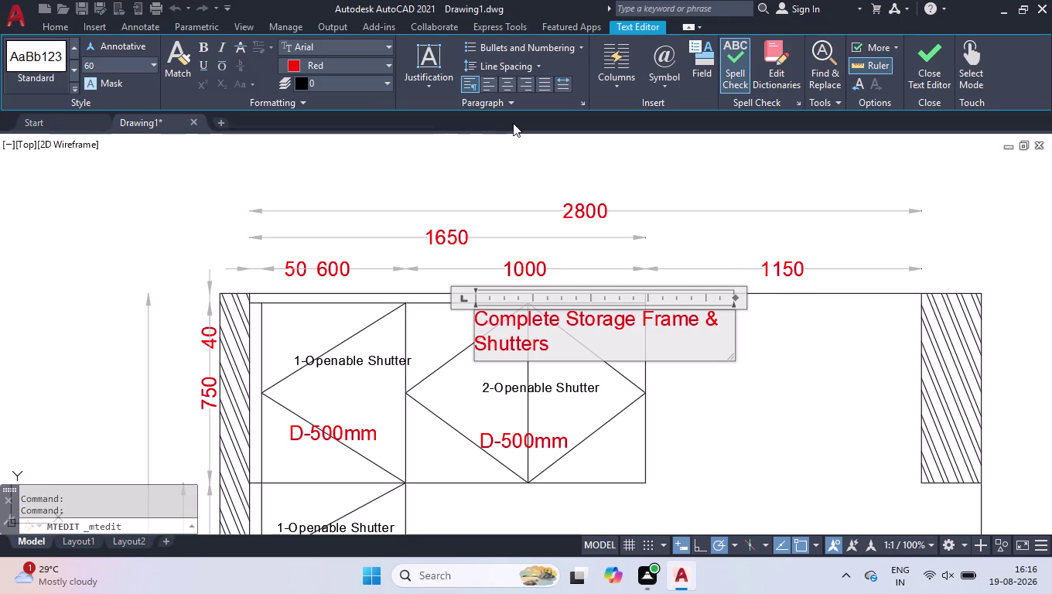
click(501, 83)
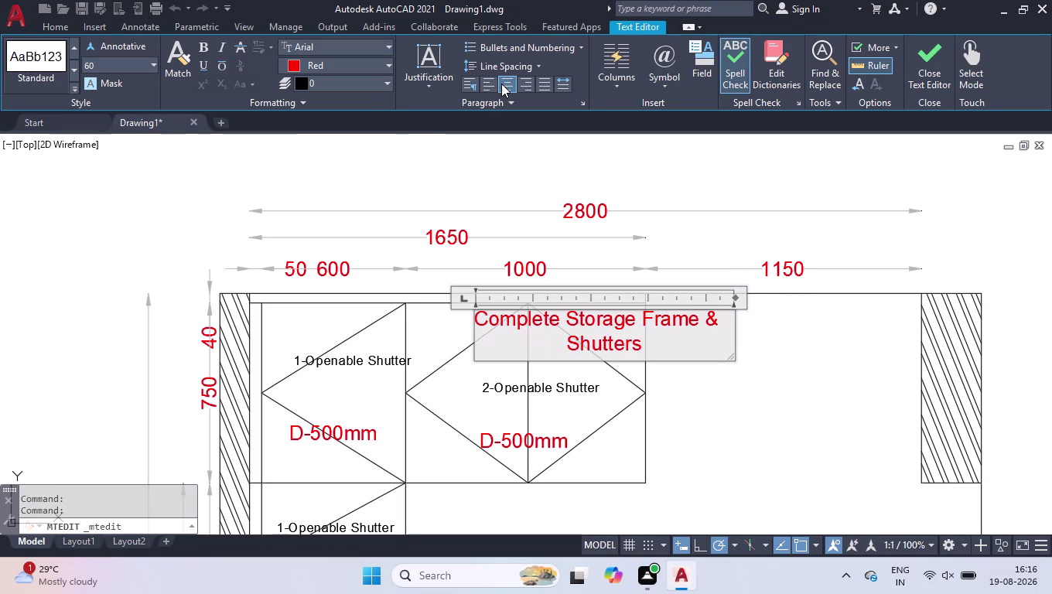
click(528, 188)
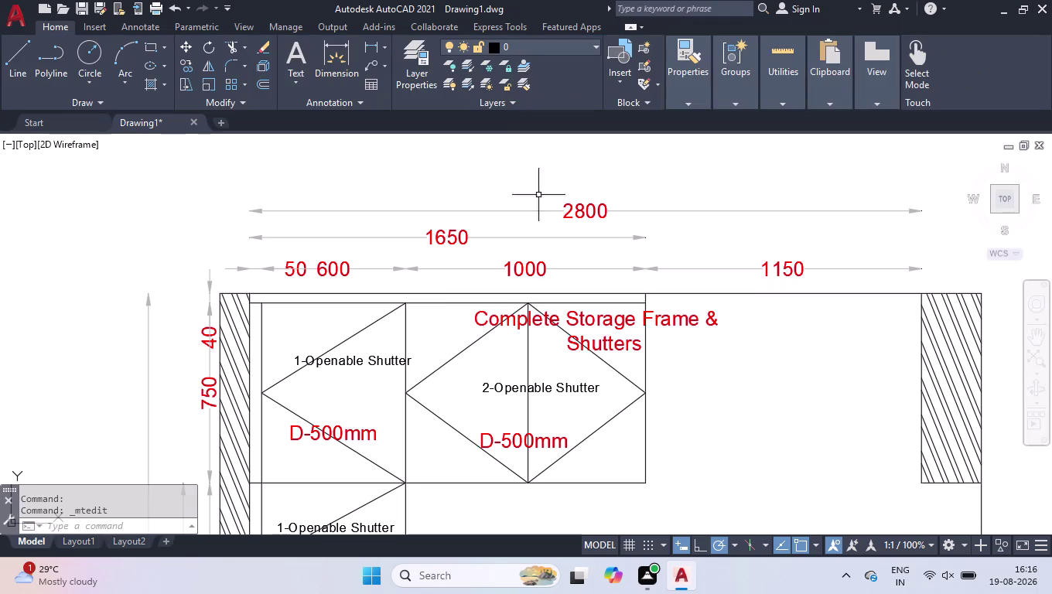
Move the 'Complete Storage Frame & Shutters' label further left in the unit.
click(633, 318)
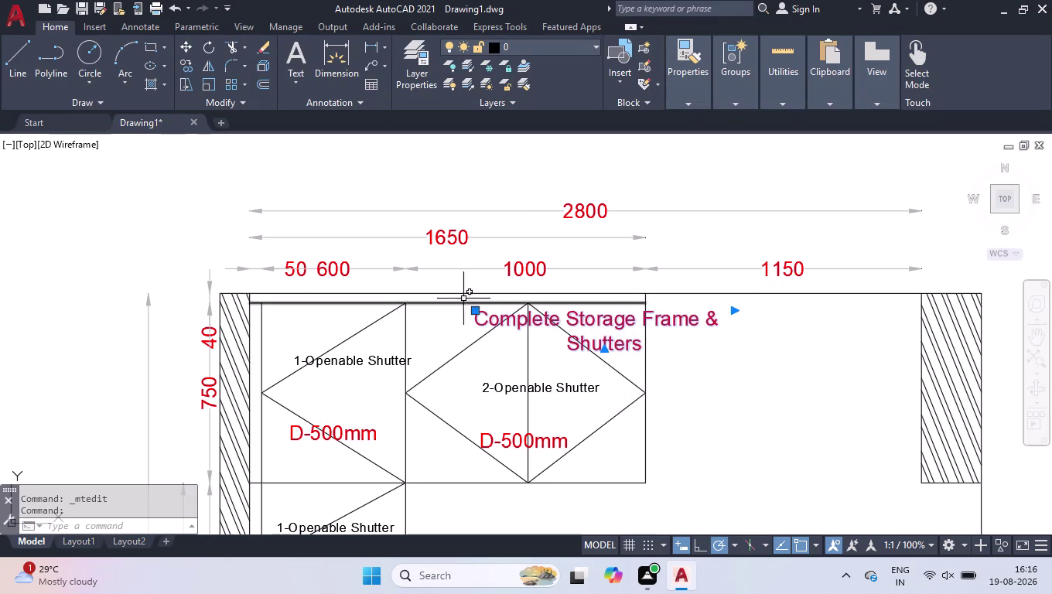
click(476, 309)
click(393, 308)
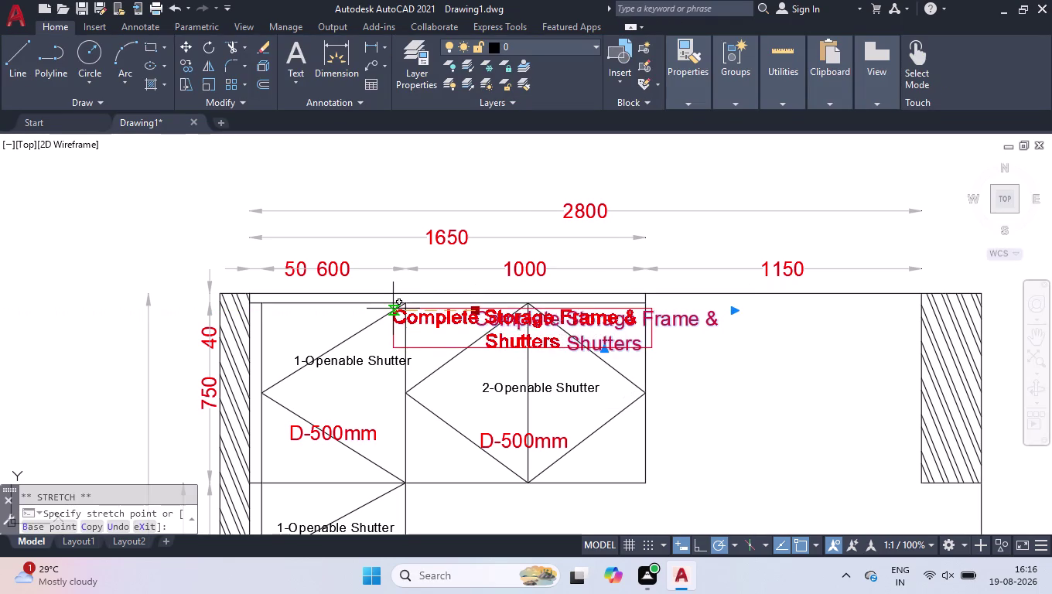
Change the label's text height to 40, then 50, in Properties, and reopen it for editing.
key(ctrl+1)
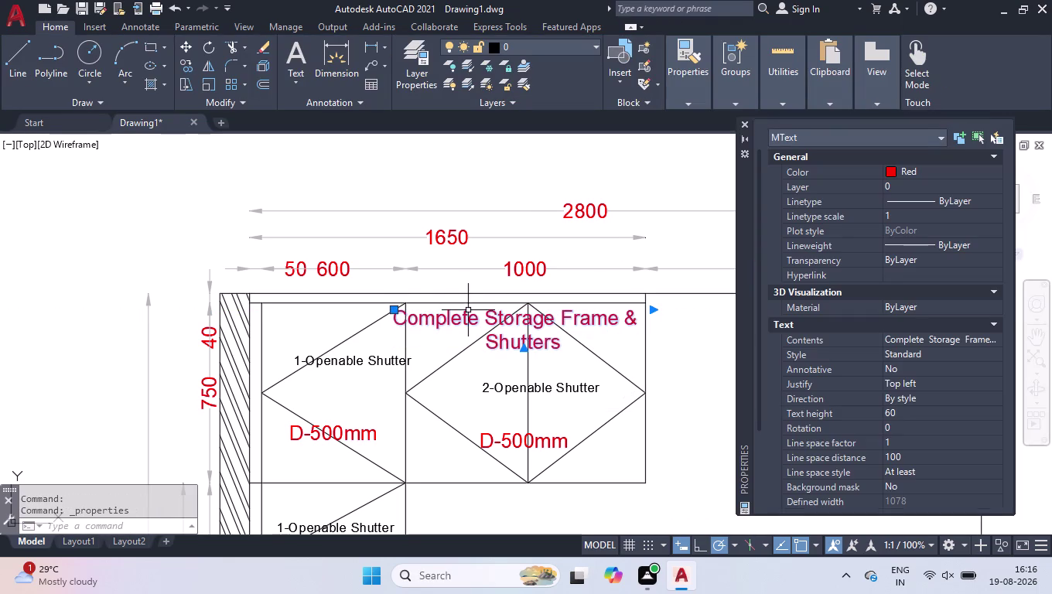
click(922, 416)
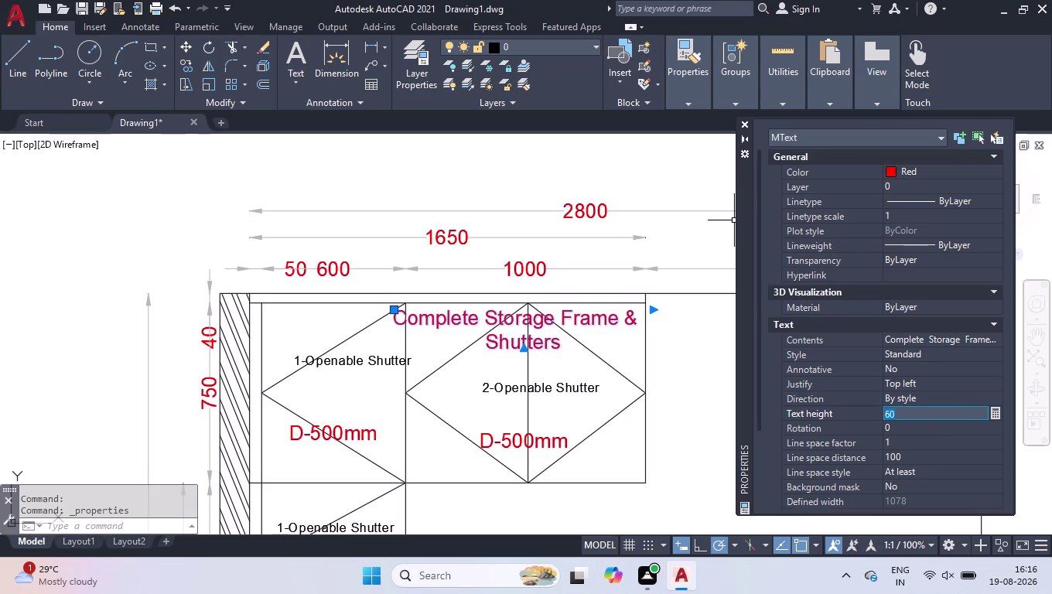
text(40)
key(Return)
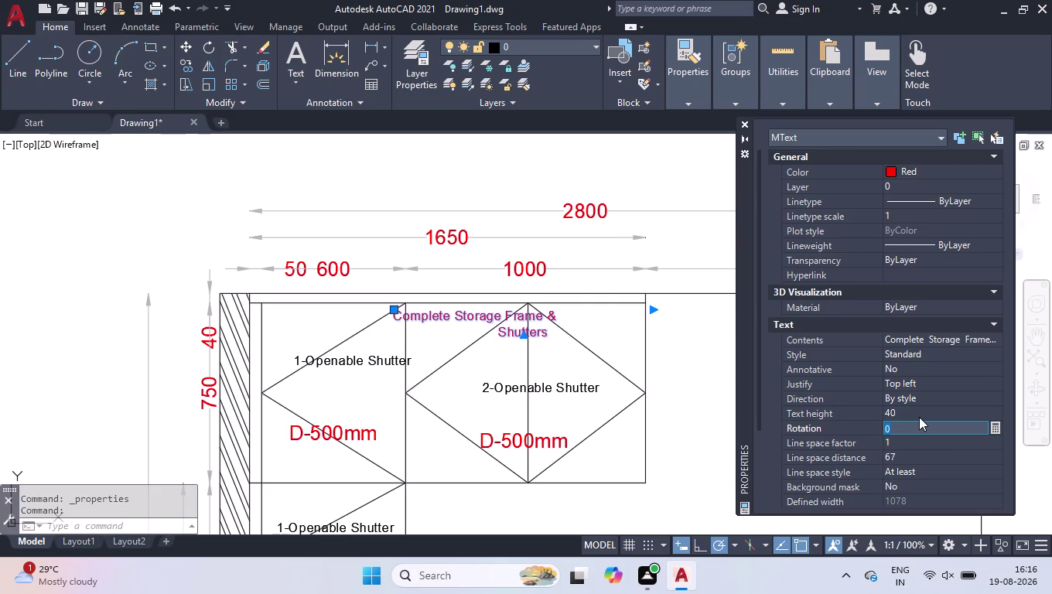
click(934, 419)
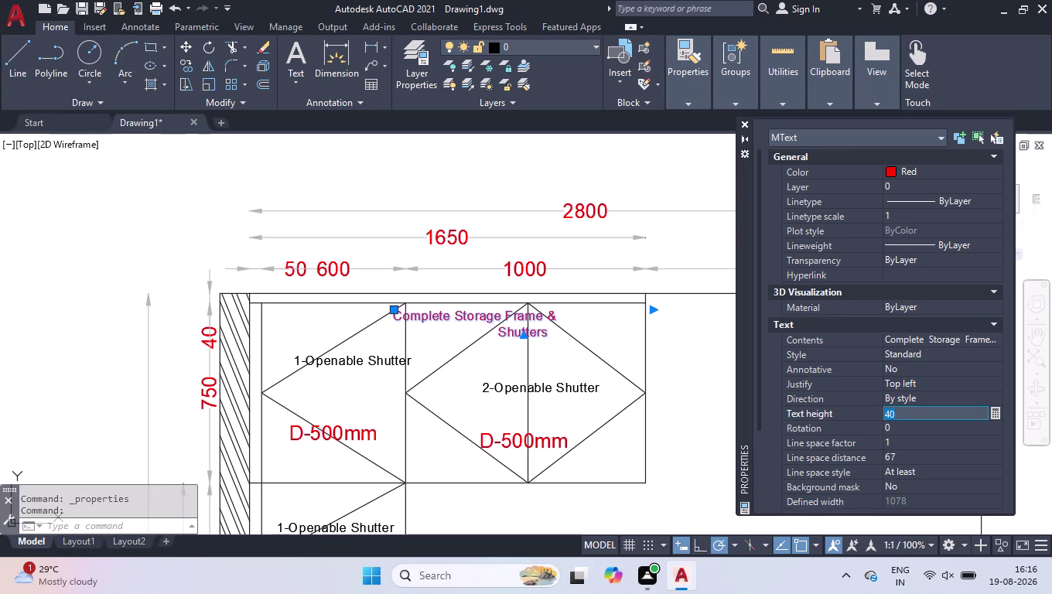
text(50)
key(Return)
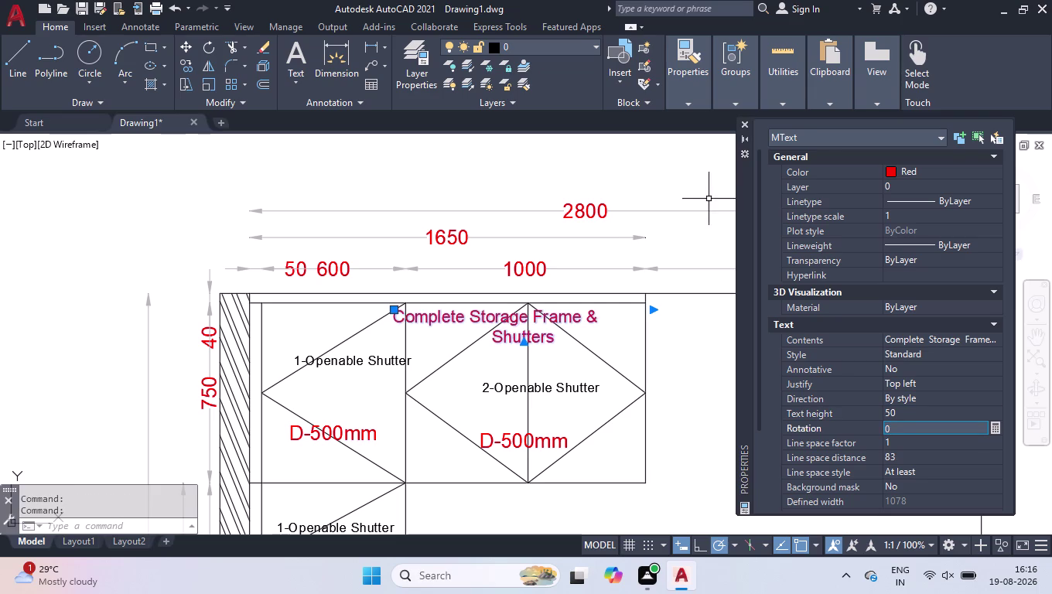
click(746, 124)
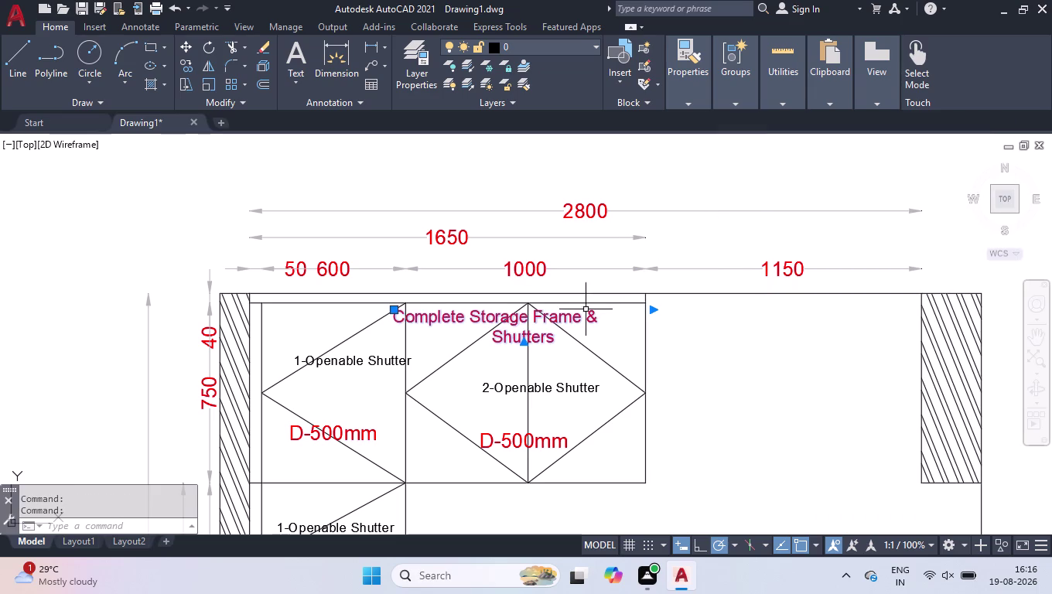
double_click(579, 318)
double_click(563, 318)
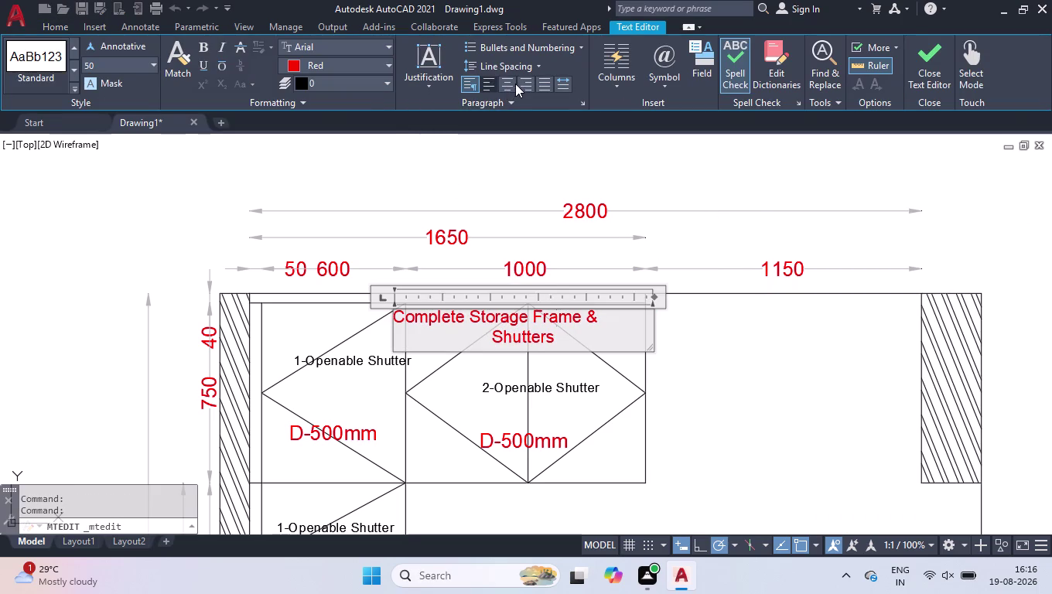
Apply Center alignment to the 'Complete Storage Frame & Shutters' note, exit the editor and check the view.
click(508, 86)
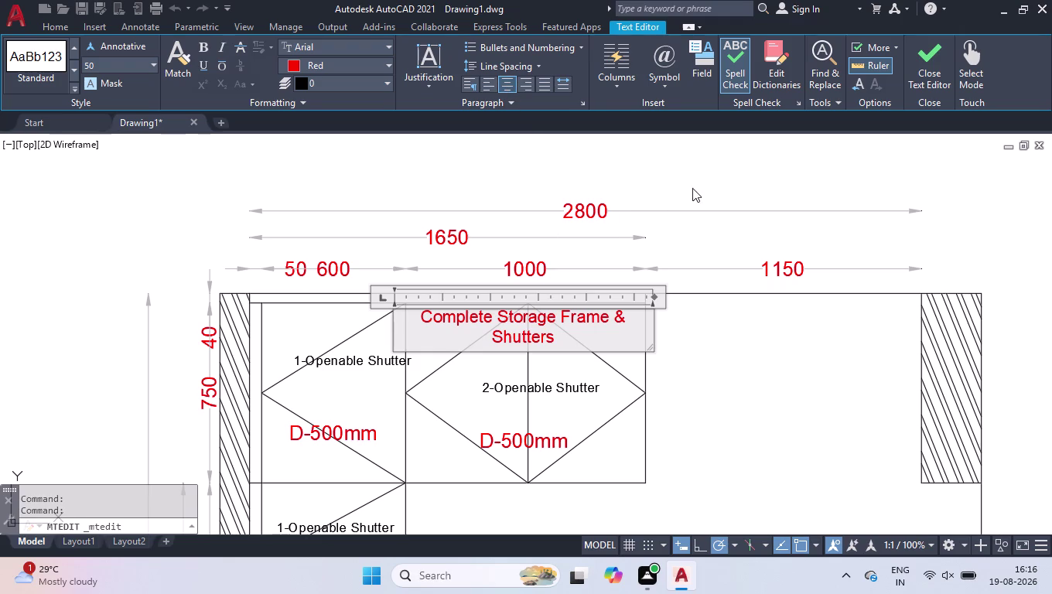
click(693, 186)
scroll(down, 3)
scroll(down, 3)
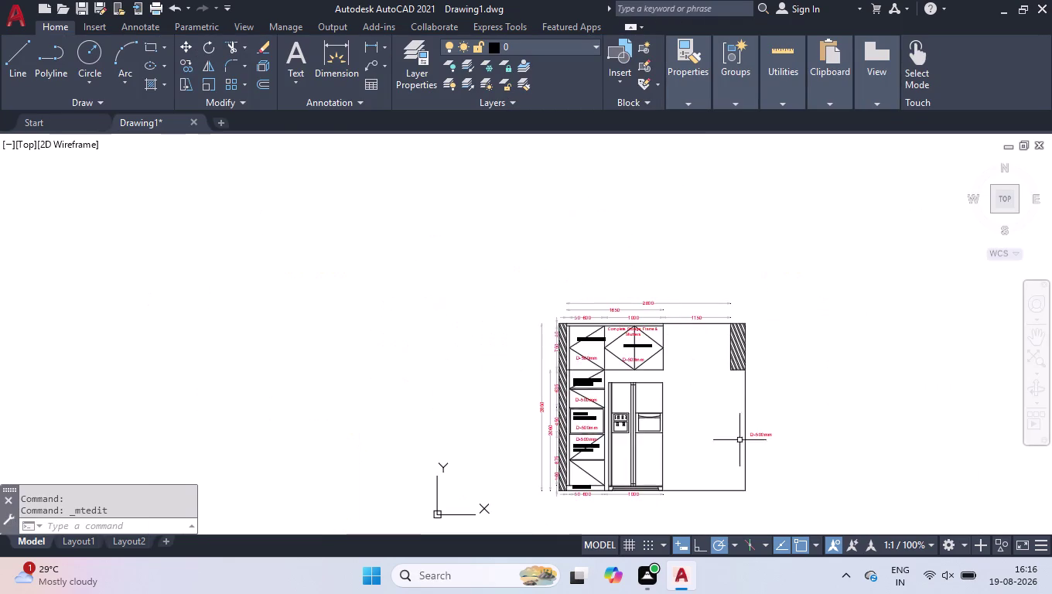
scroll(up, 3)
scroll(up, 3)
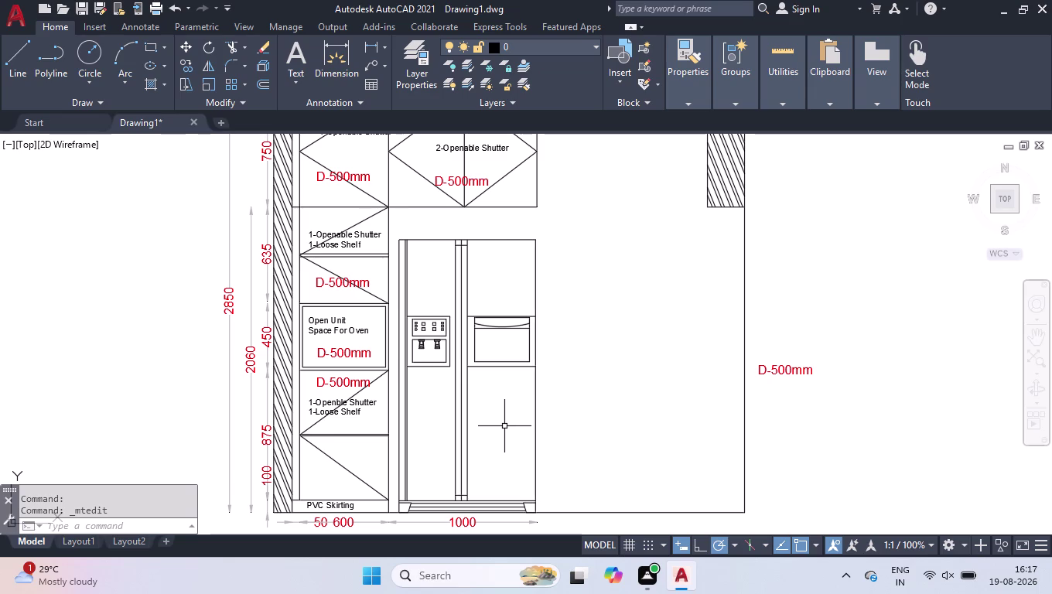
scroll(down, 3)
scroll(up, 3)
Replace the right-hand D-500mm text with 'S1'.
double_click(764, 356)
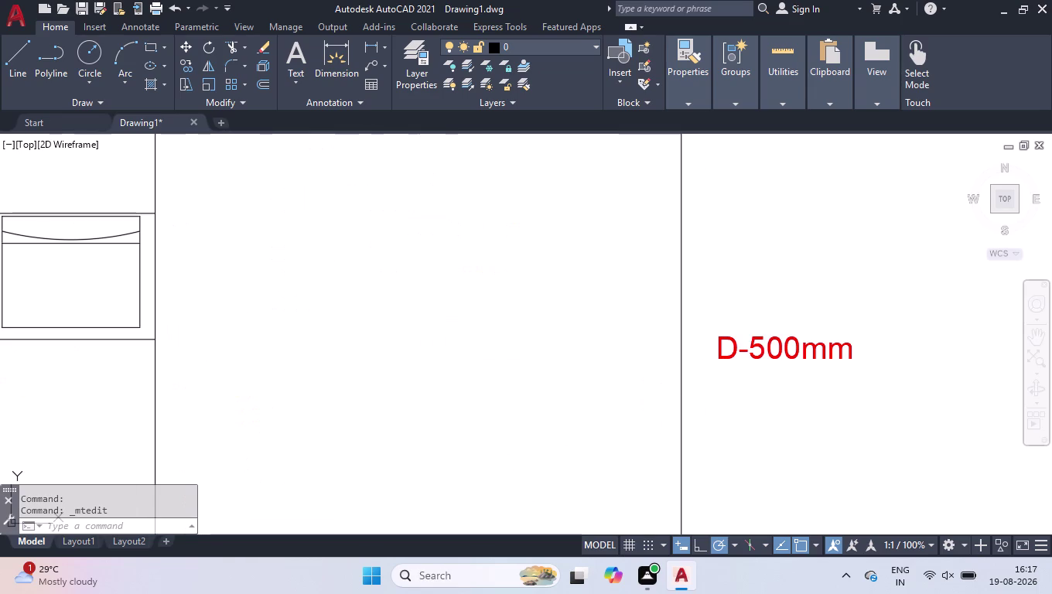
key(ctrl+a)
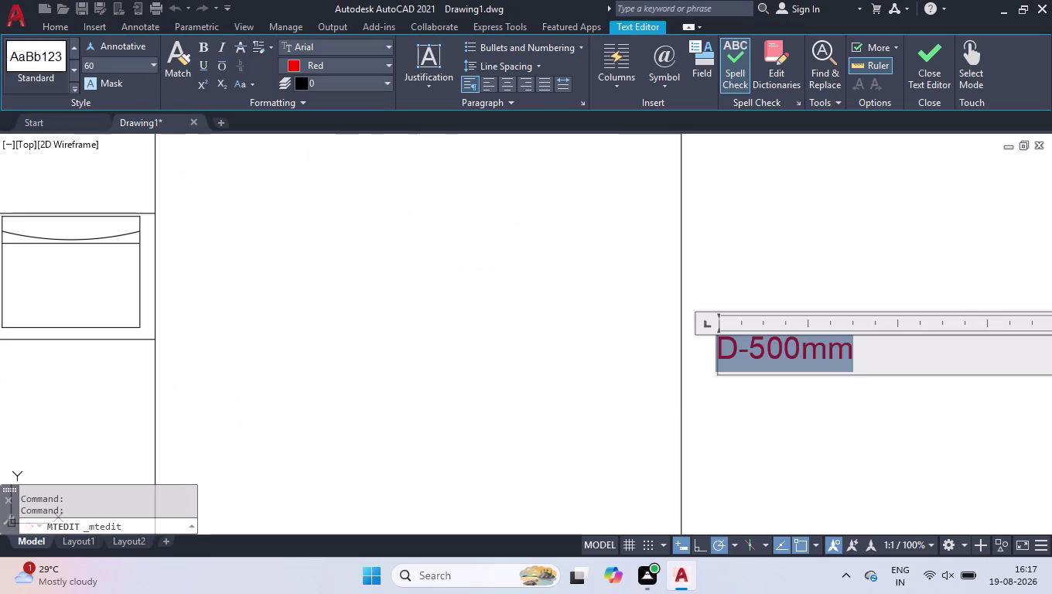
text(S1)
click(706, 420)
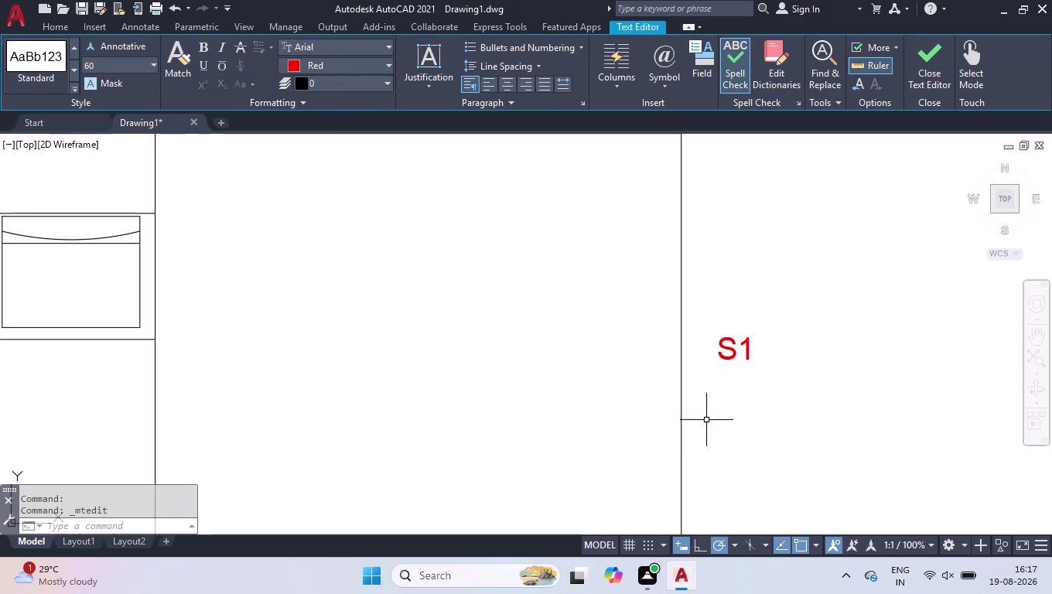
Copy the S1 marker to the storage top, upper-left D-500mm, shutter corners and between units.
click(748, 342)
text(CO)
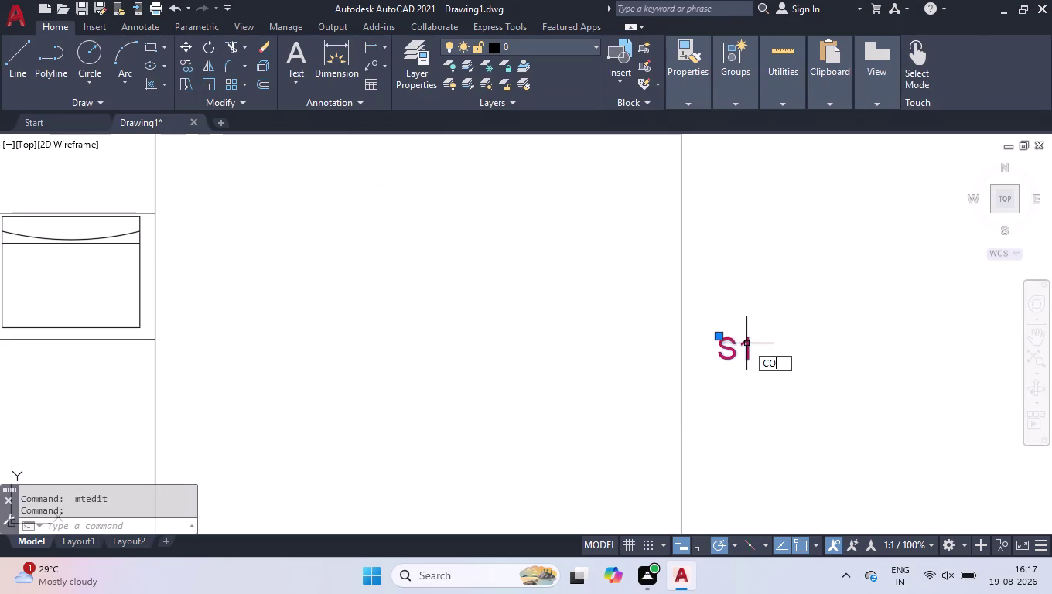
key(Return)
click(718, 335)
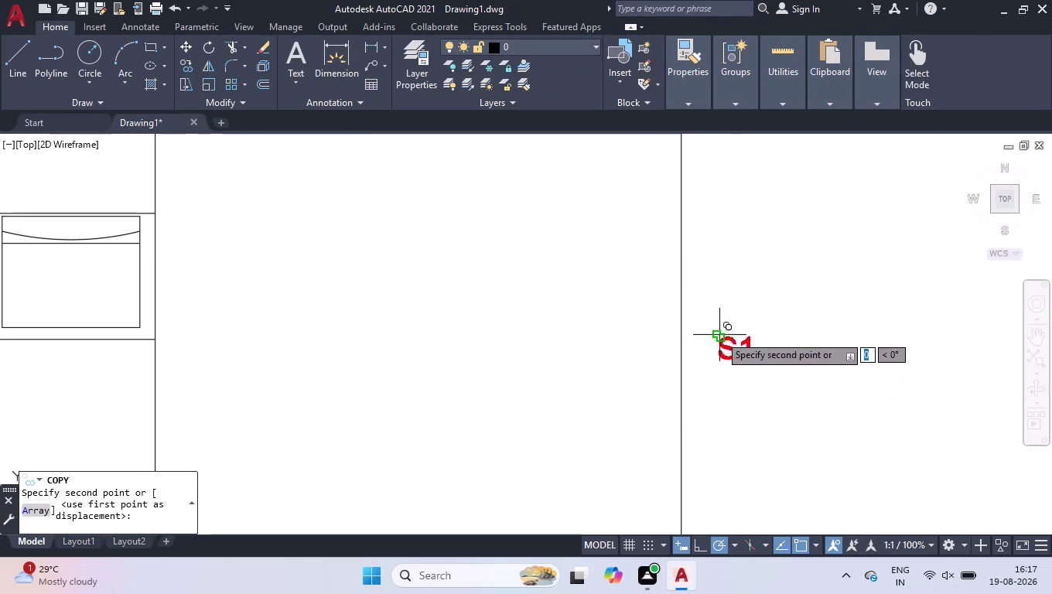
scroll(down, 3)
scroll(up, 3)
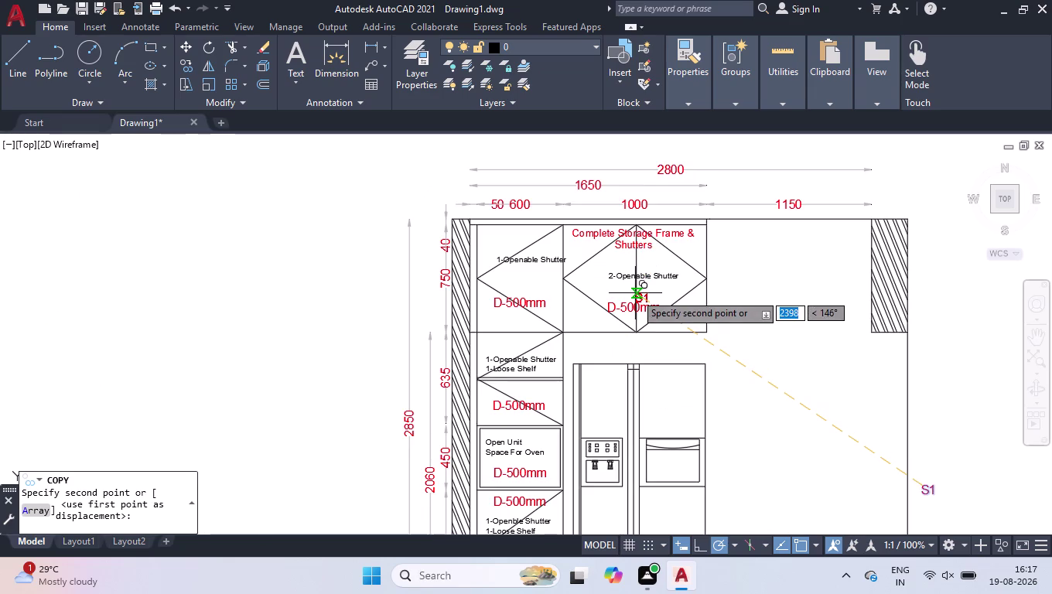
scroll(up, 3)
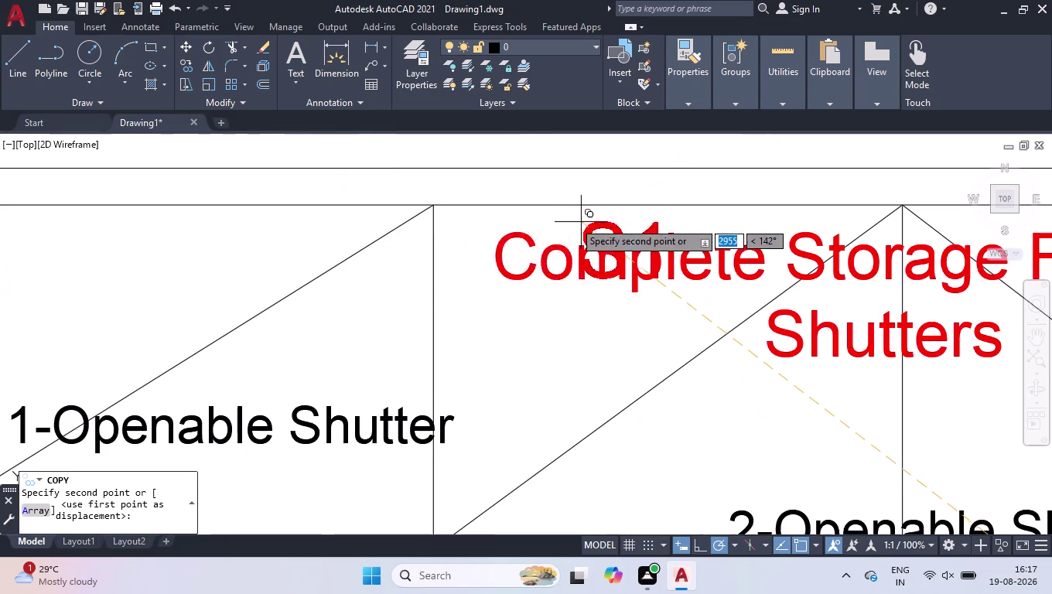
click(339, 164)
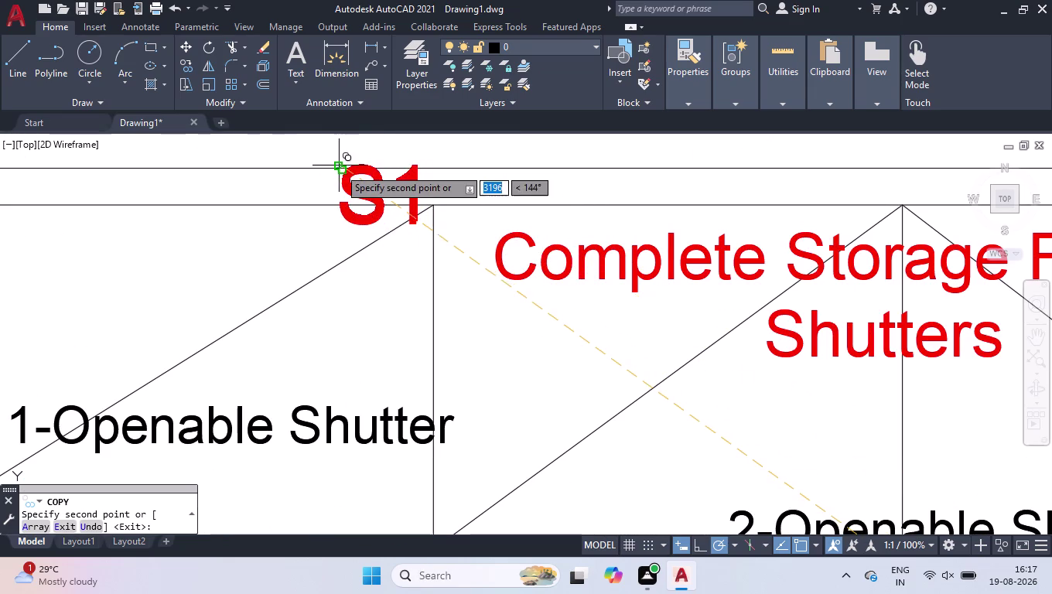
scroll(down, 3)
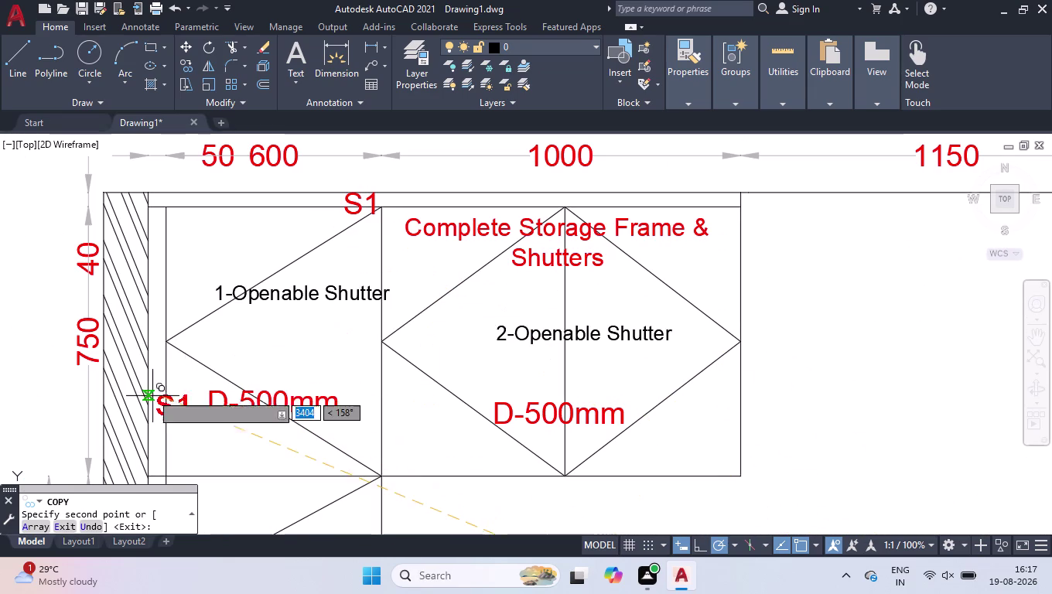
click(149, 385)
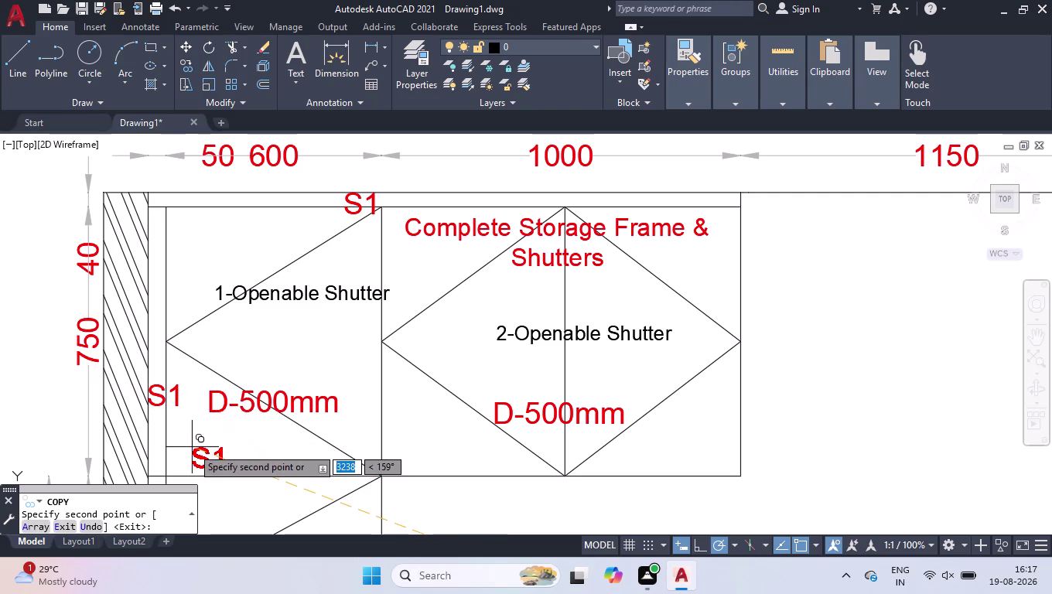
click(191, 447)
click(394, 455)
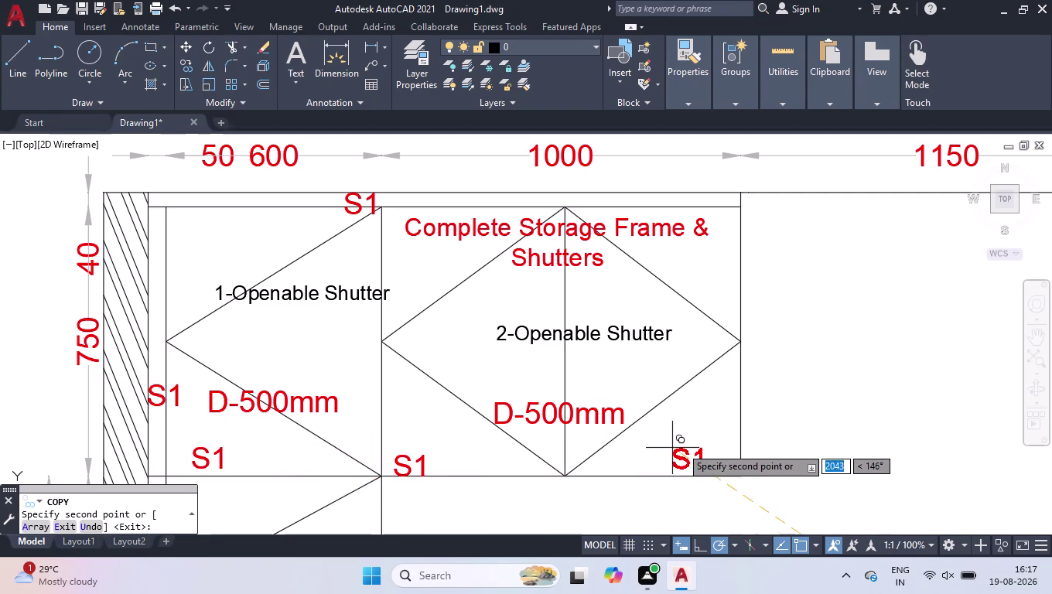
click(694, 442)
Place further S1 copies in the oven space, lower shutter unit and twice above the skirting.
scroll(down, 3)
scroll(up, 3)
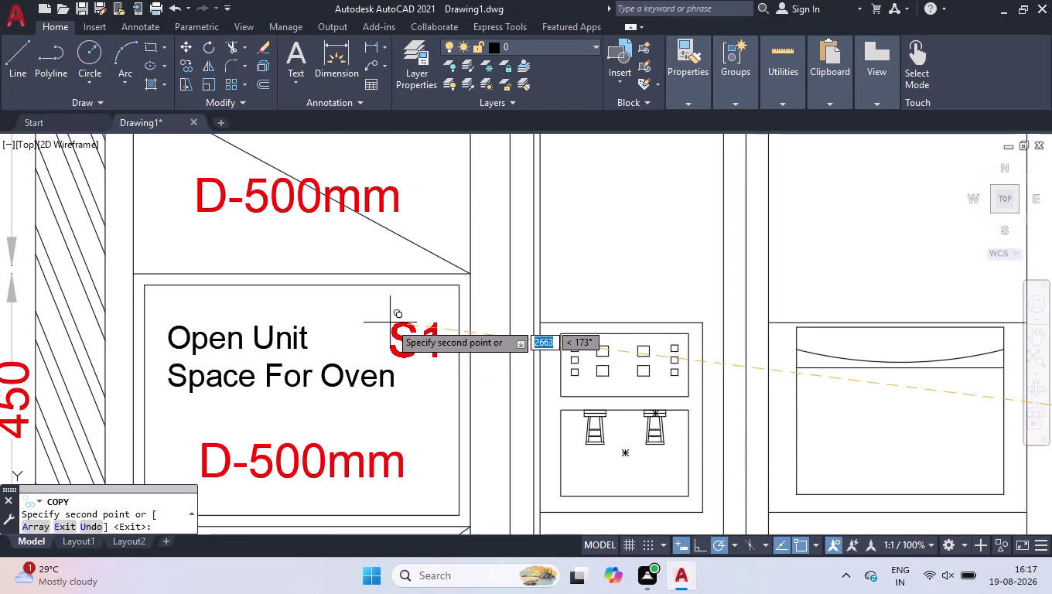
click(142, 236)
scroll(down, 3)
scroll(up, 3)
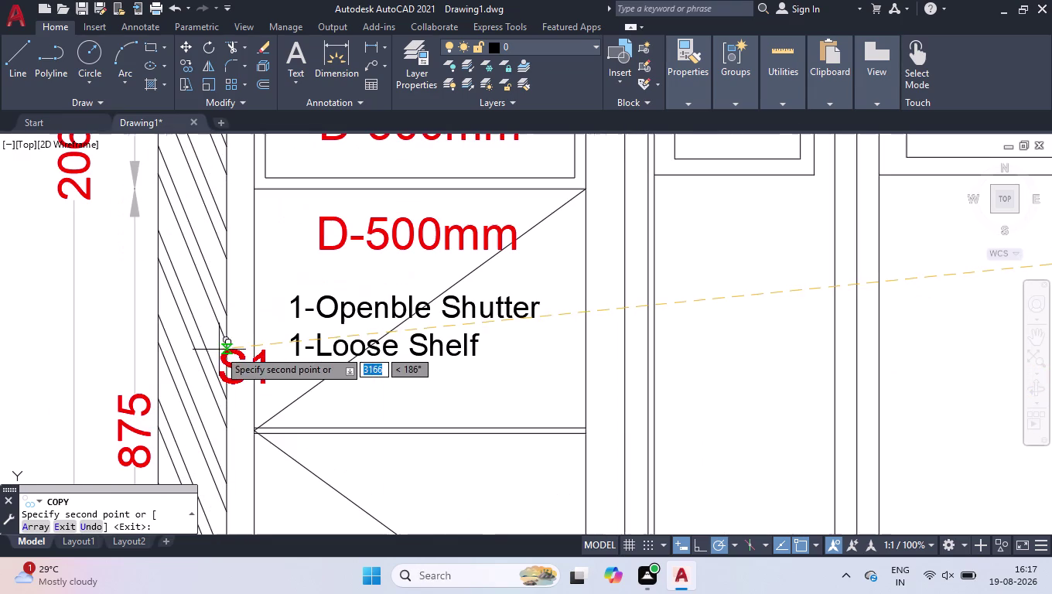
scroll(down, 3)
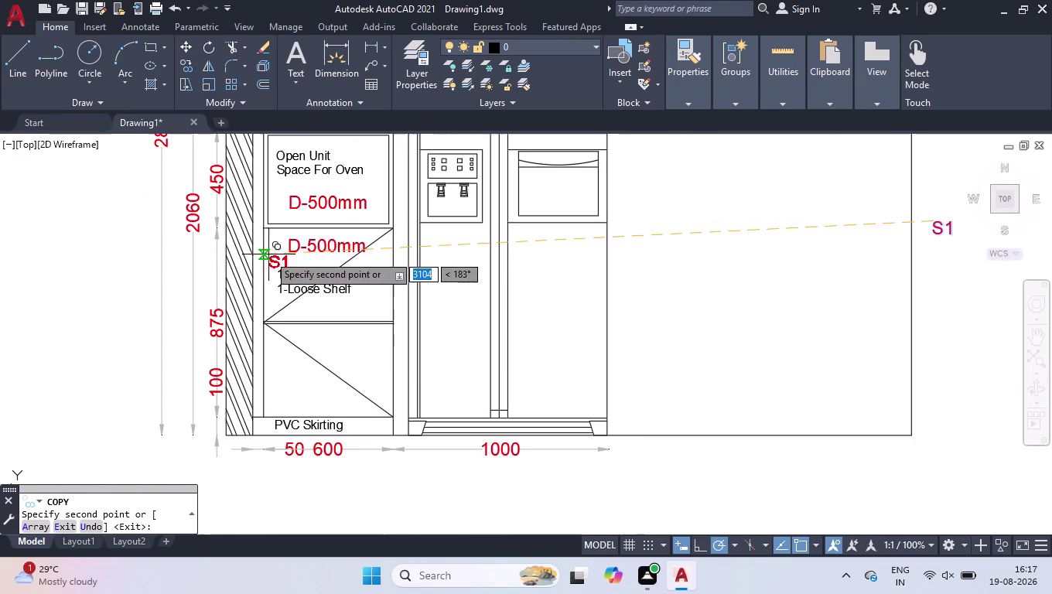
scroll(up, 3)
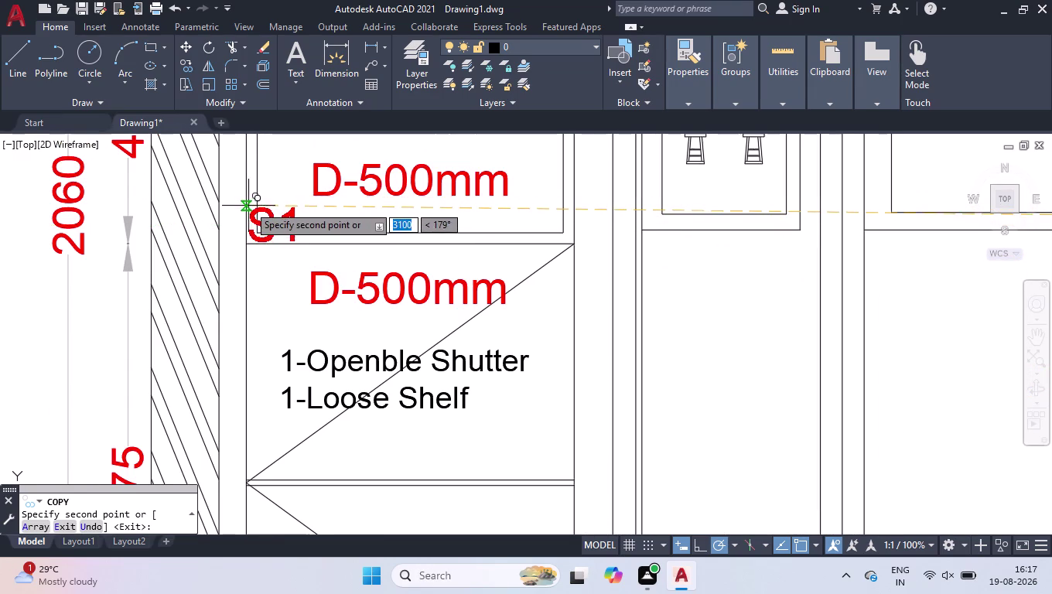
click(248, 195)
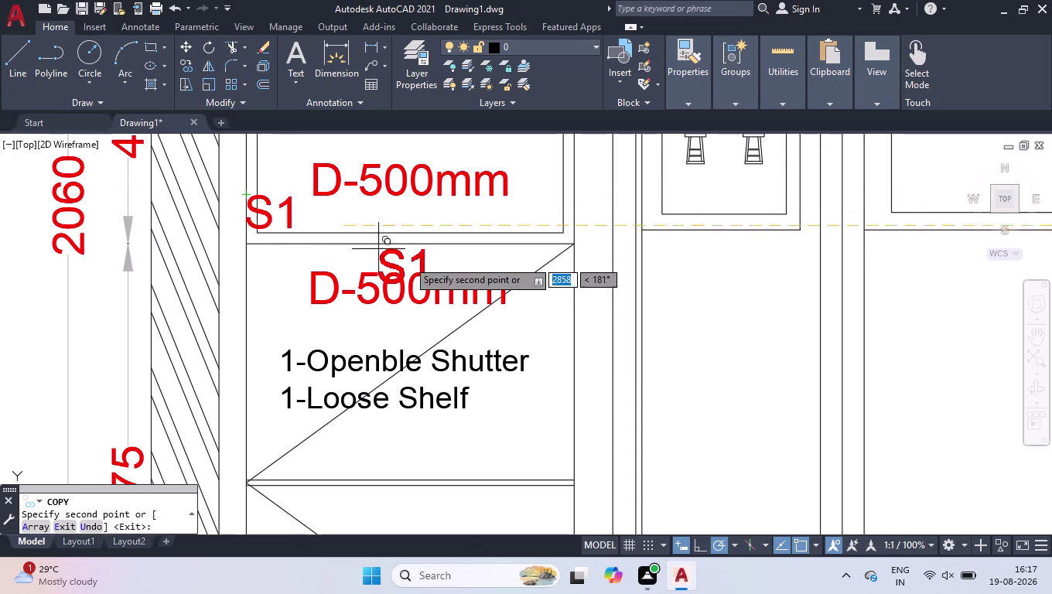
scroll(down, 3)
scroll(up, 3)
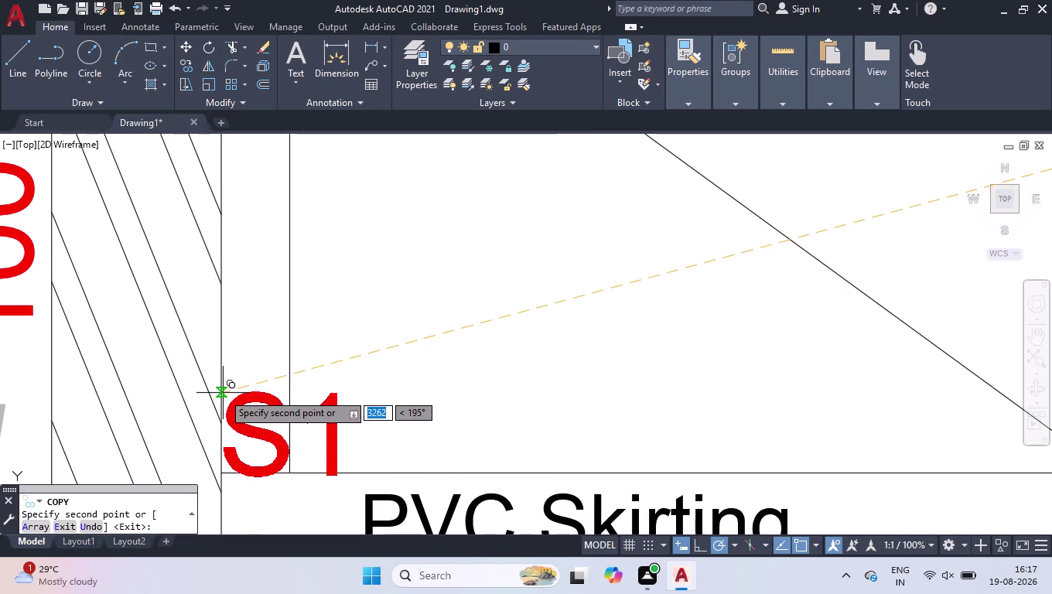
click(223, 392)
click(621, 277)
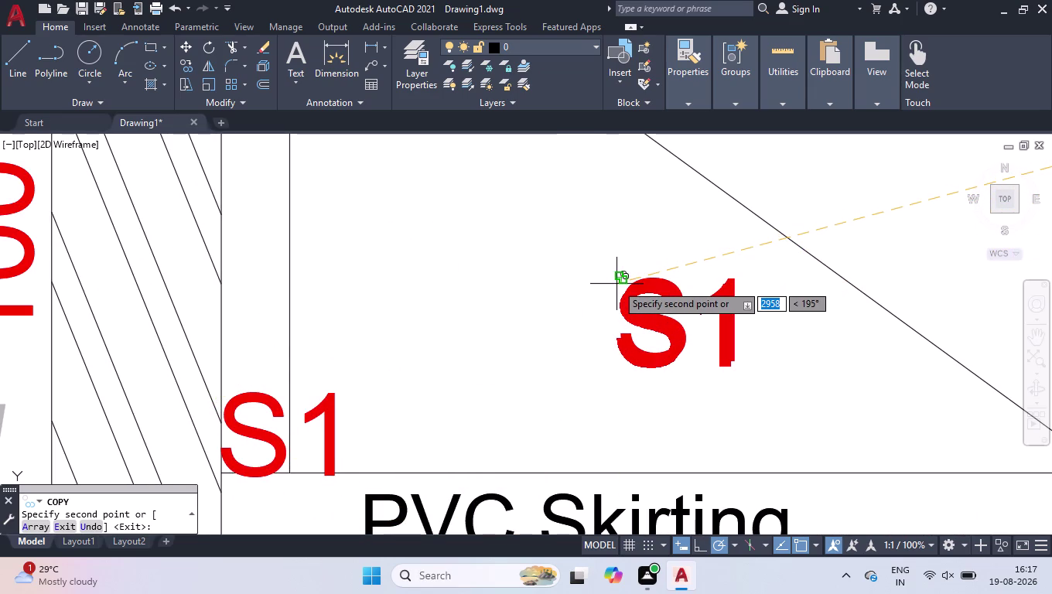
key(Return)
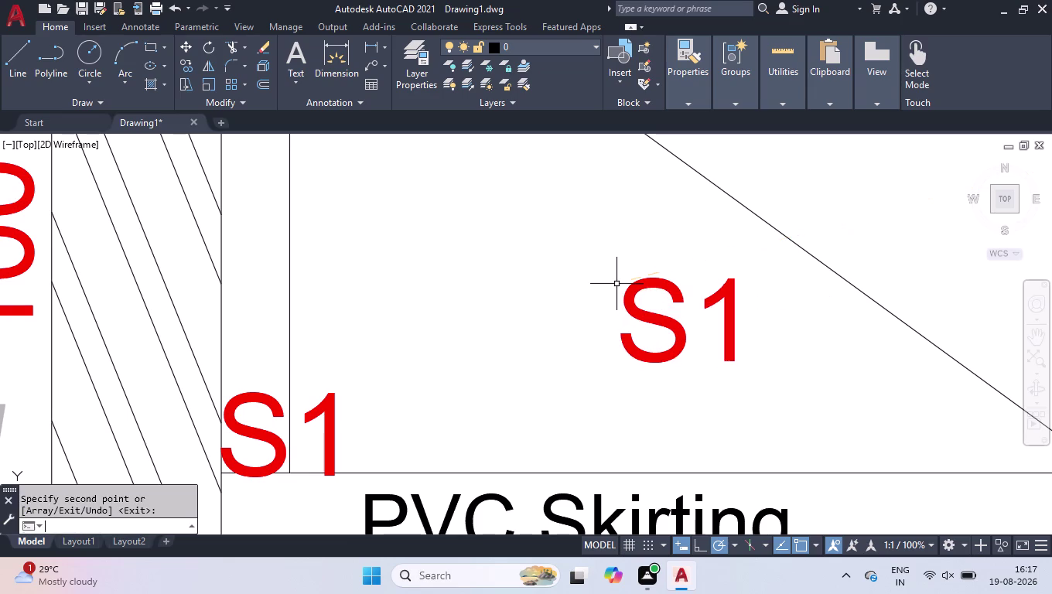
Relabel the S1 marker above the oven space as 'S3'.
scroll(down, 3)
scroll(down, 3)
scroll(up, 3)
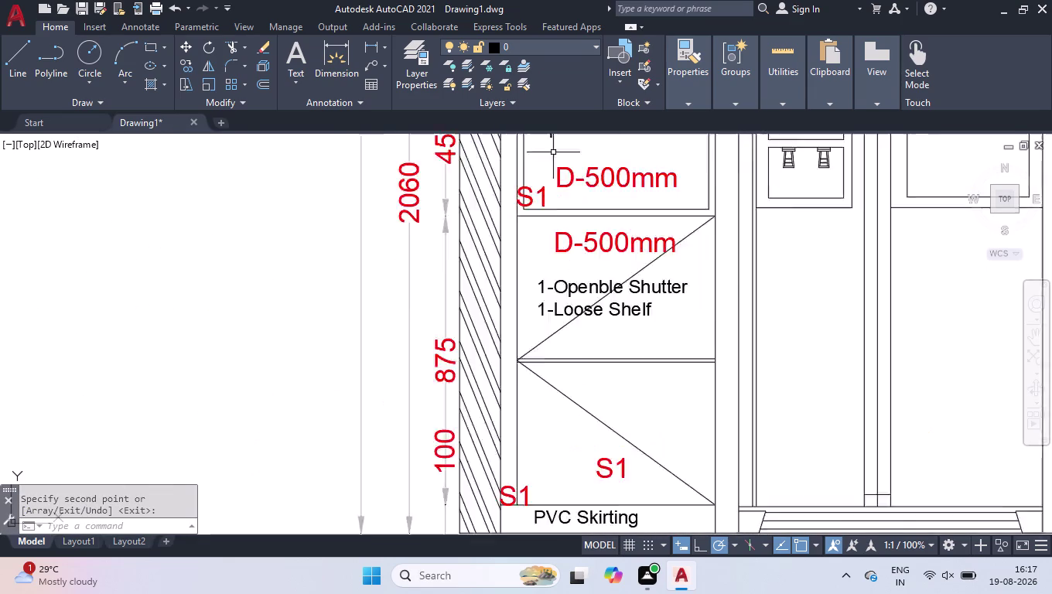
scroll(up, 3)
double_click(526, 337)
double_click(511, 333)
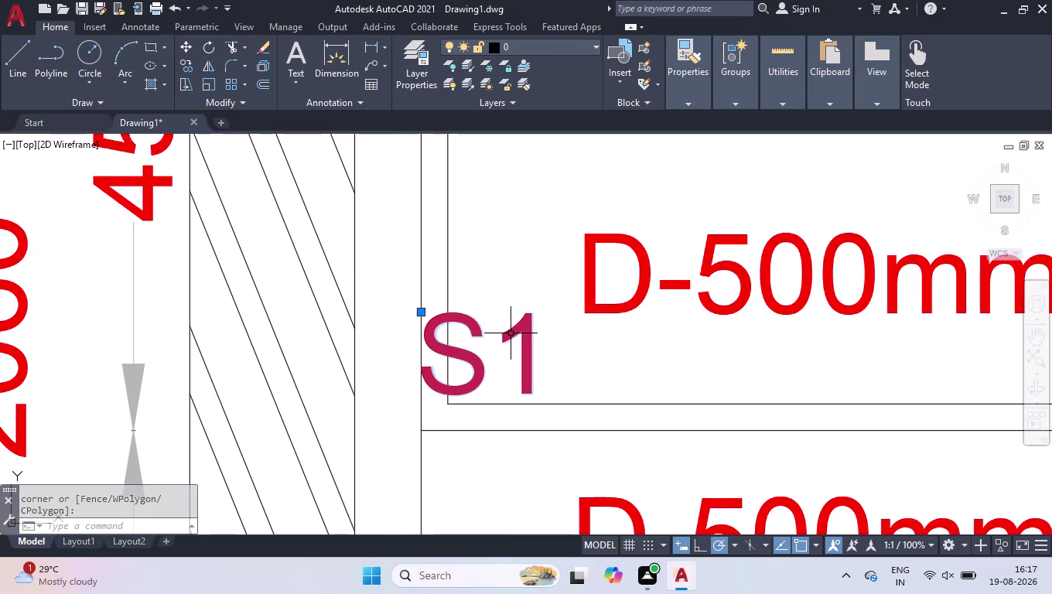
double_click(530, 351)
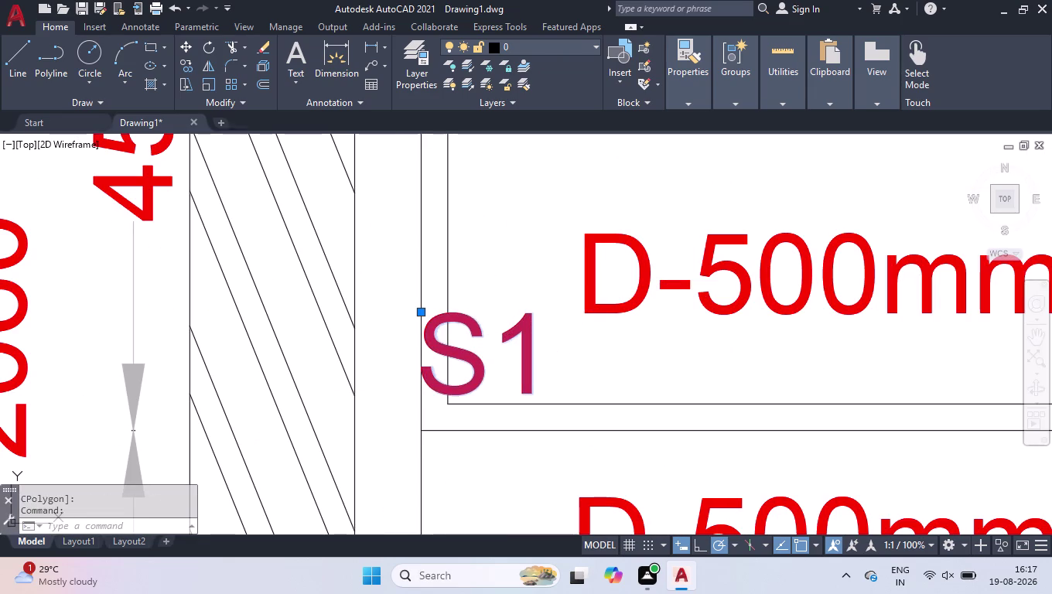
key(BackSpace)
key(3)
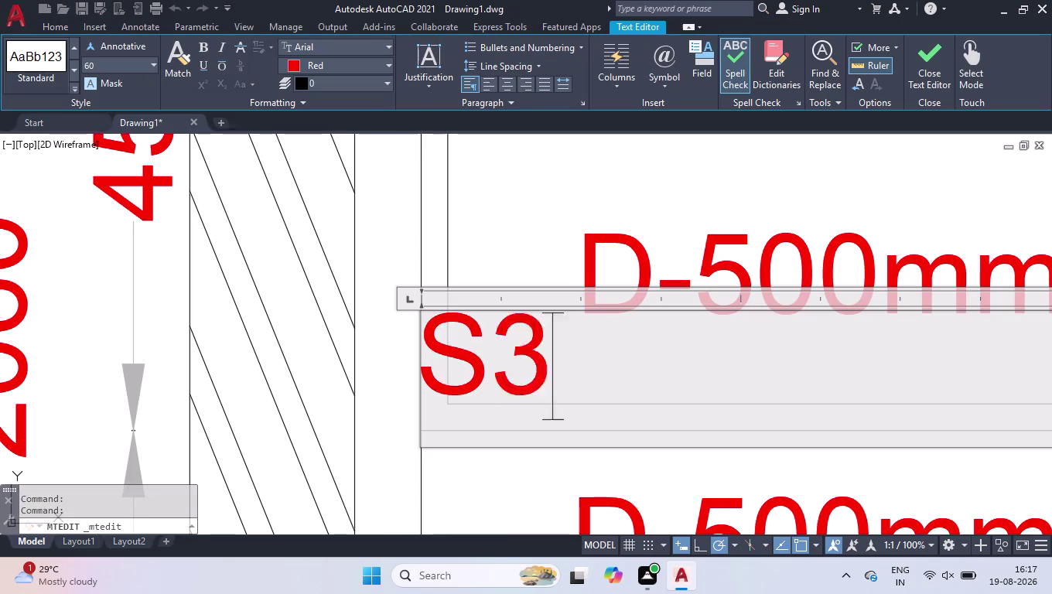
Set the S3 label's text height to 40 and close the editor.
drag(580, 347, 151, 349)
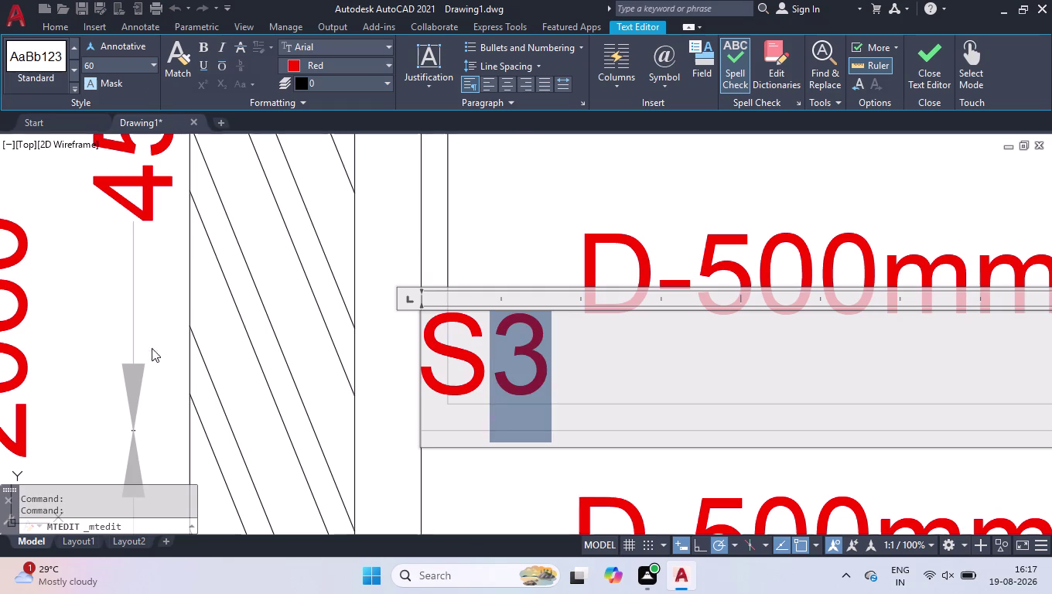
click(110, 66)
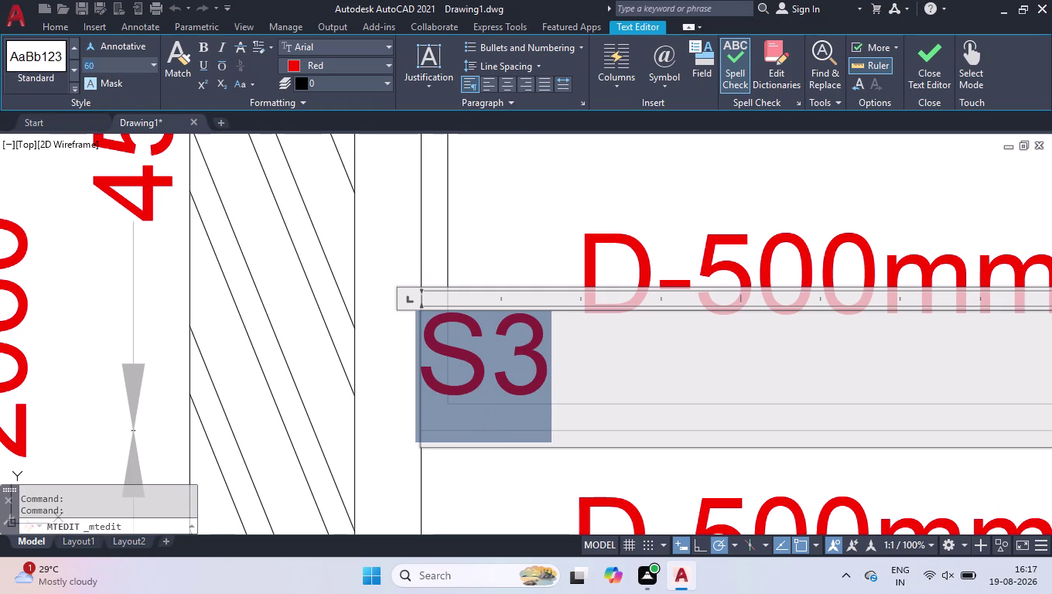
text(40)
key(Return)
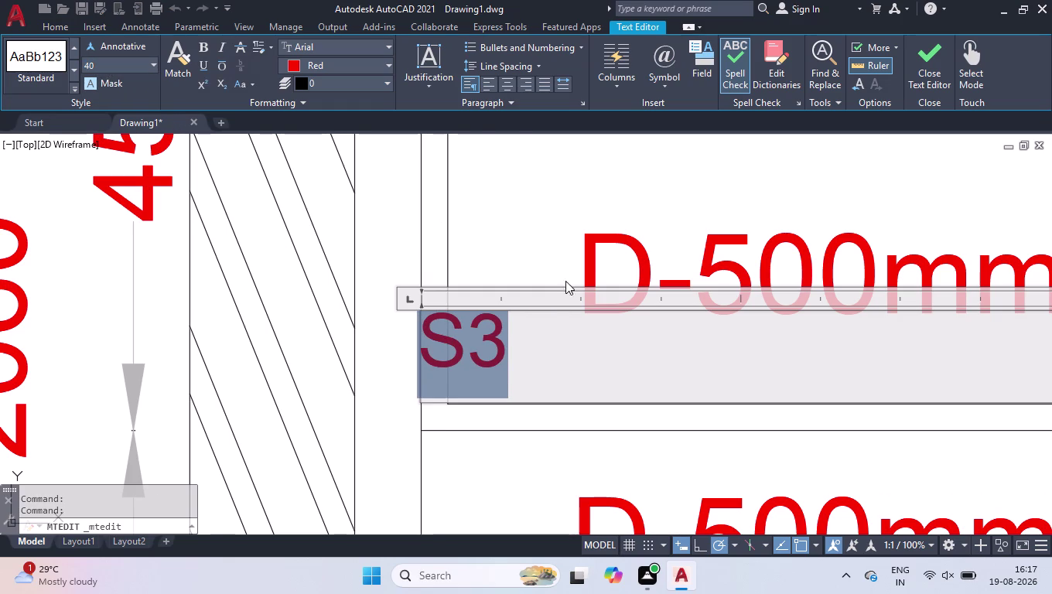
click(497, 222)
scroll(down, 3)
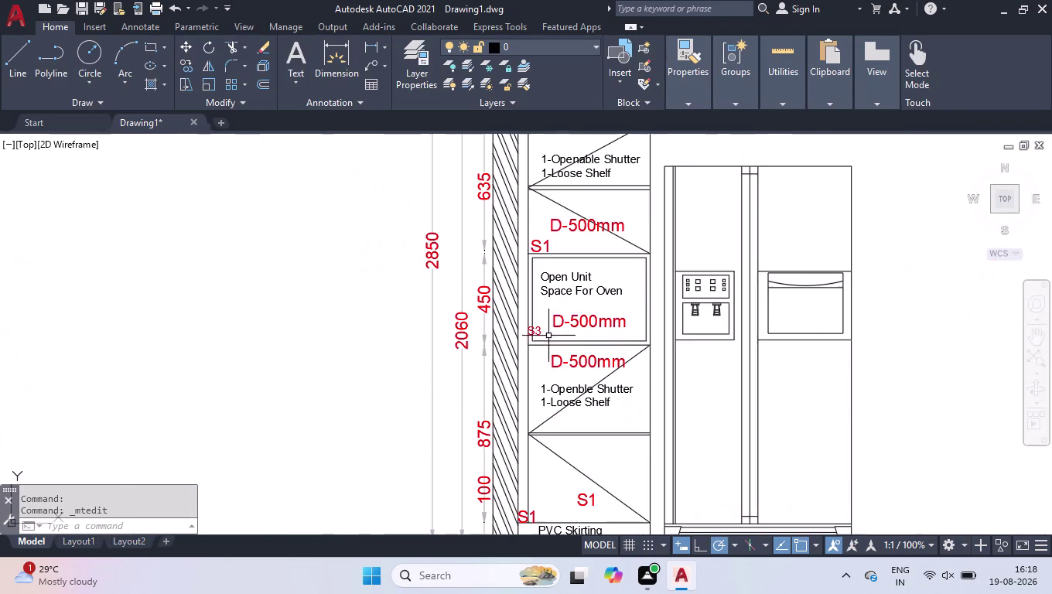
Draw a three-sided polygon inscribed in a circle, a triangle, left of the elevation with POL.
scroll(down, 3)
scroll(down, 3)
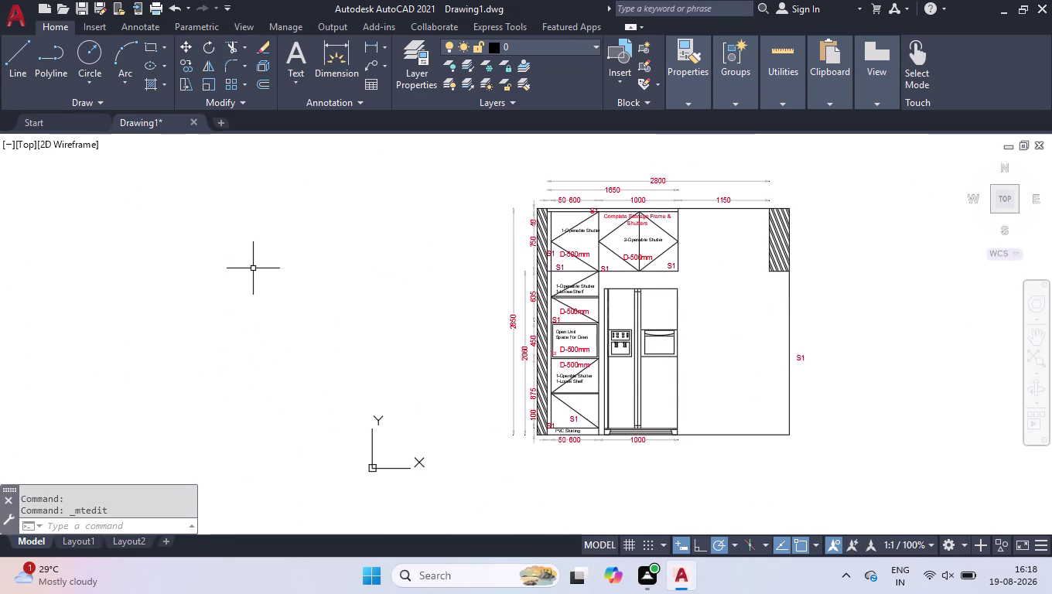
text(POL)
key(Return)
key(3)
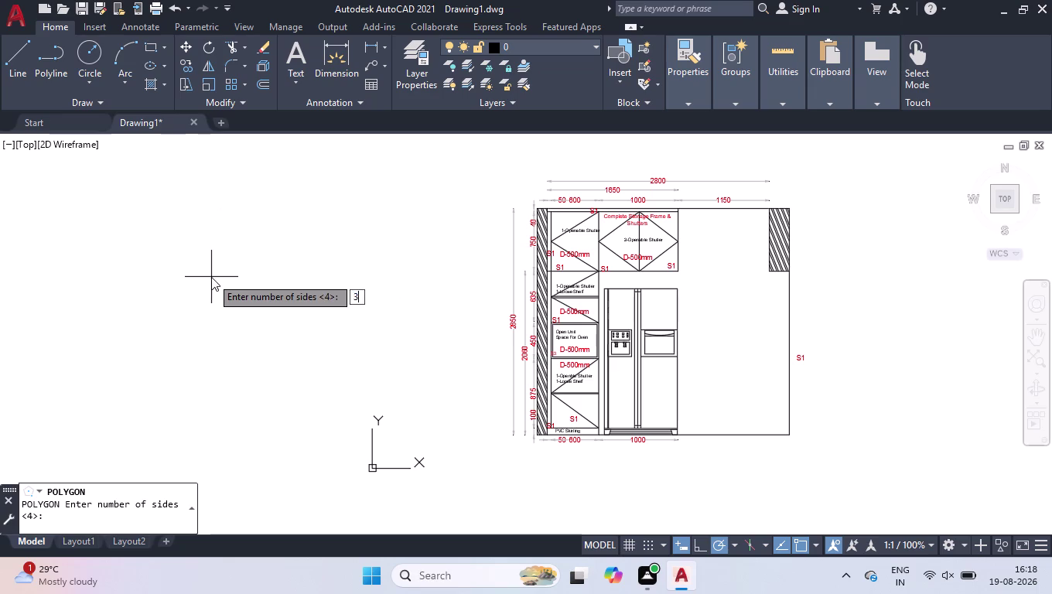
key(Return)
click(249, 319)
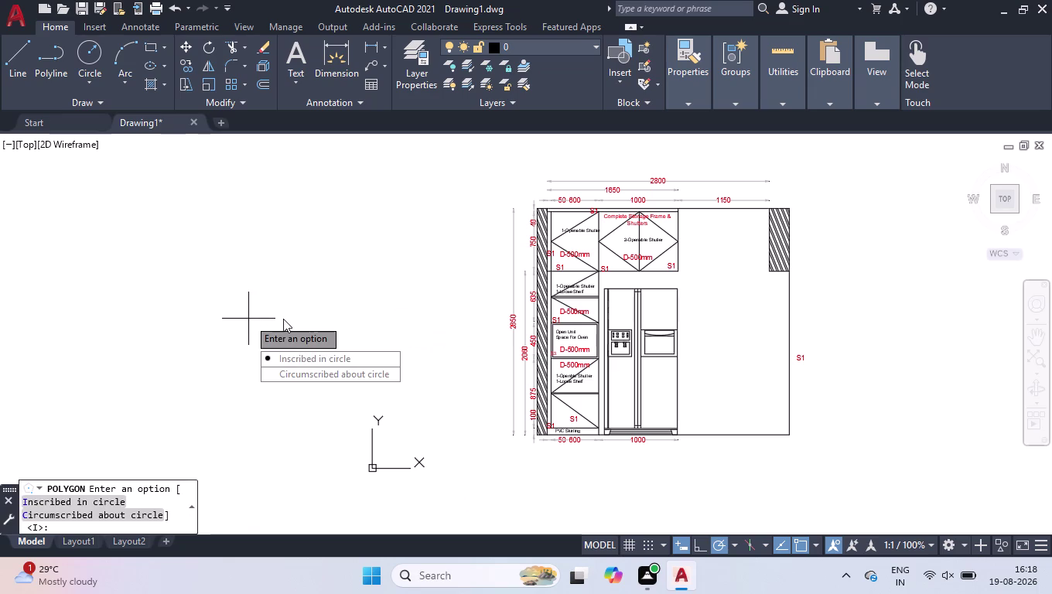
drag(295, 362, 249, 318)
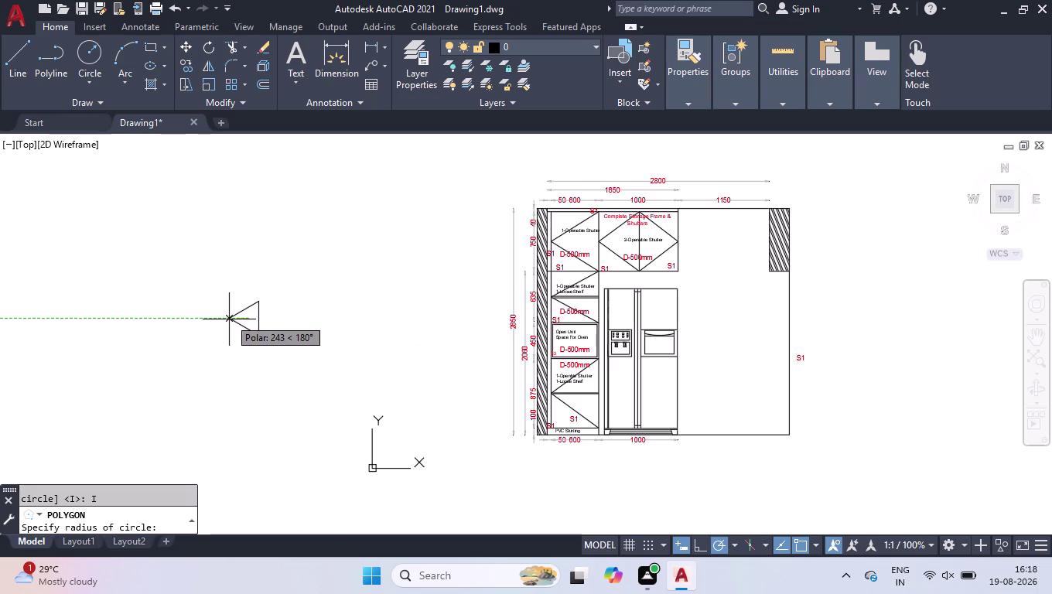
scroll(up, 3)
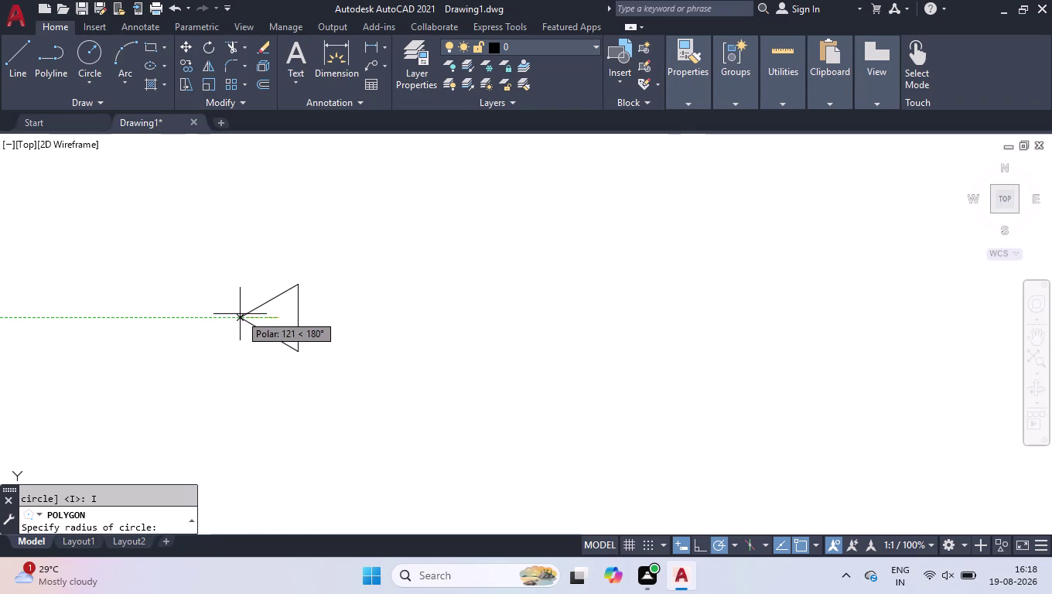
click(239, 314)
click(261, 303)
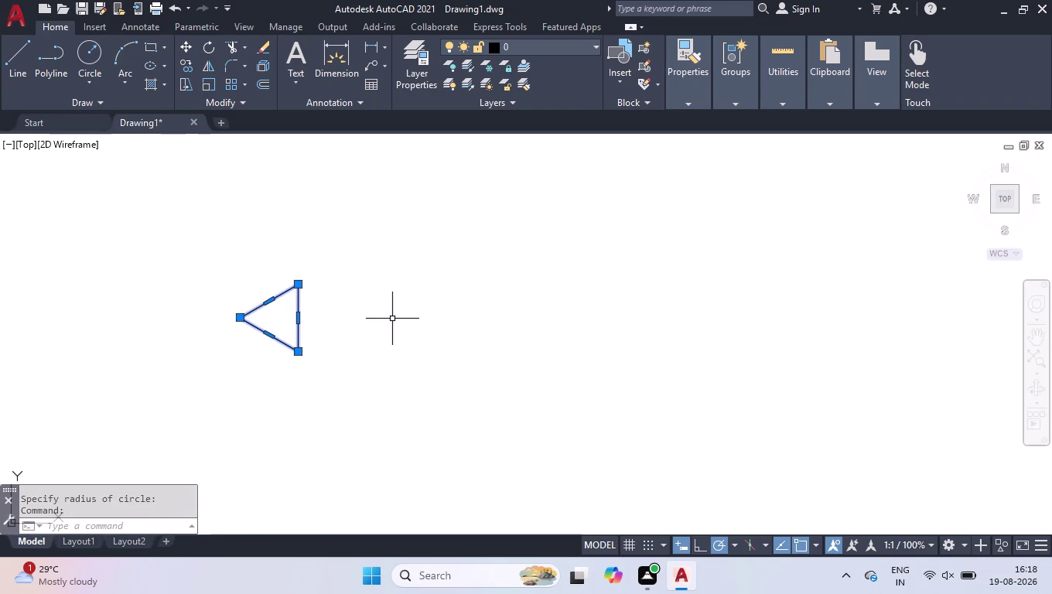
click(390, 271)
click(193, 386)
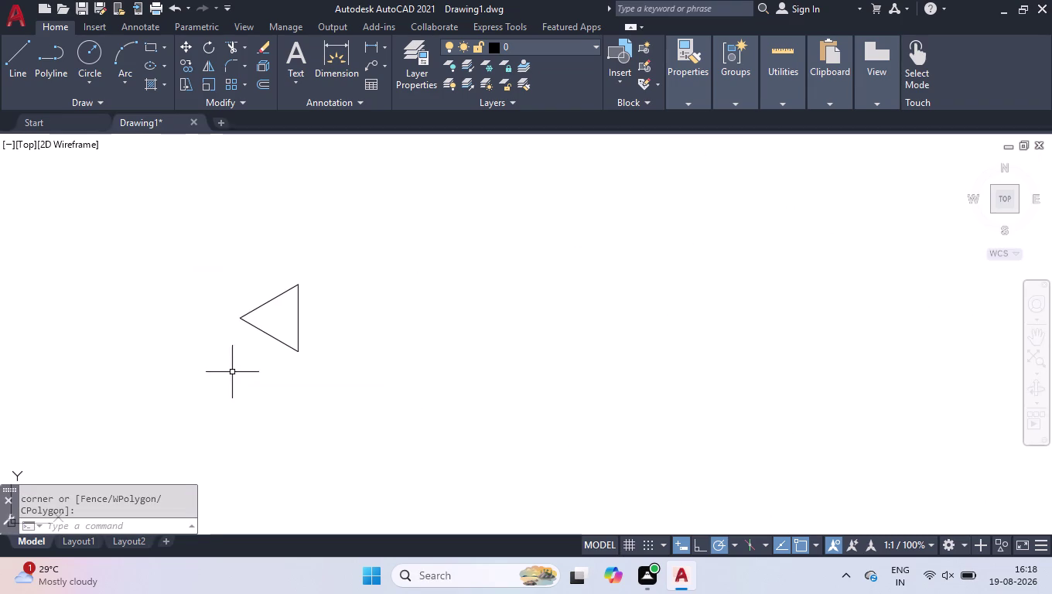
Write the text 'VS-1' in a text box beside the triangle.
click(306, 62)
drag(339, 302, 351, 307)
click(484, 327)
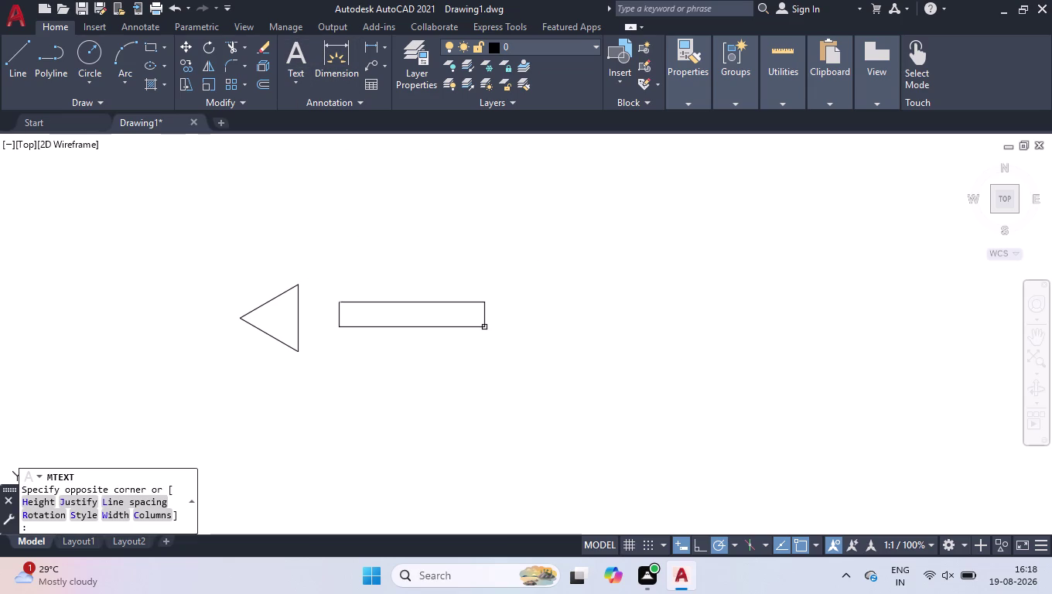
key(v)
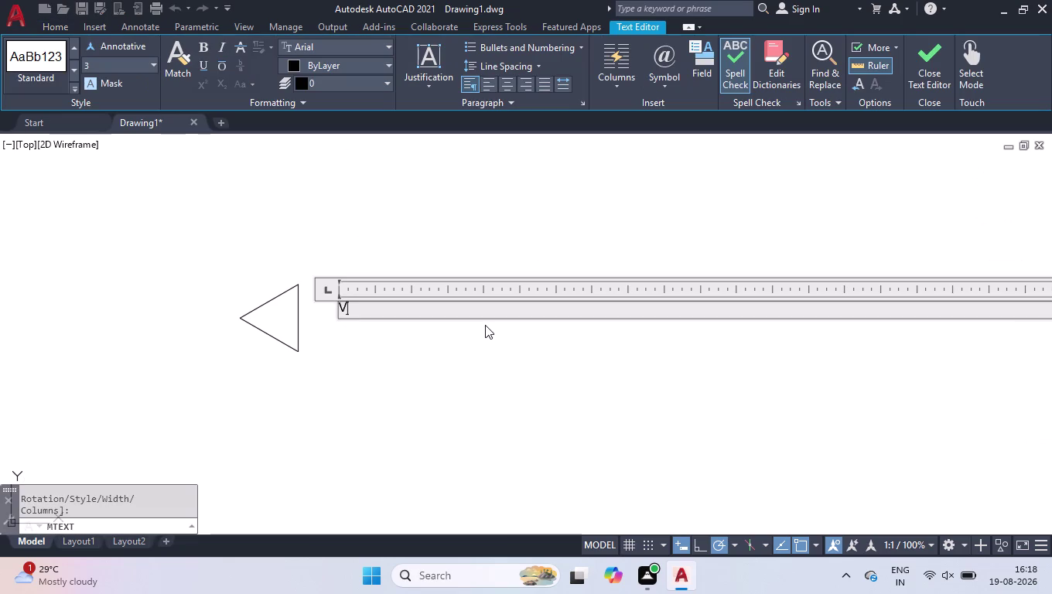
key(s)
text(-1)
click(487, 352)
click(376, 293)
click(284, 320)
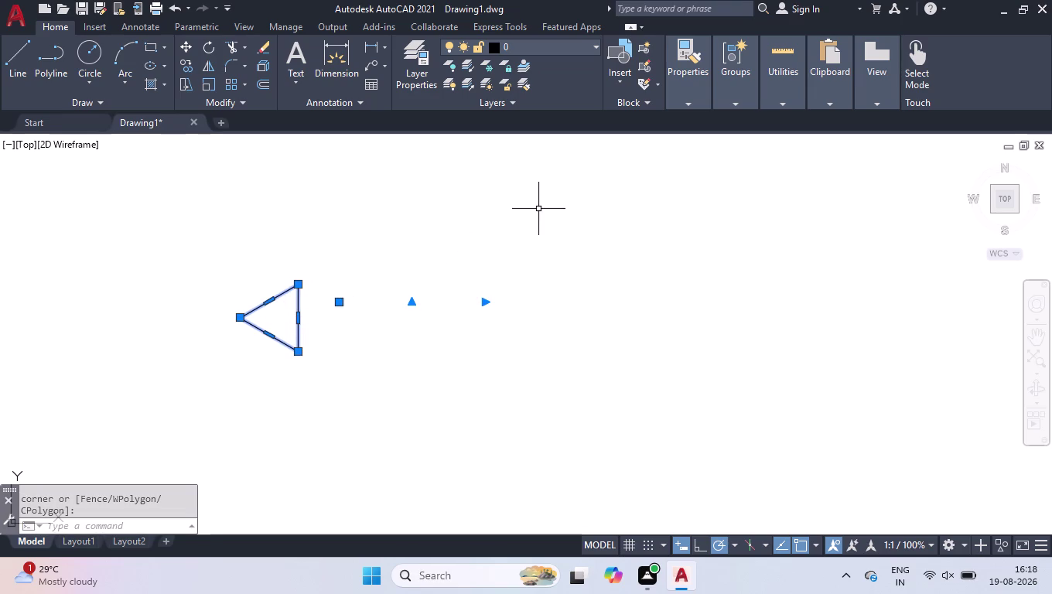
Set the VS-1 text height to 50, then 60, in Properties.
click(529, 192)
click(109, 386)
drag(384, 276, 377, 282)
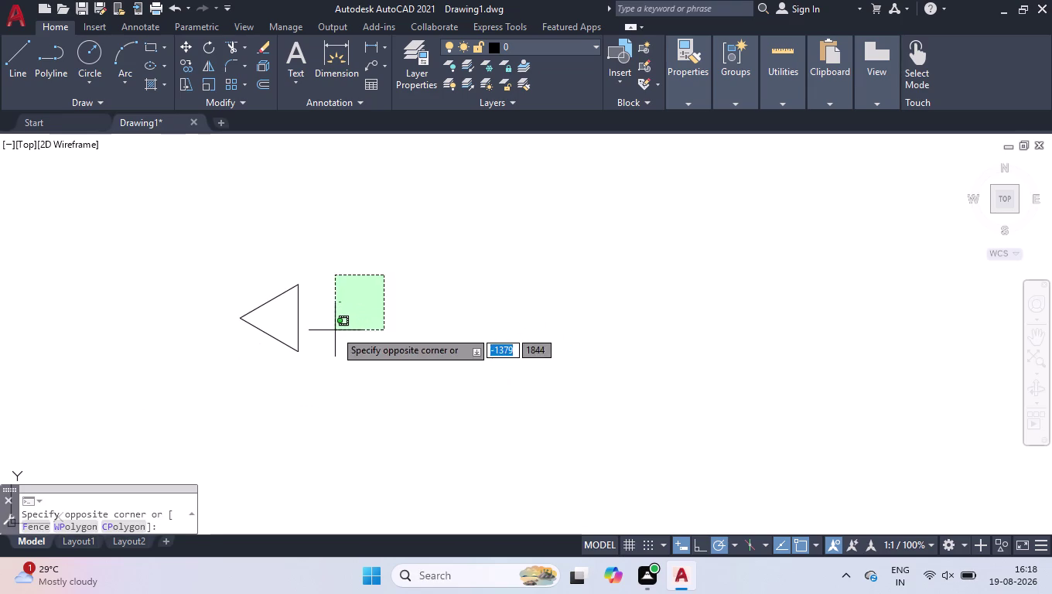
click(335, 330)
key(ctrl+1)
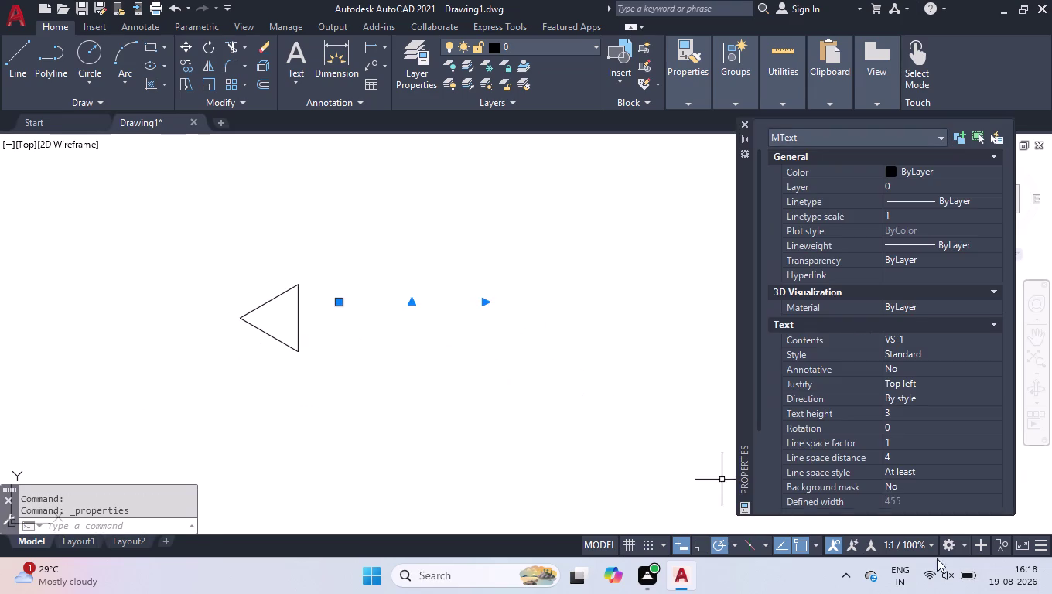
click(898, 410)
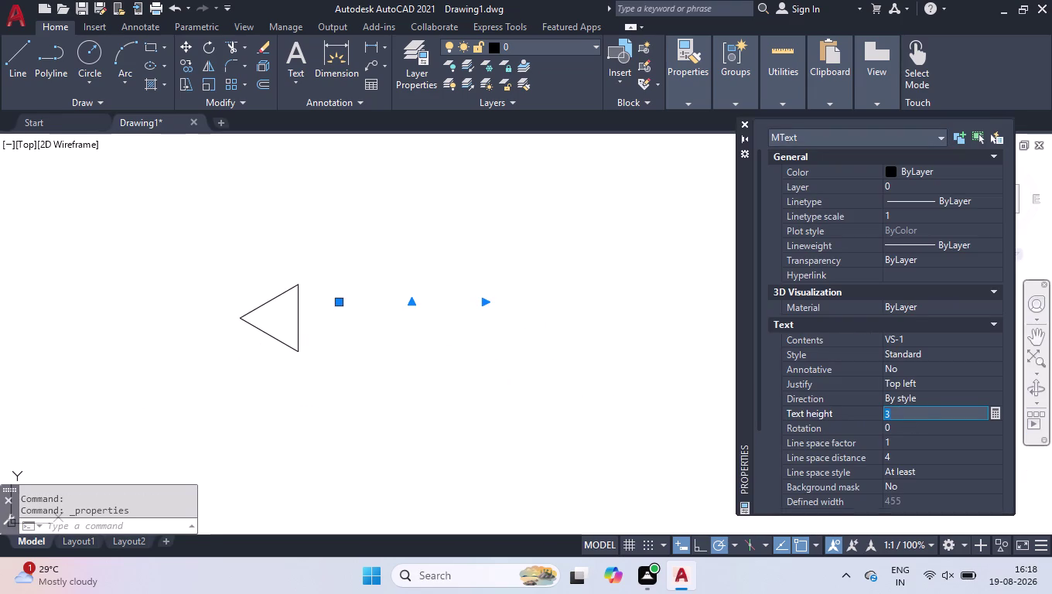
text(50)
key(Return)
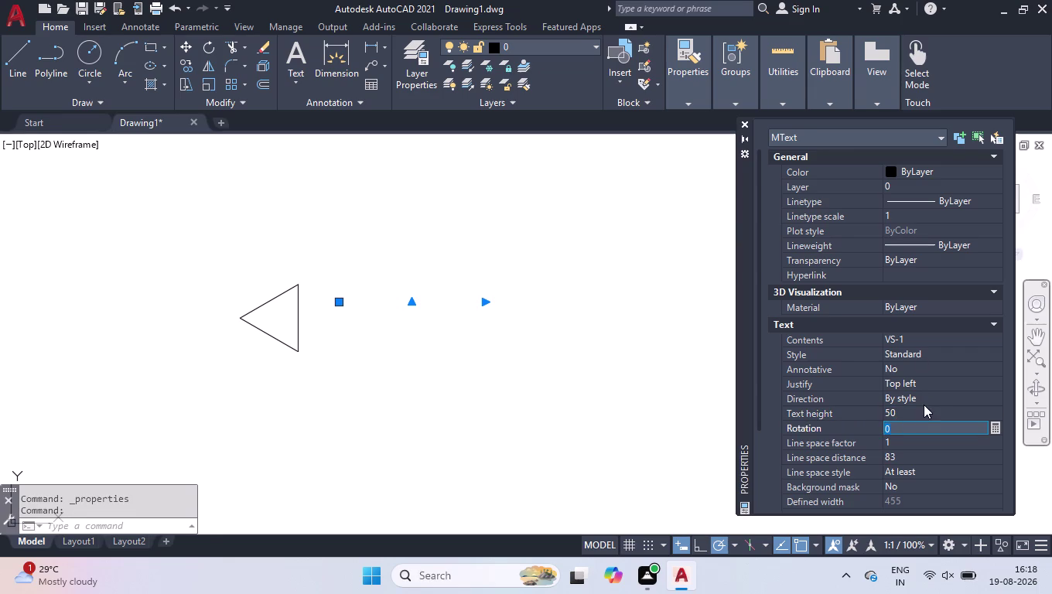
click(921, 414)
text(6)
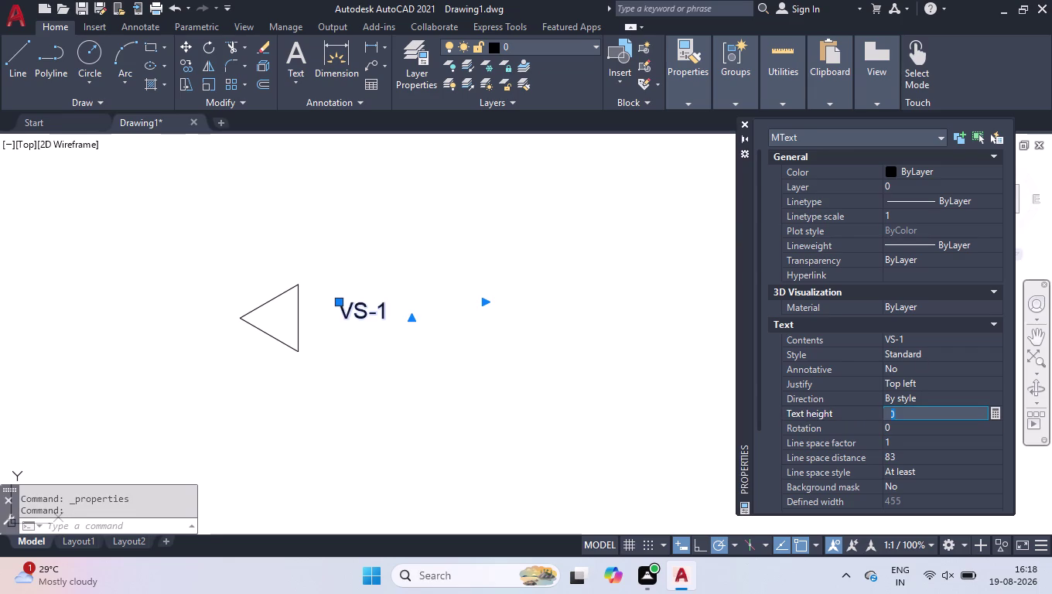
text(0)
key(Return)
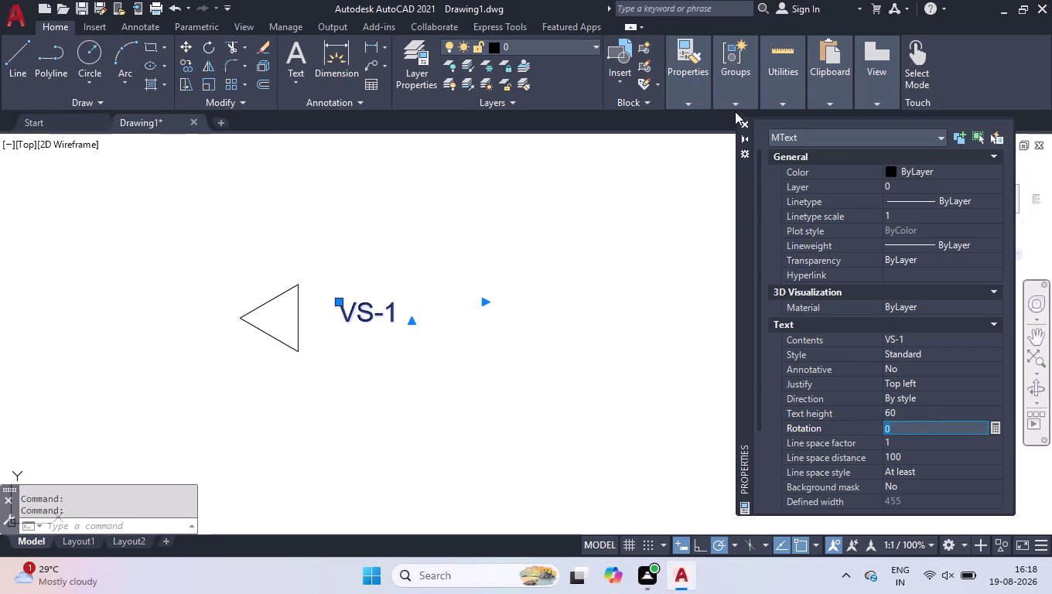
click(745, 125)
Move the VS-1 text next to the triangle.
click(516, 263)
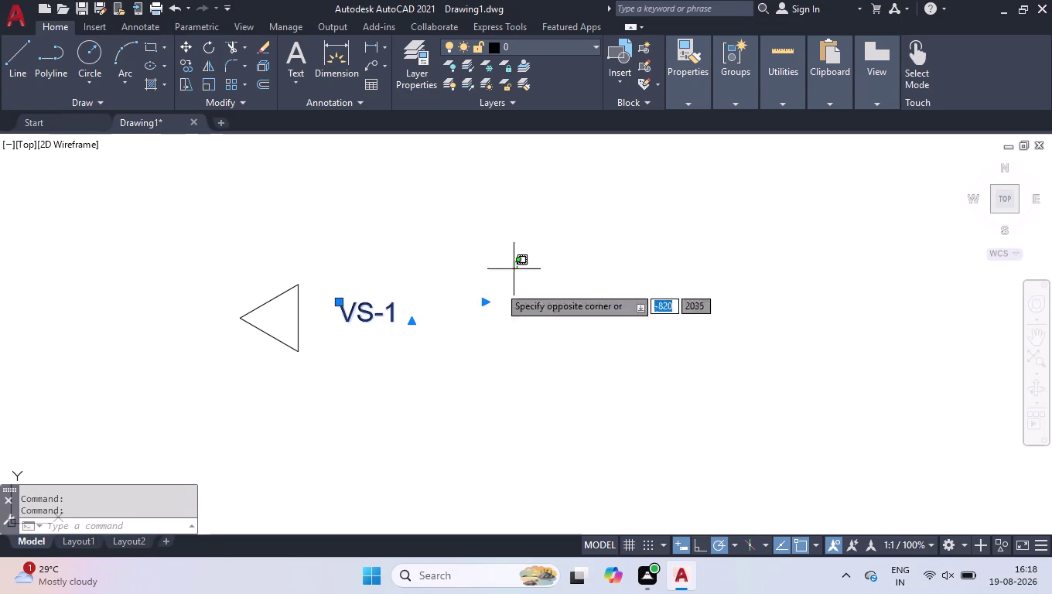
click(373, 355)
scroll(down, 3)
scroll(up, 3)
click(382, 331)
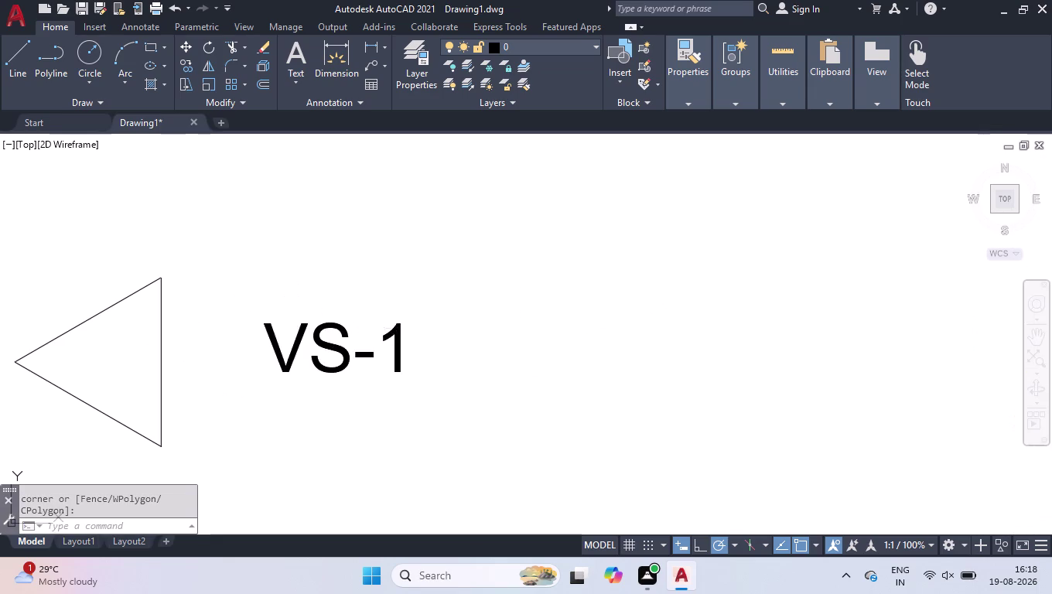
click(318, 371)
click(266, 320)
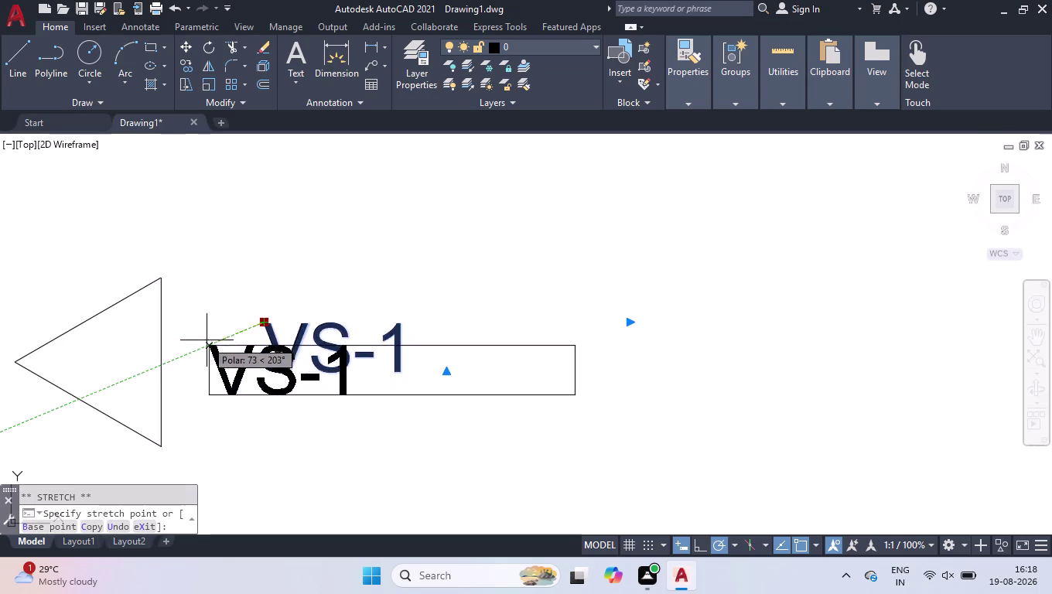
click(188, 334)
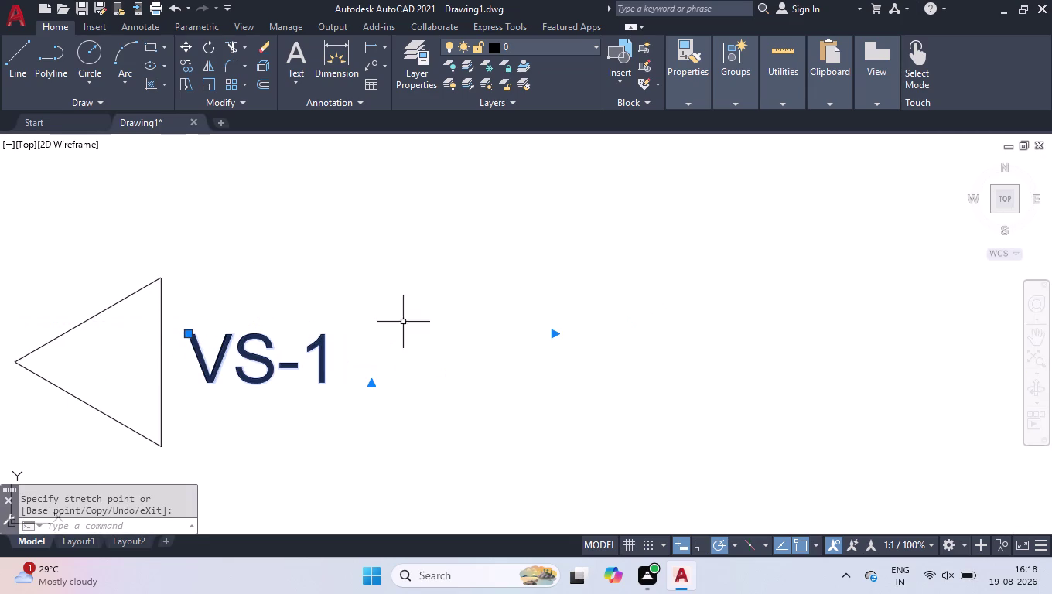
Select the VS-1 triangle together with its label.
click(620, 266)
click(242, 451)
click(399, 308)
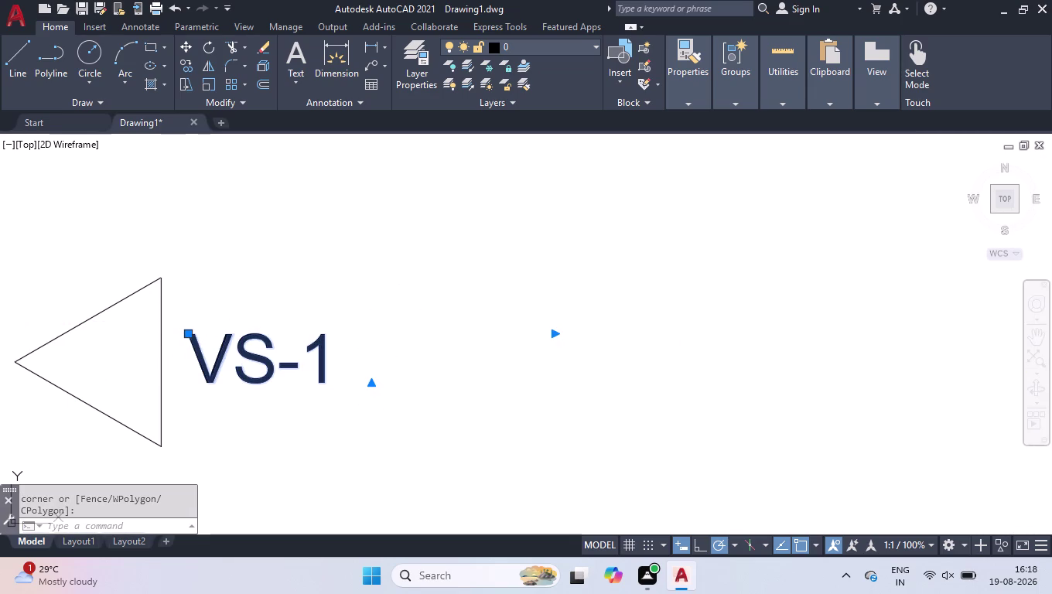
click(252, 441)
scroll(down, 3)
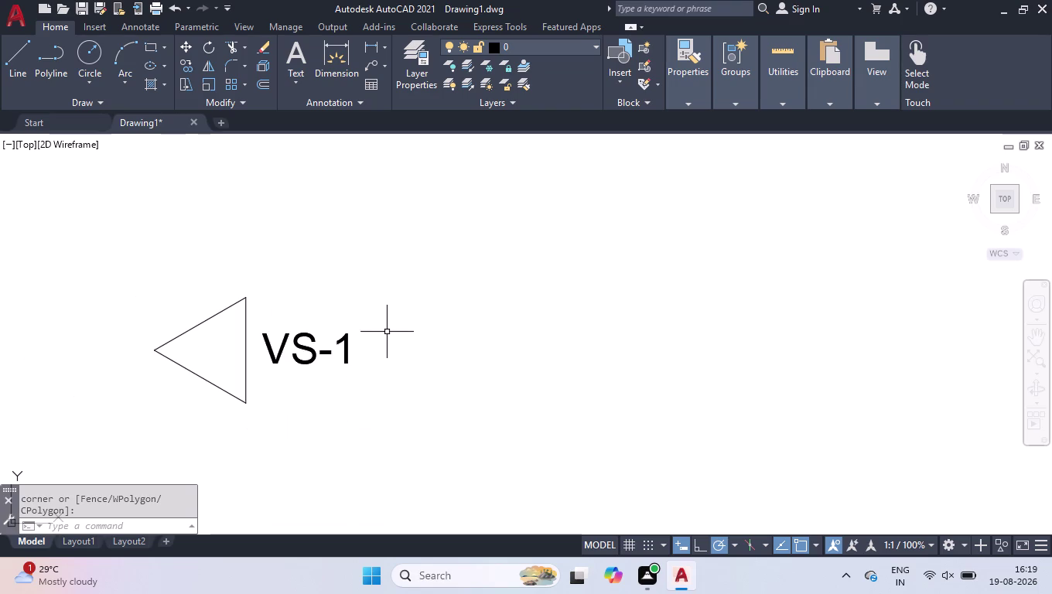
drag(424, 296, 418, 310)
click(163, 438)
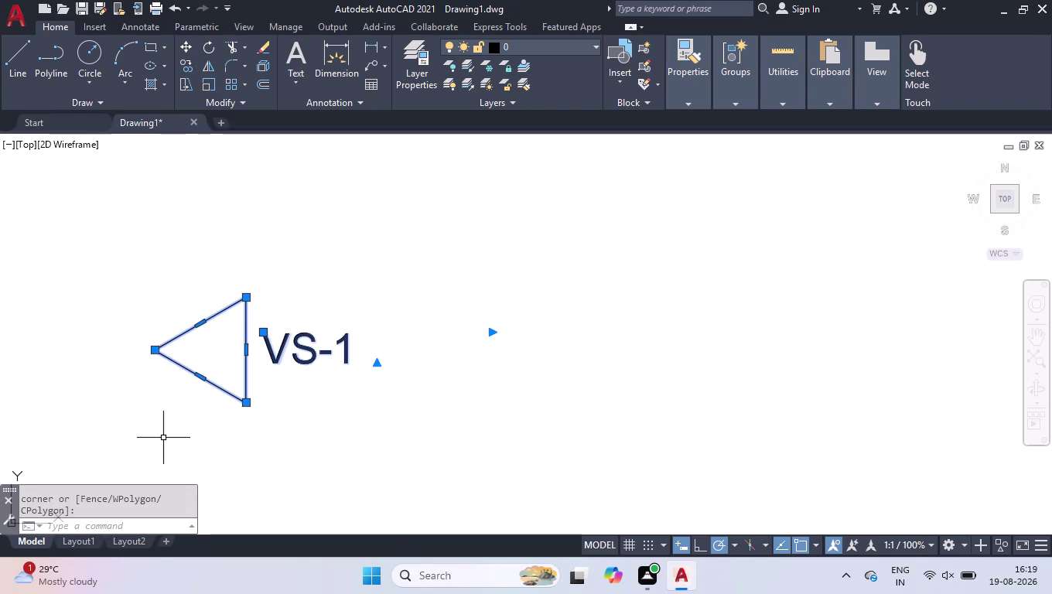
Copy the VS-1 marker from its triangle tip to the upper cabinet's right edge.
text(CO)
text(P)
key(Return)
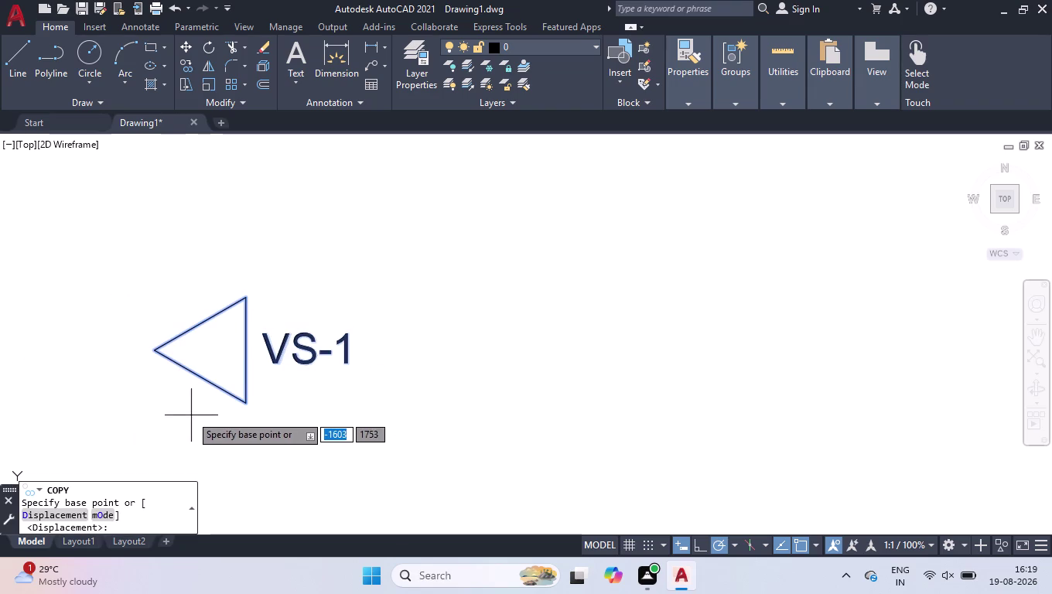
click(153, 352)
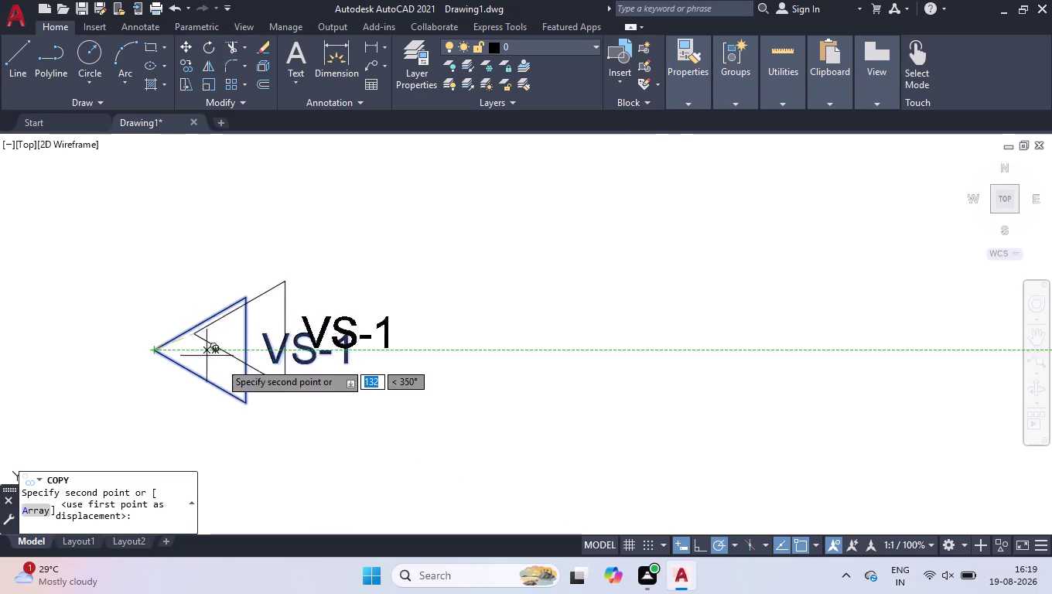
scroll(down, 3)
scroll(down, 3)
scroll(up, 3)
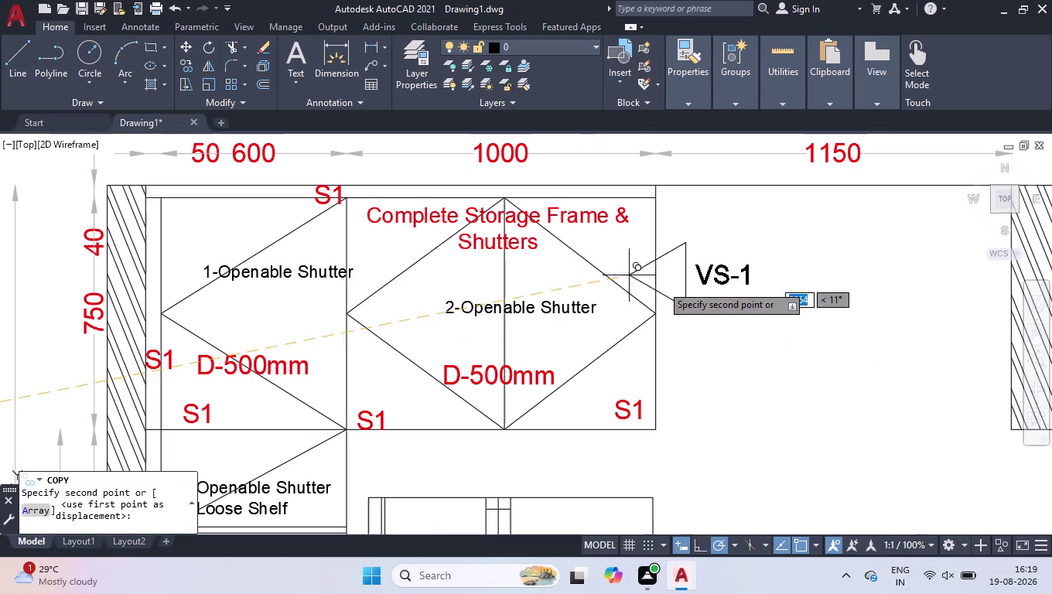
scroll(up, 3)
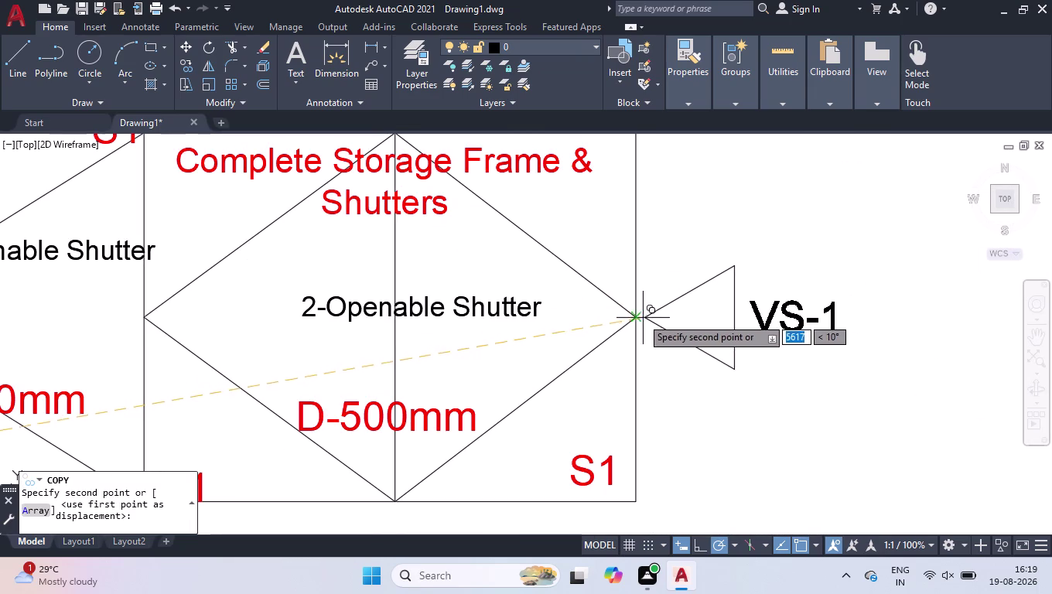
click(637, 315)
scroll(down, 3)
scroll(down, 3)
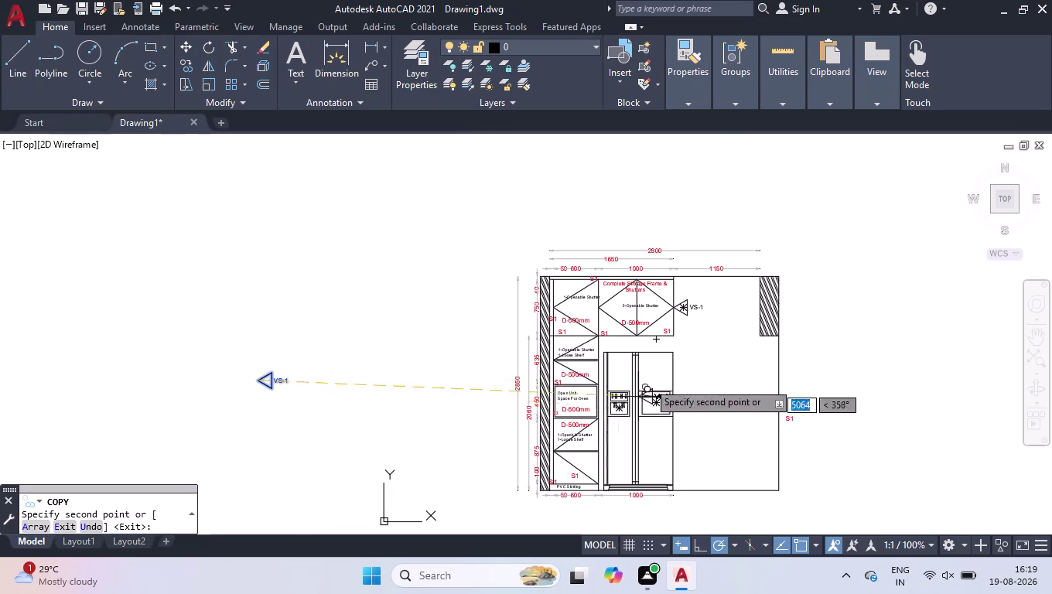
scroll(up, 3)
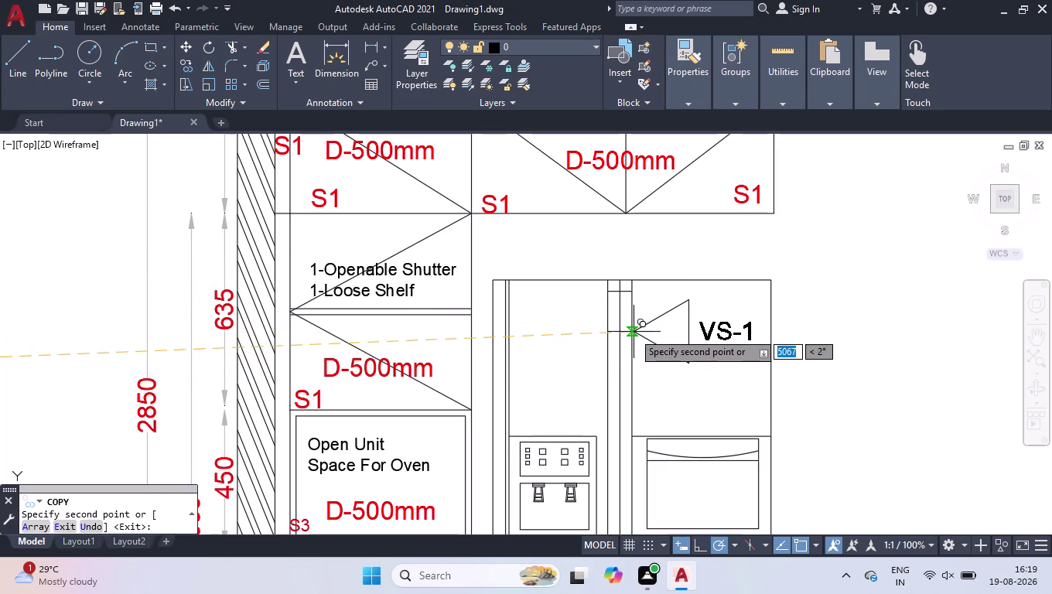
key(Return)
Select the placed marker copy and delete it.
scroll(down, 3)
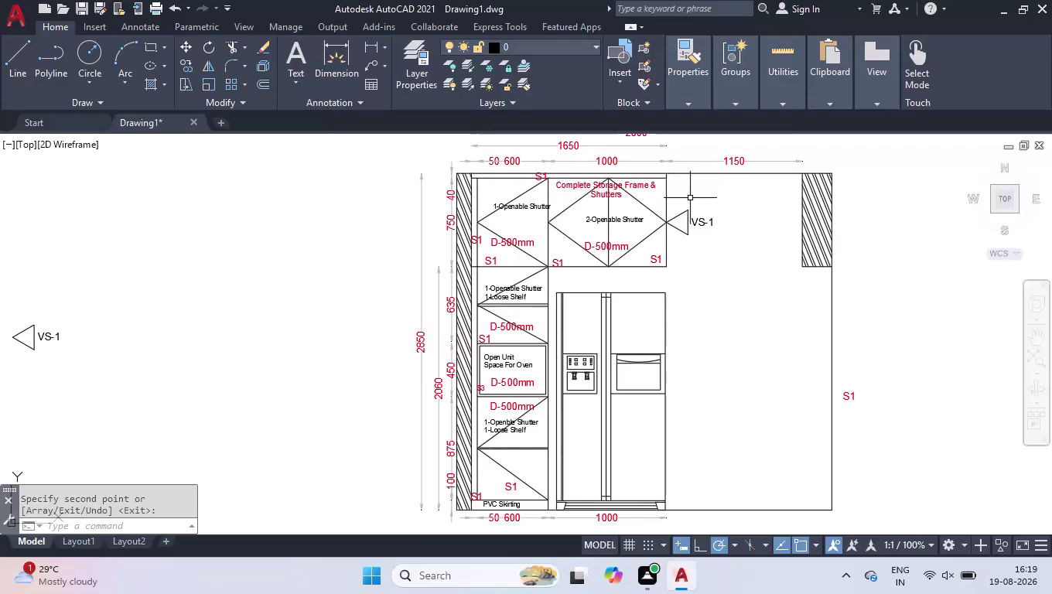
click(708, 205)
click(683, 249)
key(Delete)
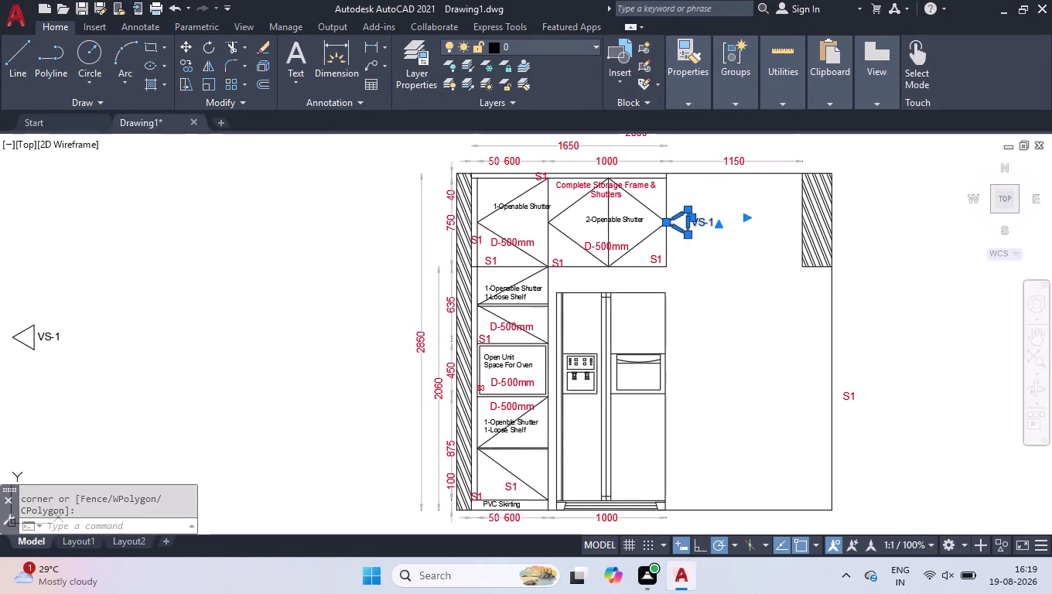
Scale the VS-1 triangle down to a smaller size.
scroll(down, 3)
scroll(up, 3)
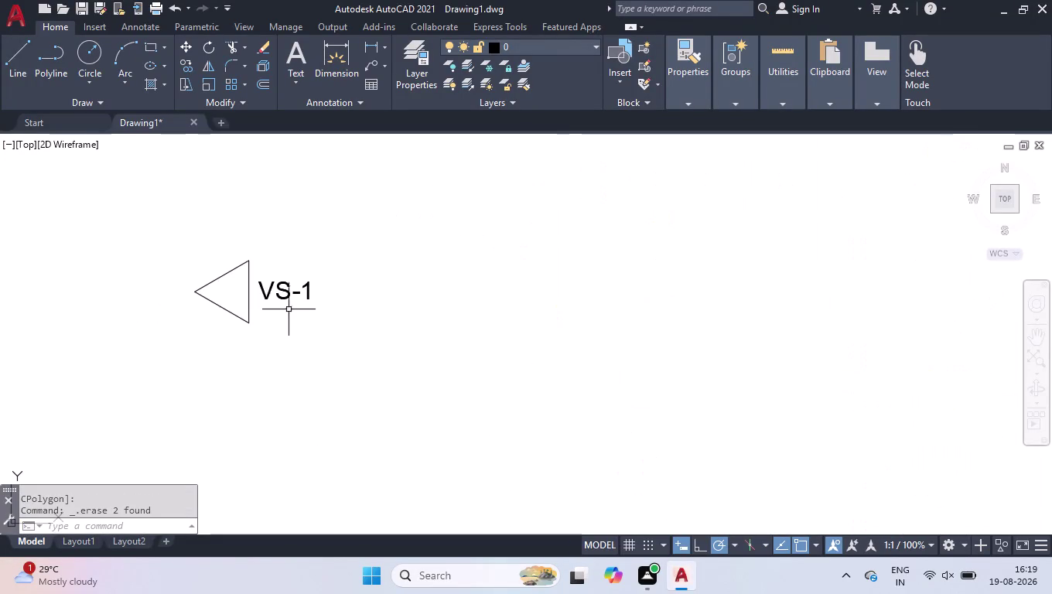
scroll(up, 3)
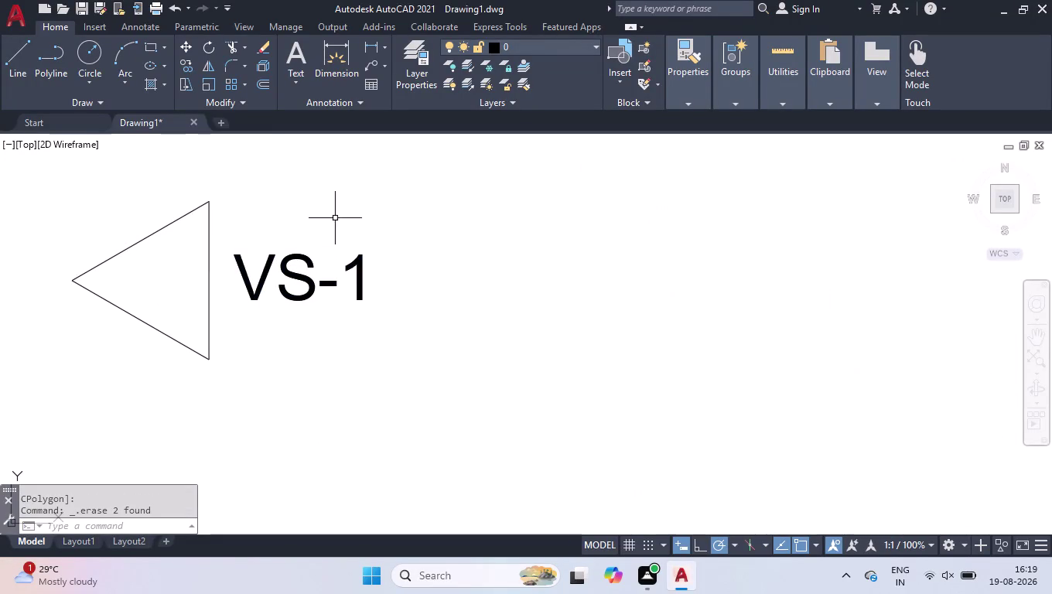
text(SCAL)
key(Return)
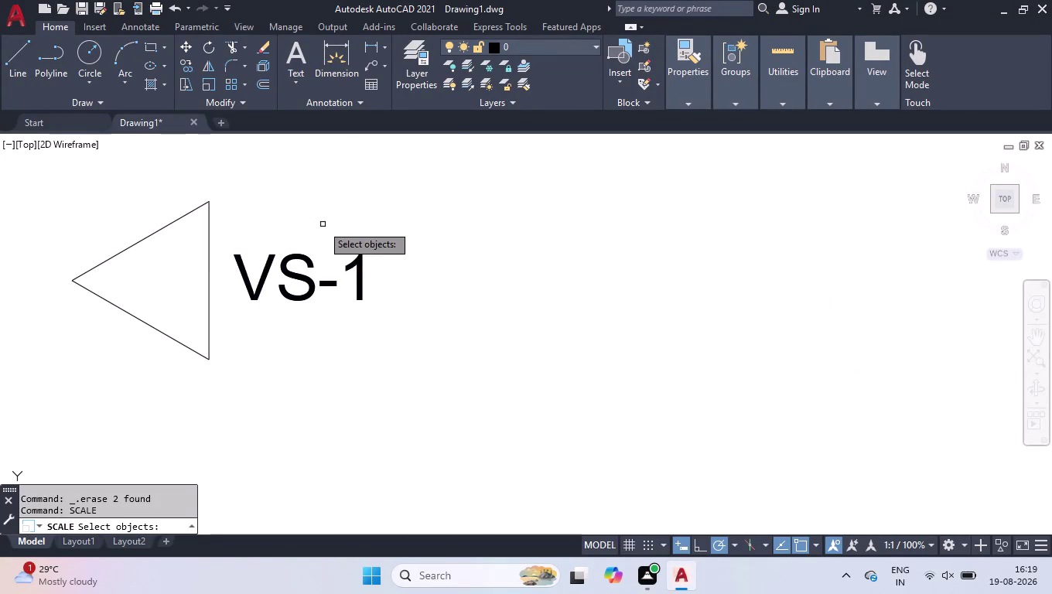
click(316, 222)
click(44, 240)
key(Return)
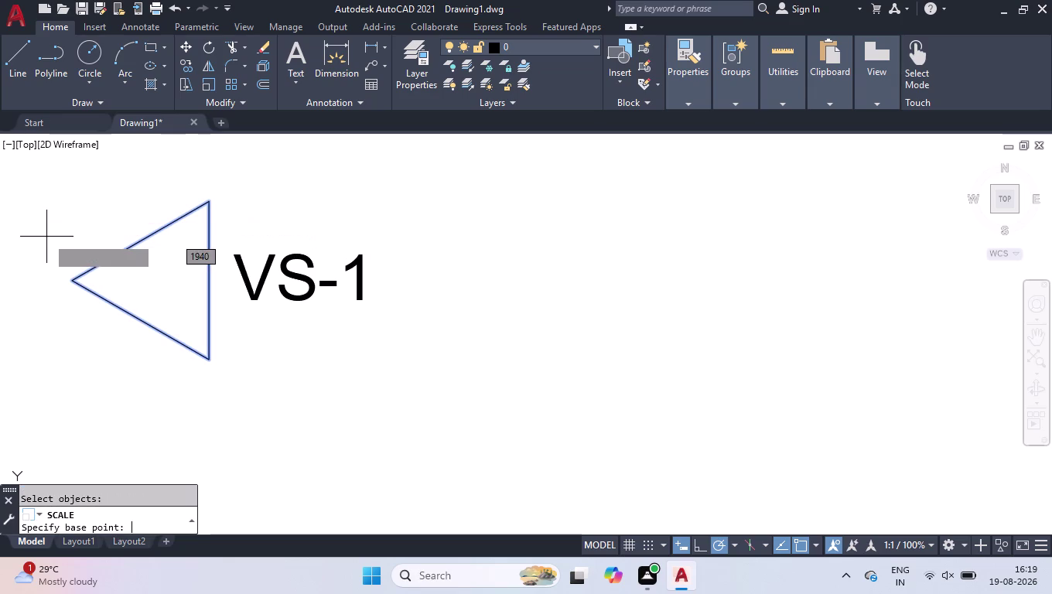
click(164, 282)
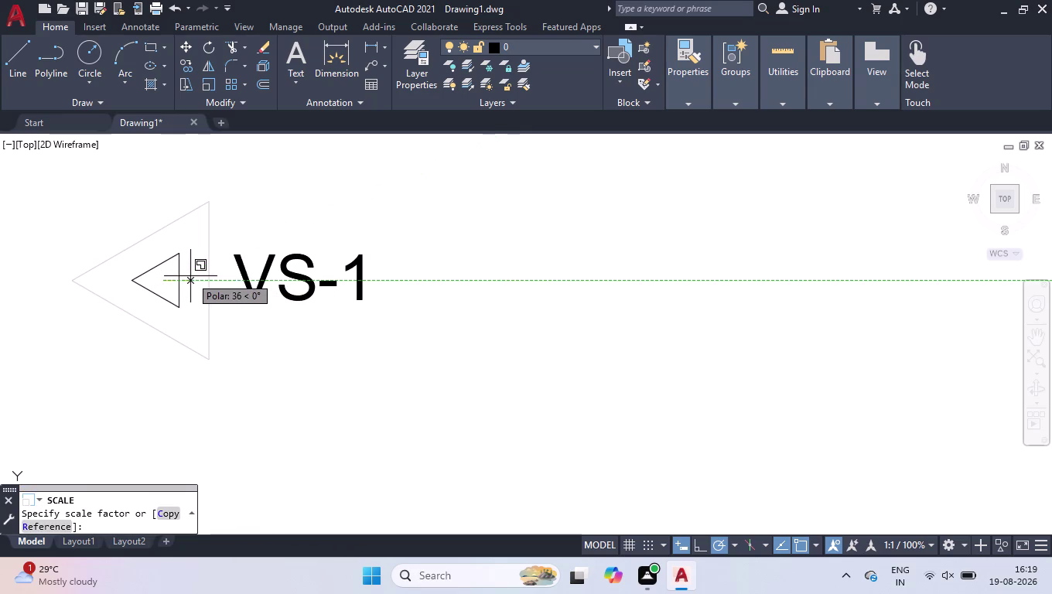
click(191, 276)
Move the VS-1 label nearer the triangle and set its text height to 40.
click(288, 256)
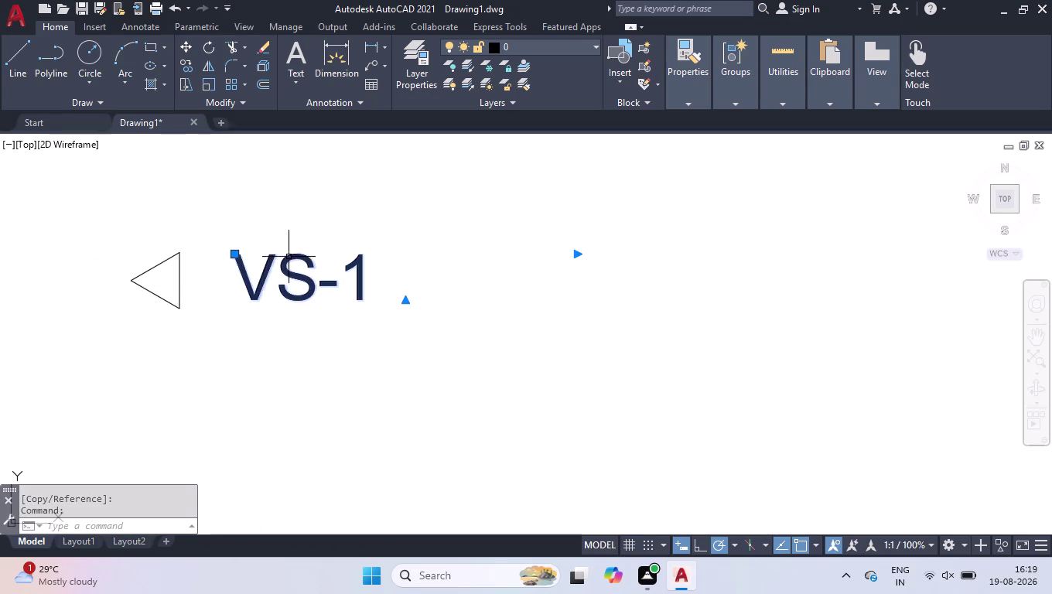
click(234, 254)
click(209, 270)
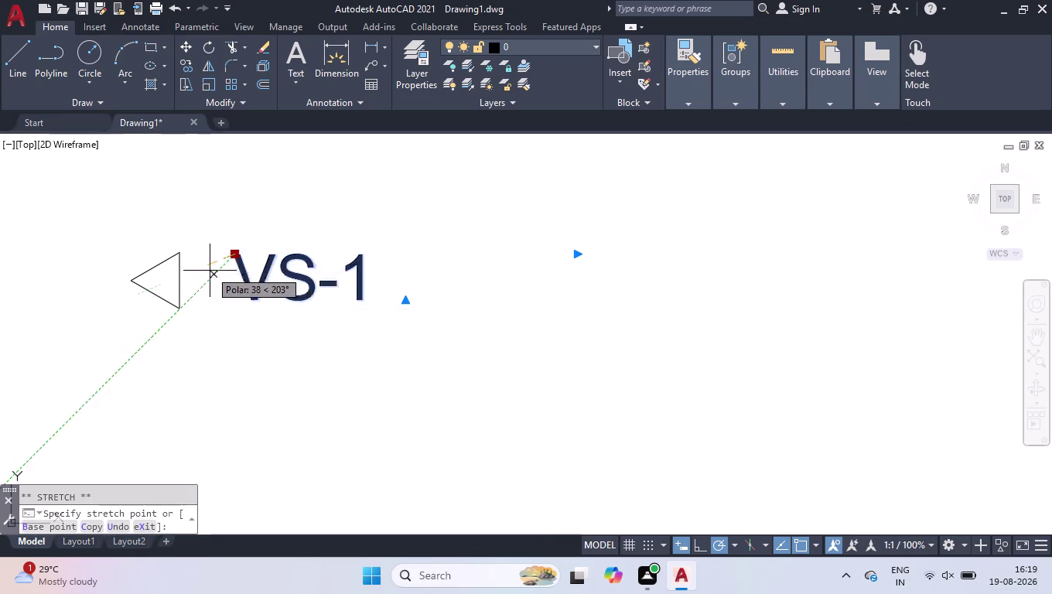
key(ctrl+1)
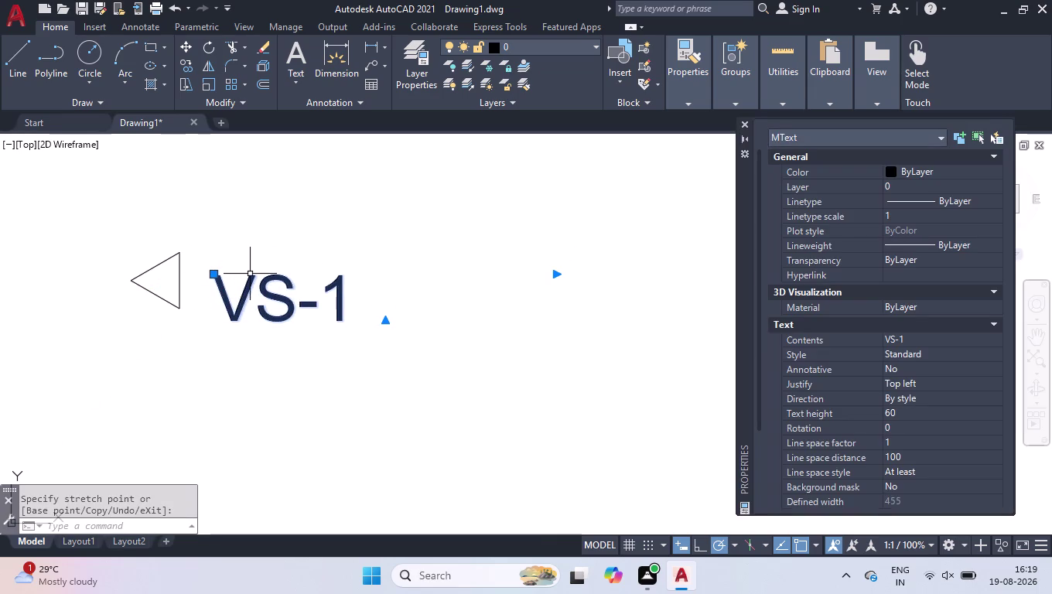
click(931, 408)
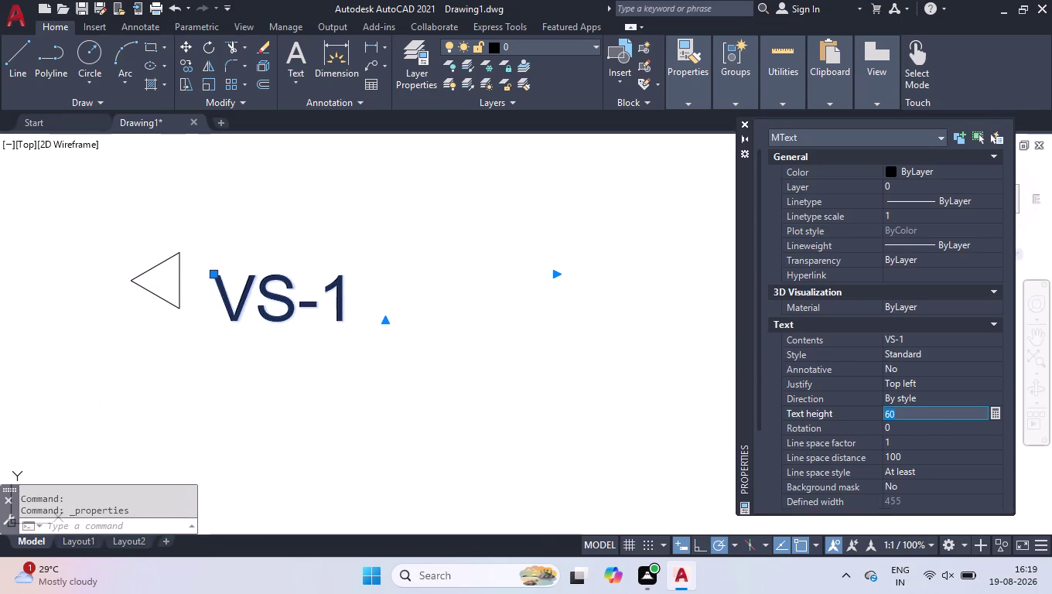
text(40)
key(Return)
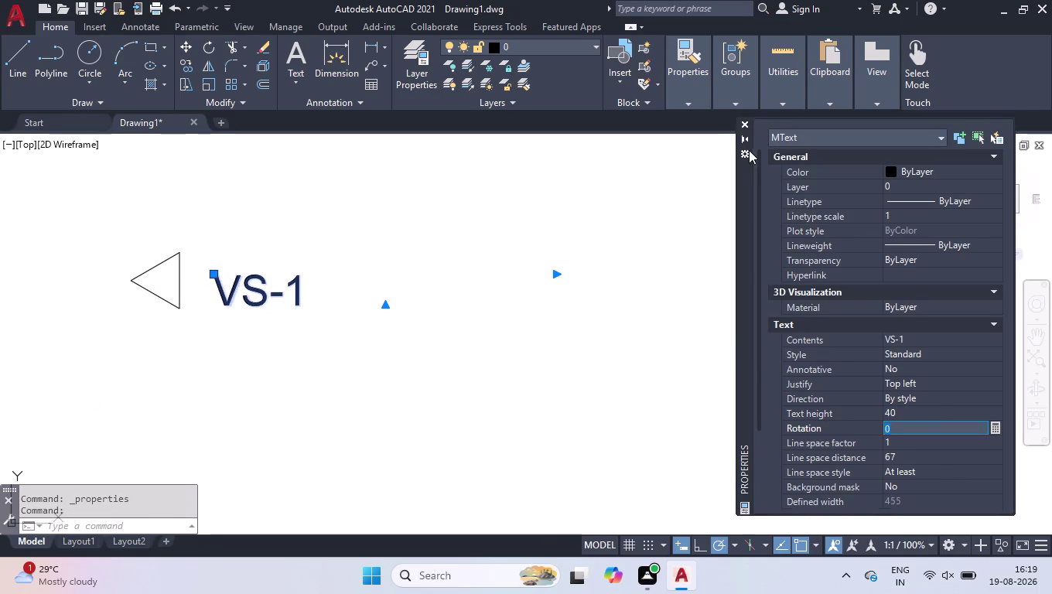
click(741, 125)
Reposition the label beside the triangle, then select the resized marker.
scroll(up, 3)
scroll(down, 3)
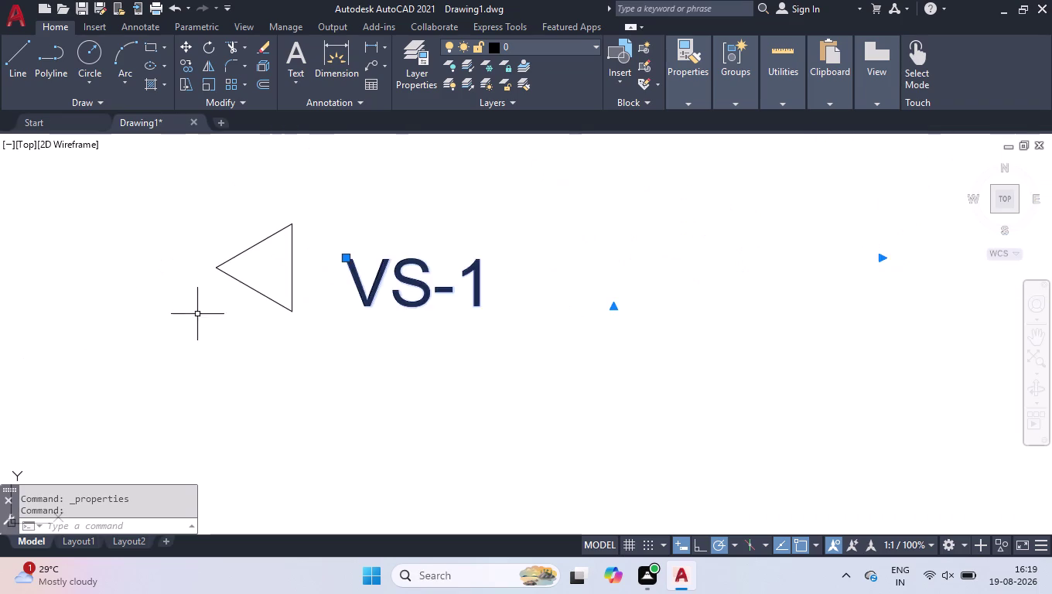
scroll(up, 3)
click(602, 294)
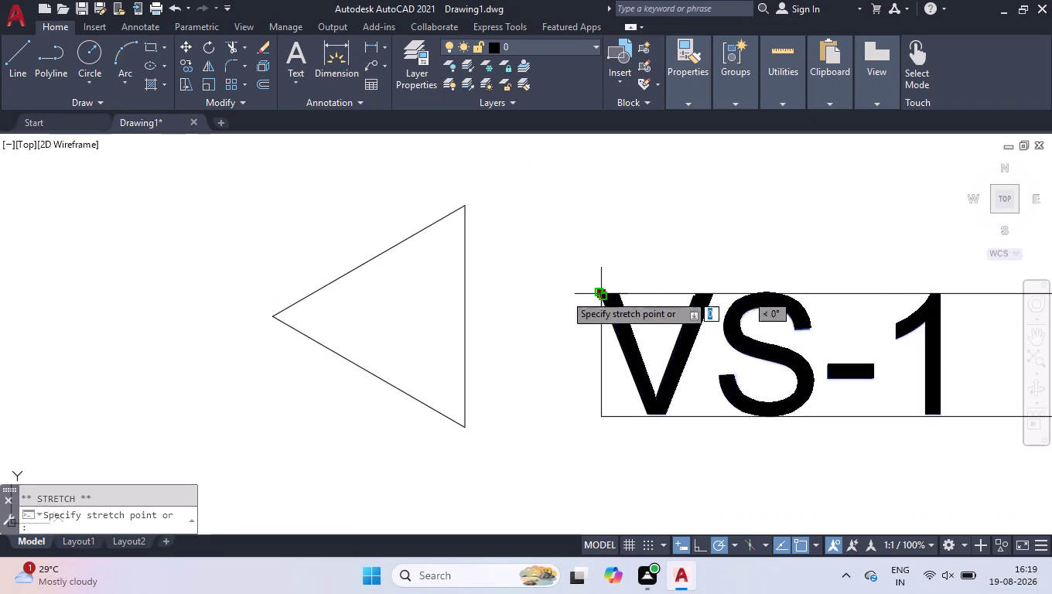
click(501, 293)
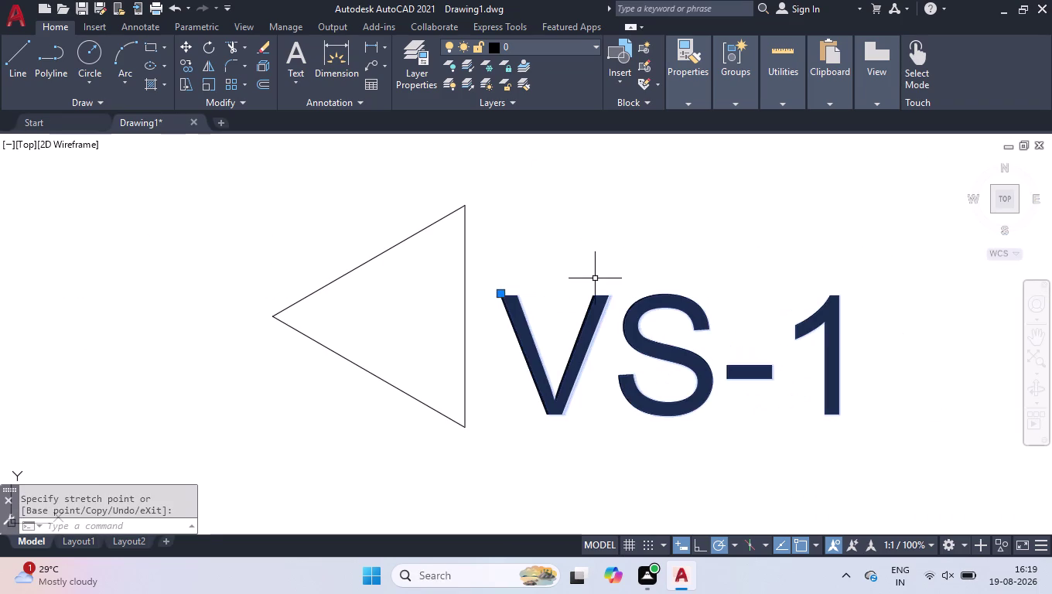
click(614, 231)
click(399, 405)
click(790, 185)
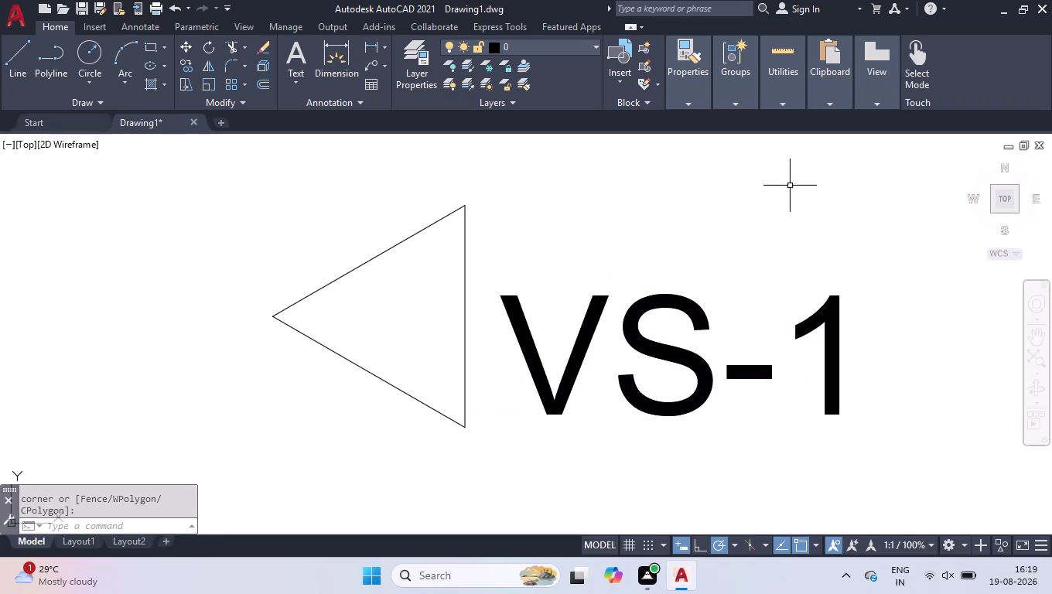
click(355, 343)
Copy the VS-1 marker from its triangle tip to the upper cabinet edge.
text(C)
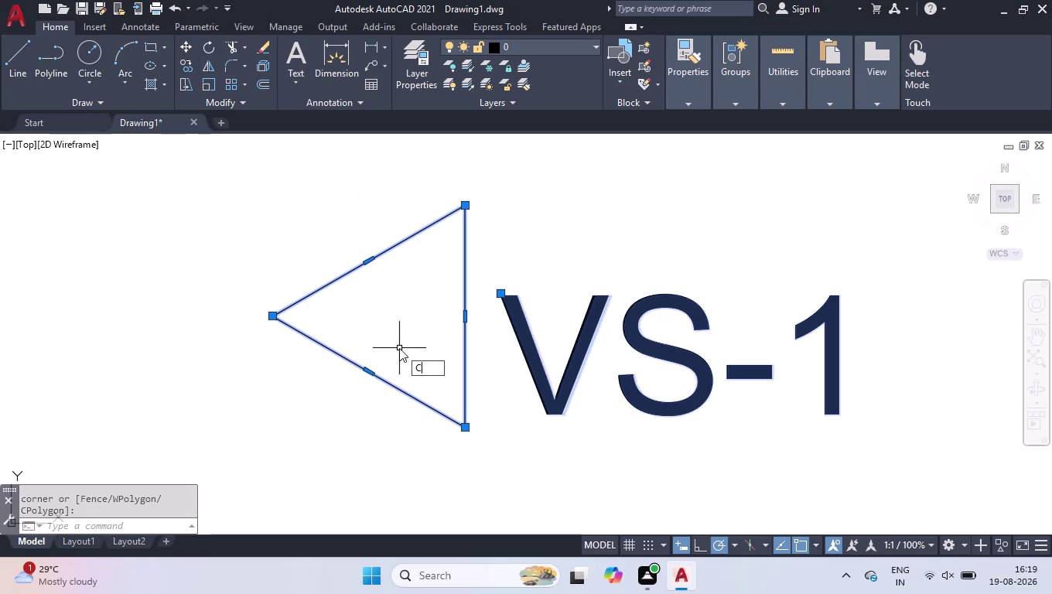
text(OP)
key(Return)
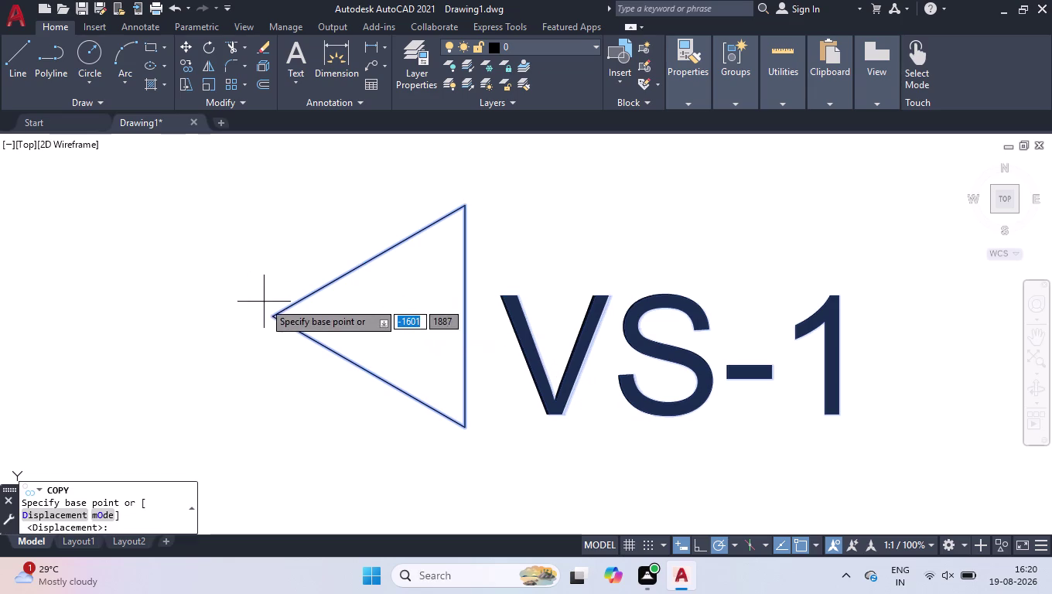
click(274, 315)
scroll(down, 3)
scroll(down, 3)
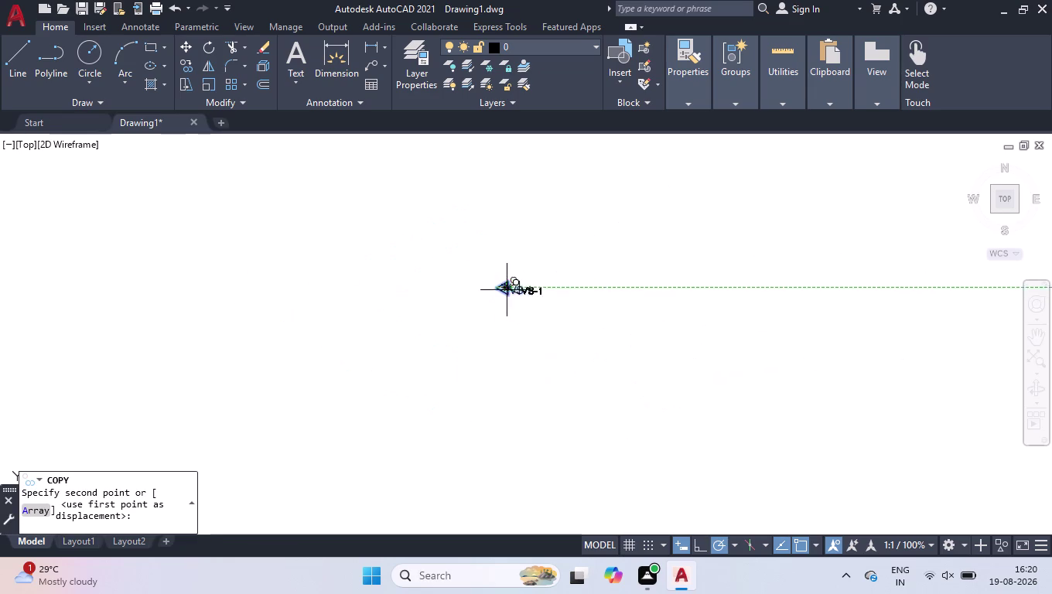
scroll(down, 3)
scroll(up, 3)
scroll(up, 3)
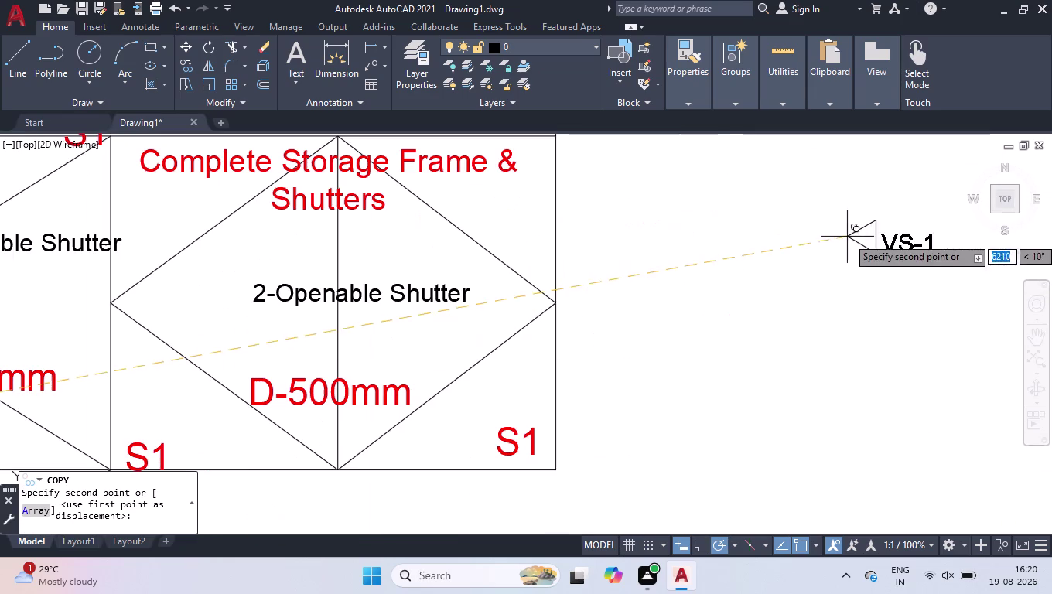
click(554, 302)
scroll(down, 3)
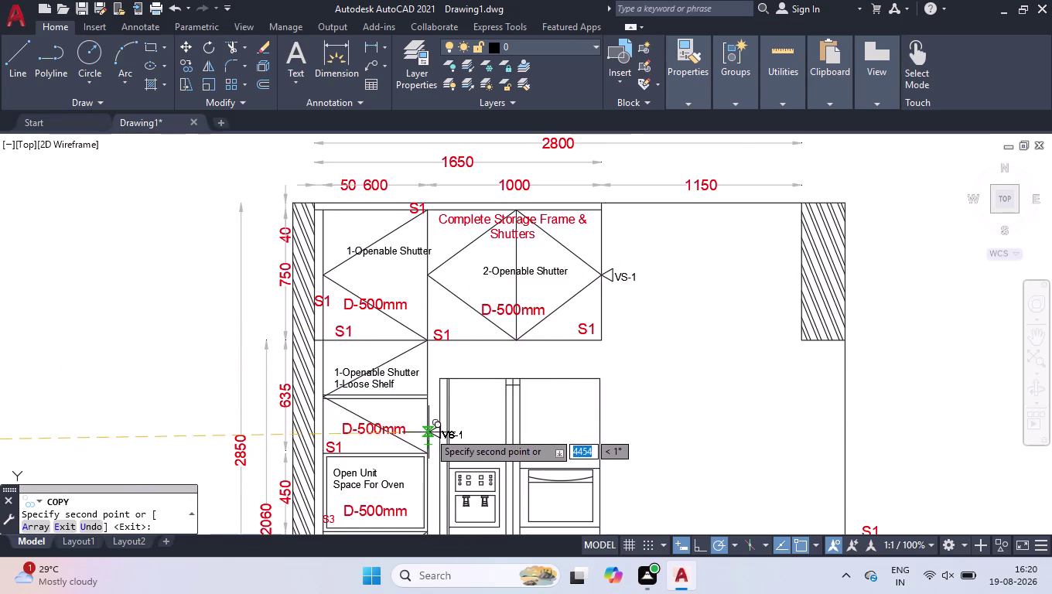
scroll(up, 3)
Place more VS-1 copies beside the fridge, the oven space and the lower shutter.
click(395, 365)
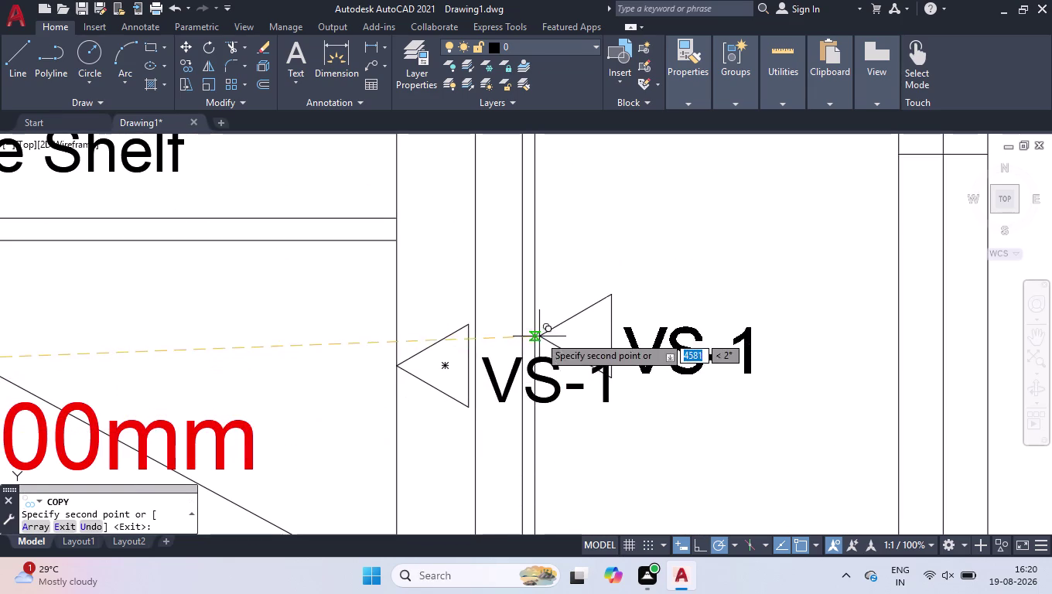
scroll(down, 3)
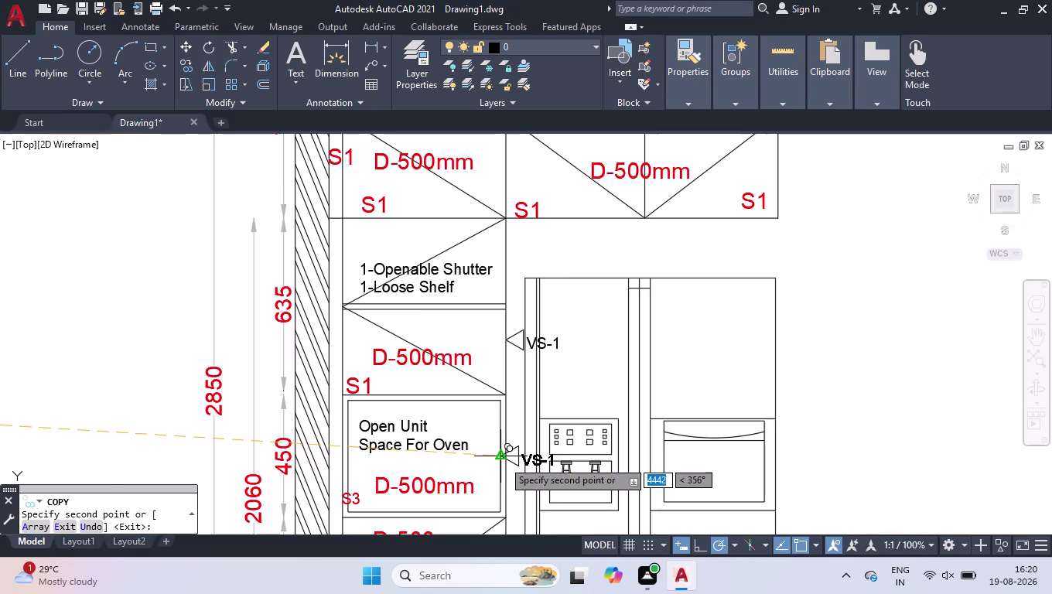
scroll(up, 3)
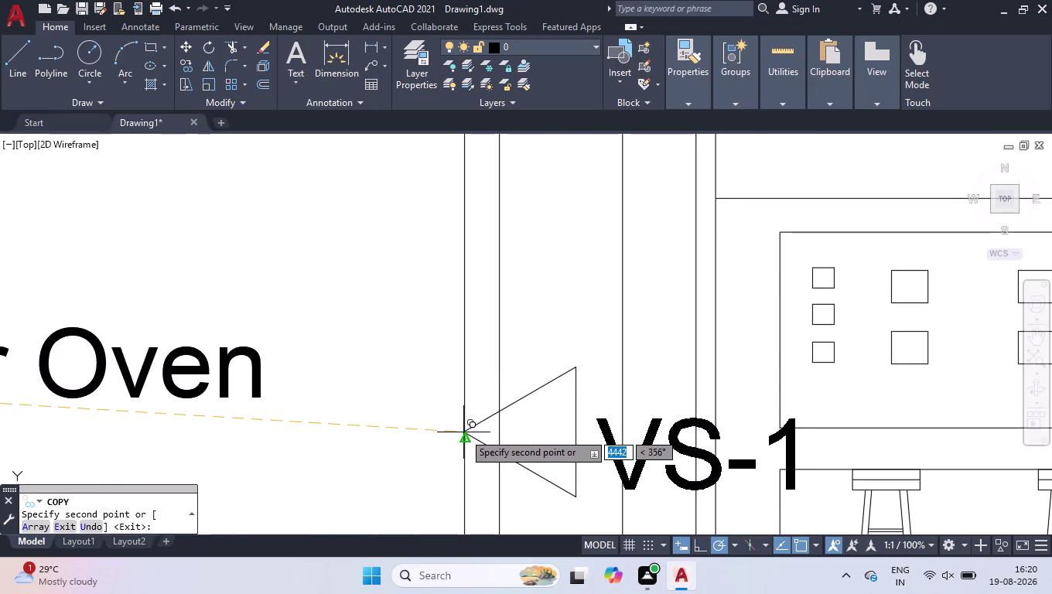
click(464, 439)
scroll(down, 3)
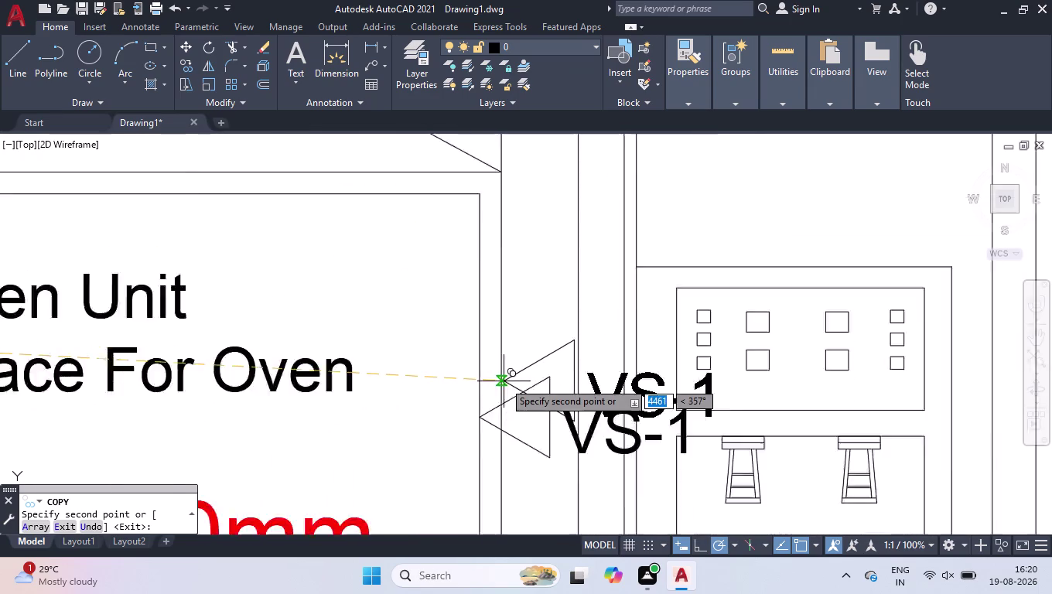
scroll(down, 3)
scroll(down, 3)
scroll(up, 3)
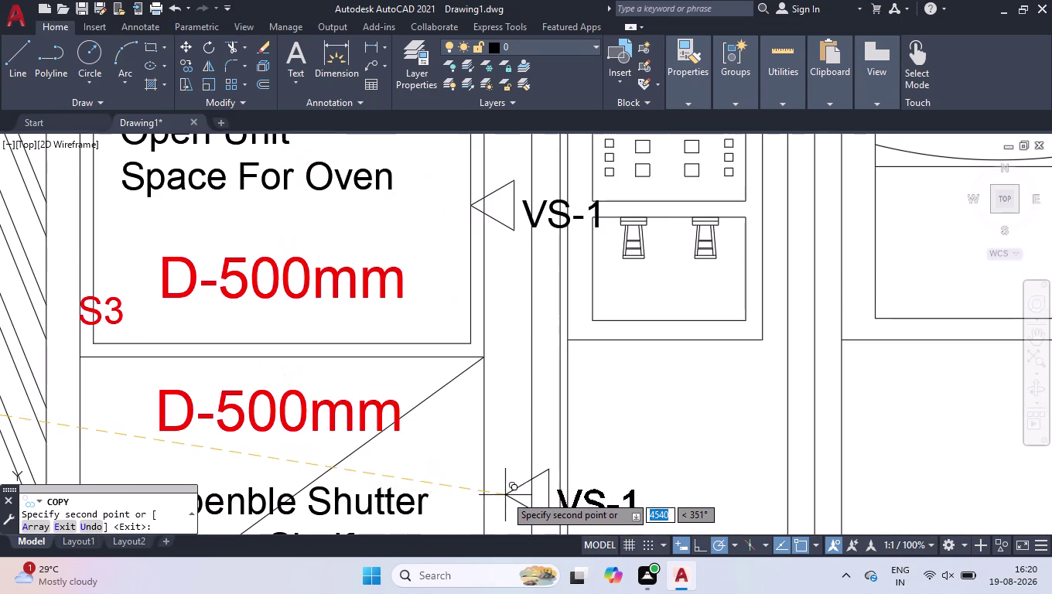
click(485, 508)
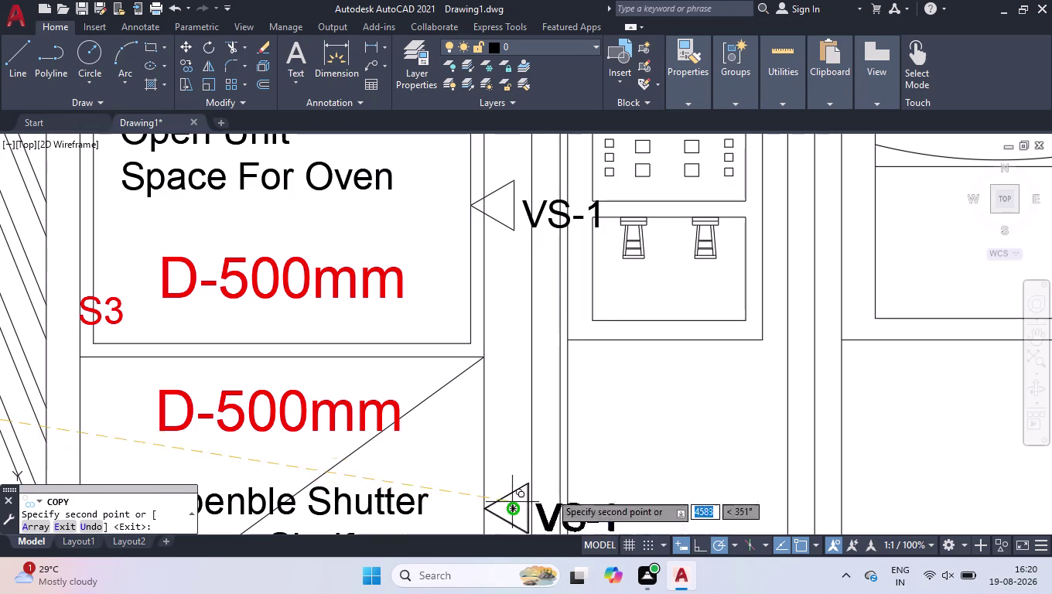
key(Return)
scroll(down, 3)
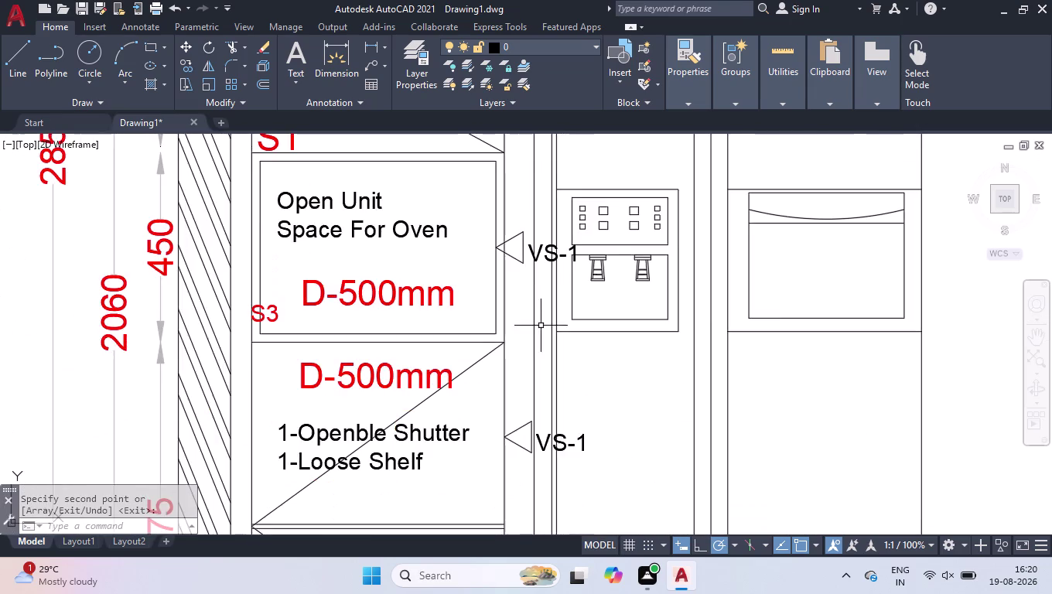
scroll(down, 3)
scroll(down, 3)
scroll(up, 3)
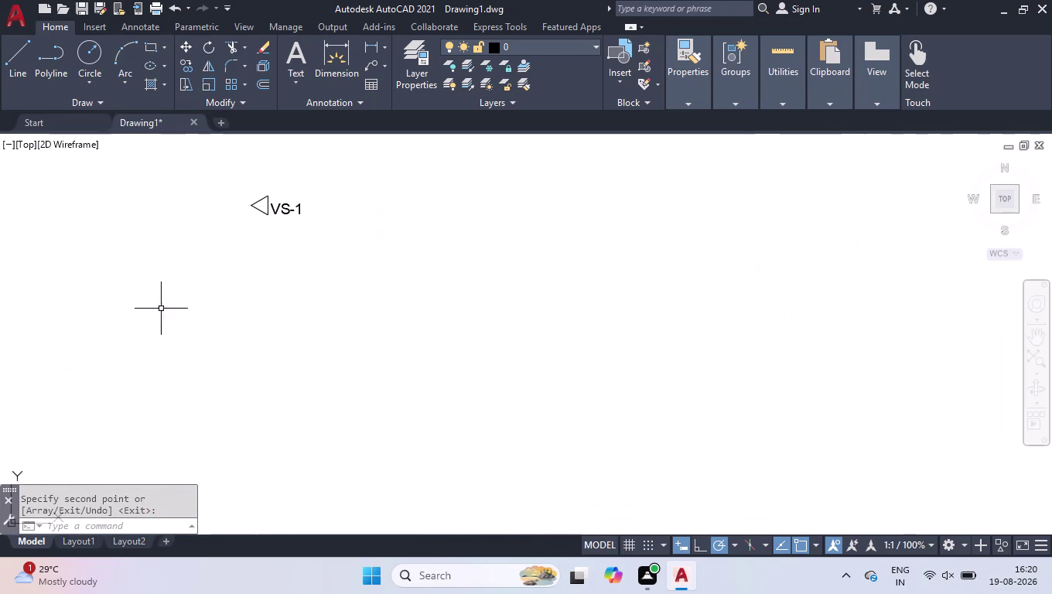
Rotate the VS-1 marker triangle so it points upward.
click(333, 179)
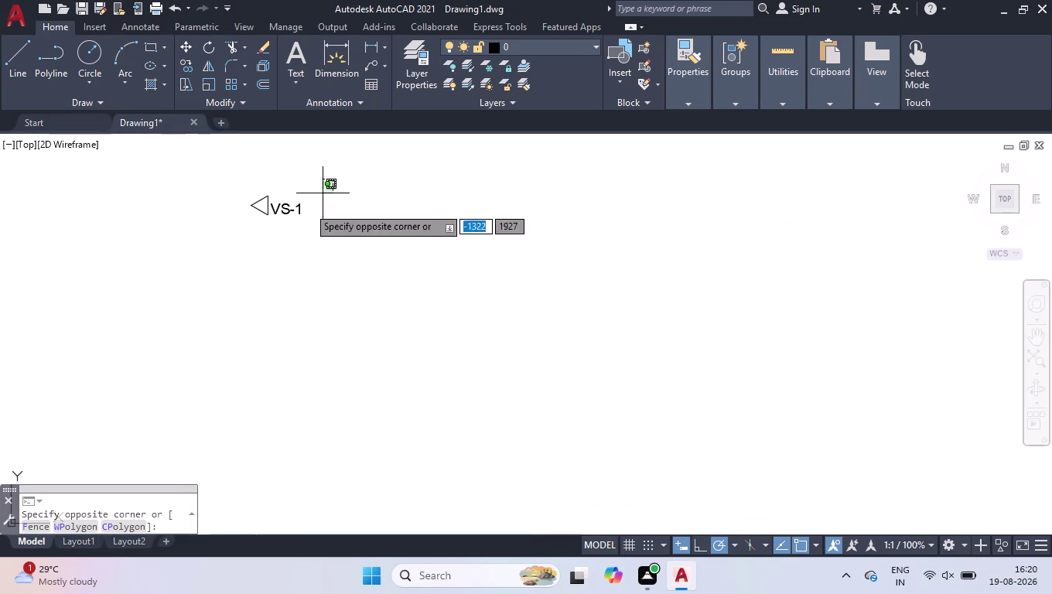
click(331, 196)
click(290, 184)
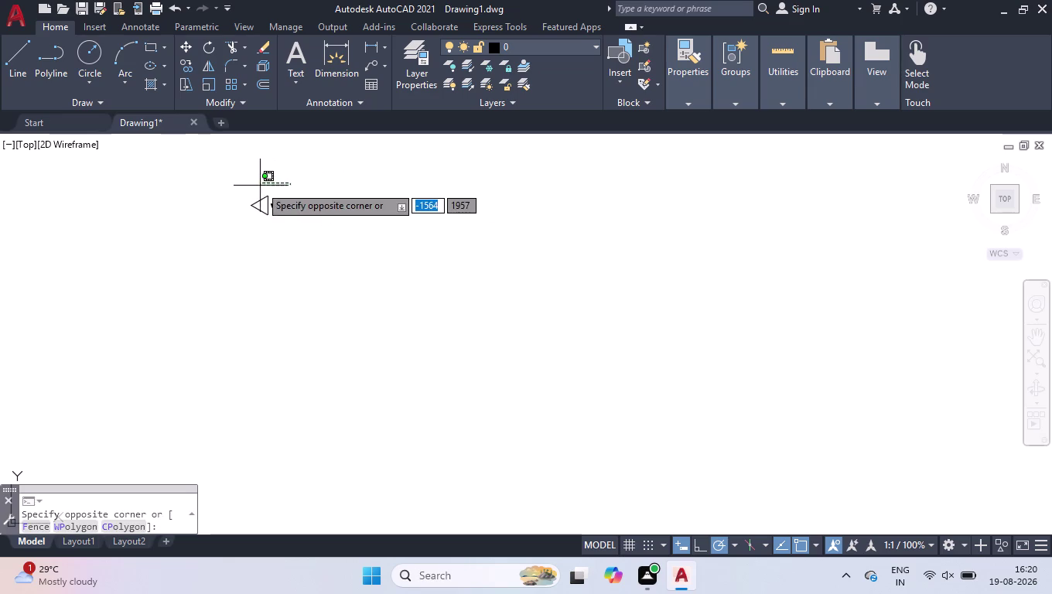
click(250, 200)
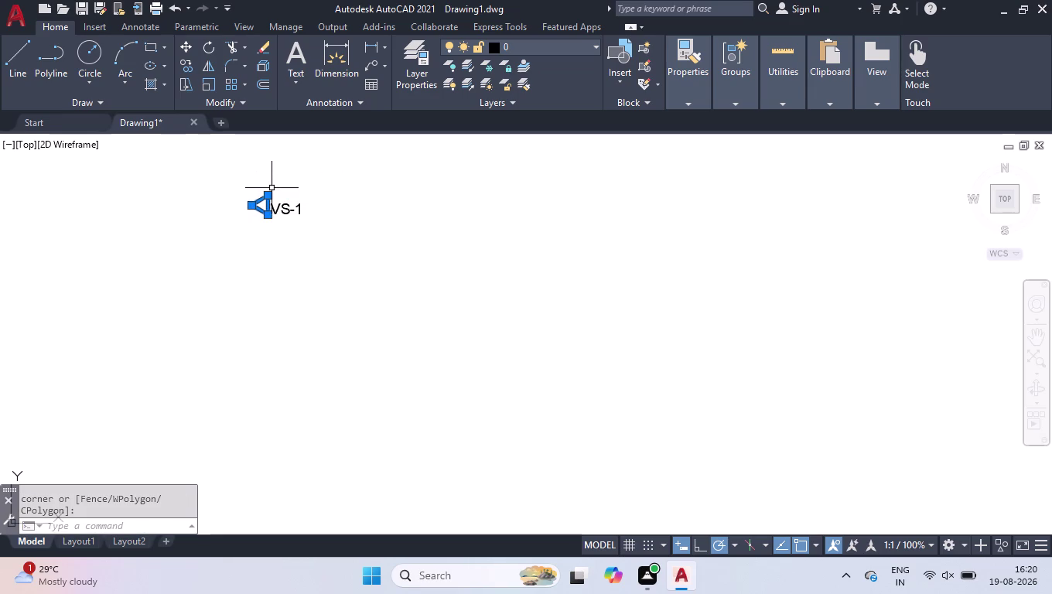
text(RO)
key(Return)
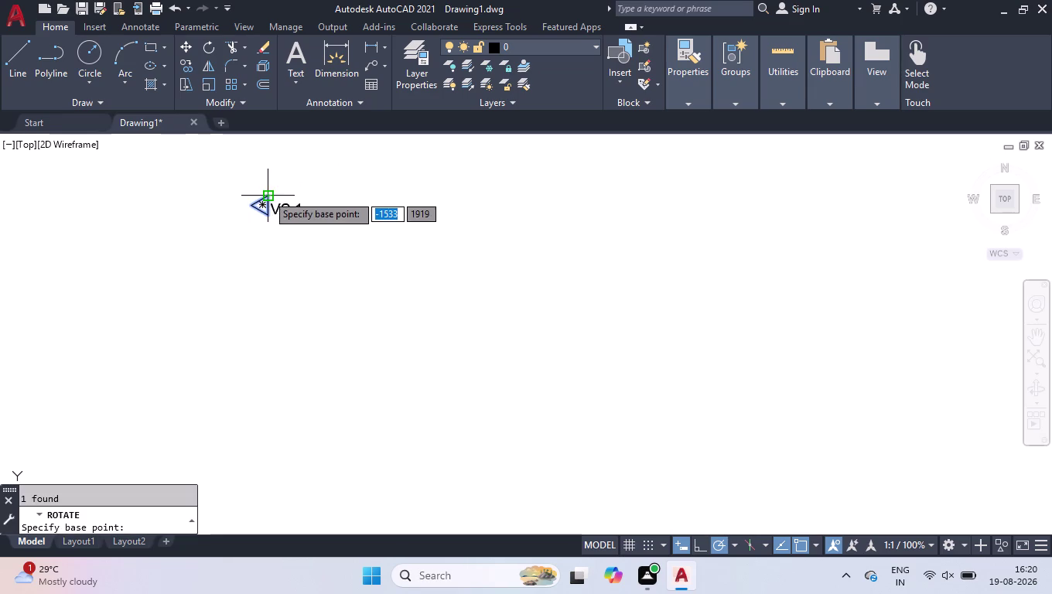
scroll(up, 3)
click(227, 221)
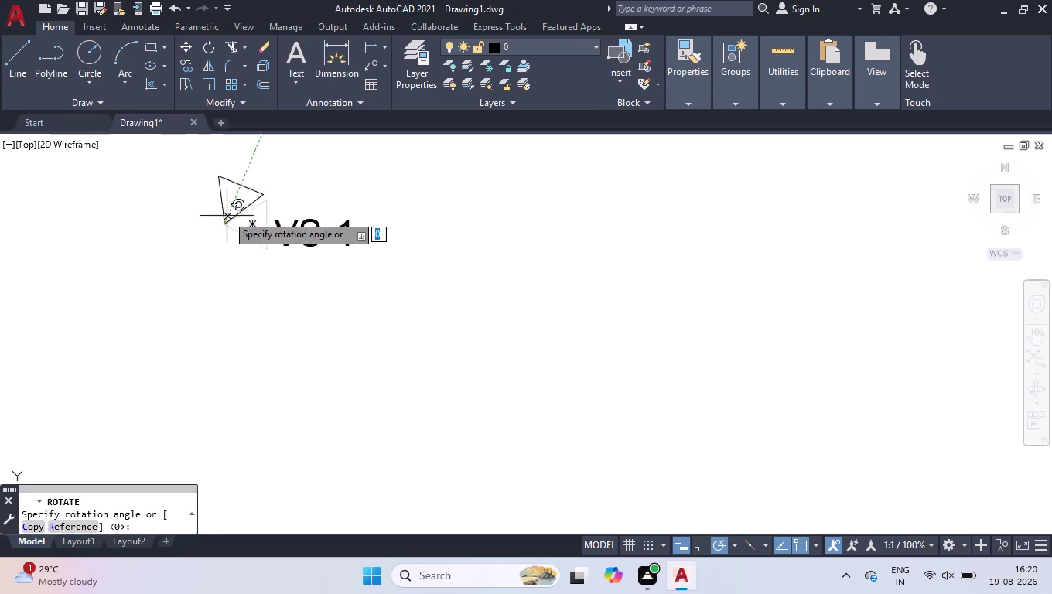
click(225, 277)
Move the VS-1 label below the triangle.
click(380, 206)
click(311, 250)
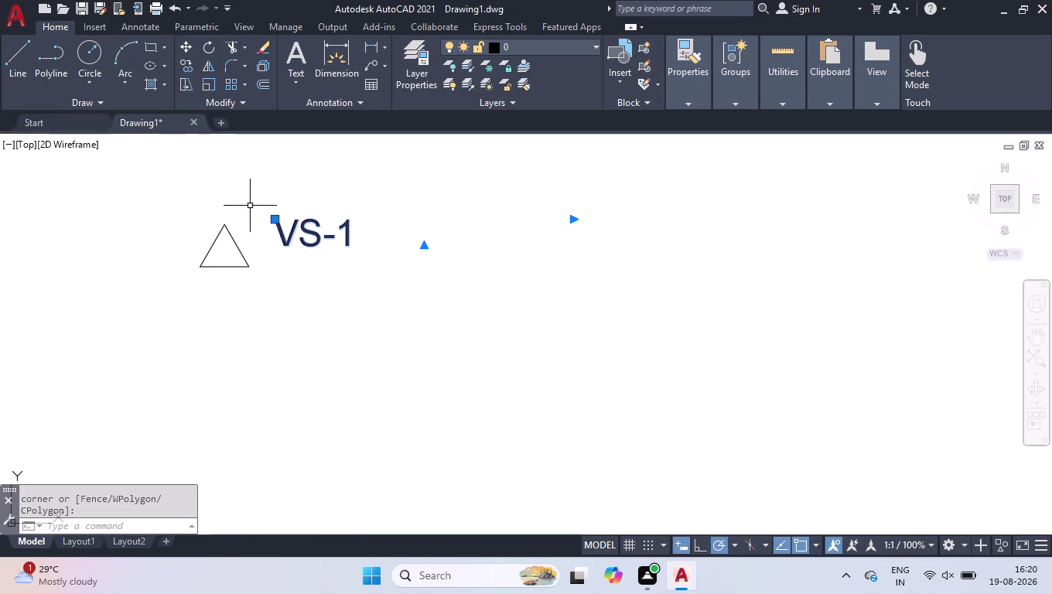
click(277, 222)
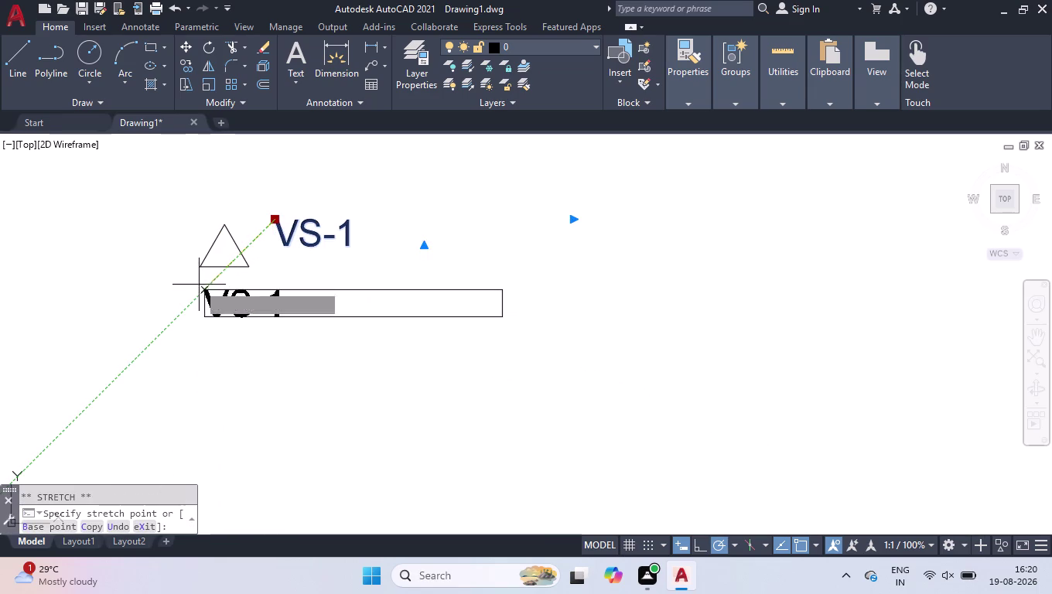
click(194, 283)
Move the triangle and its label under the upper storage cabinet.
click(330, 209)
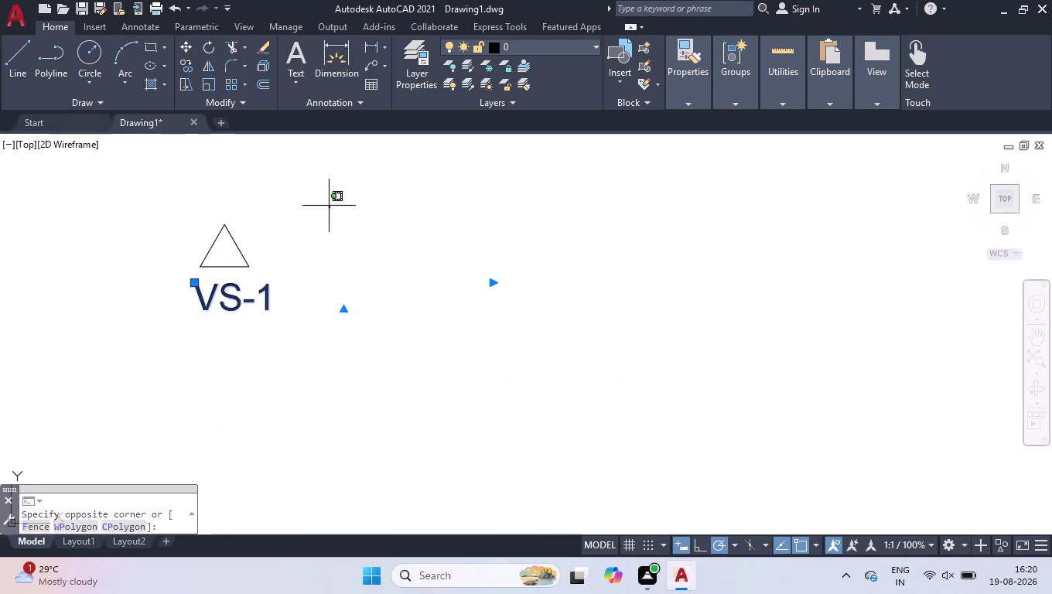
click(148, 326)
click(360, 203)
click(163, 317)
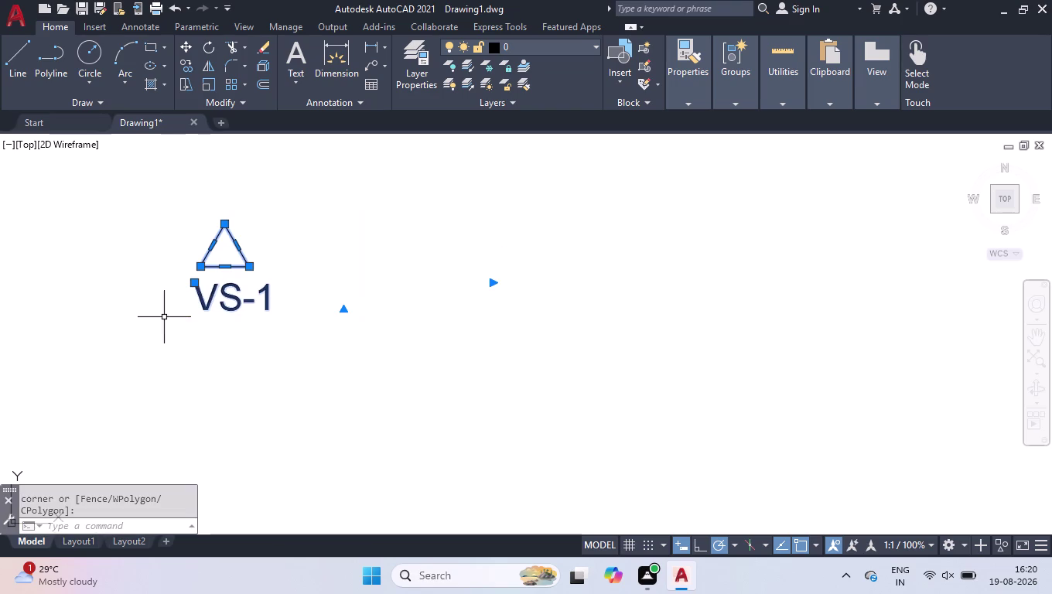
text(MOV)
key(Return)
click(228, 224)
scroll(down, 3)
scroll(down, 3)
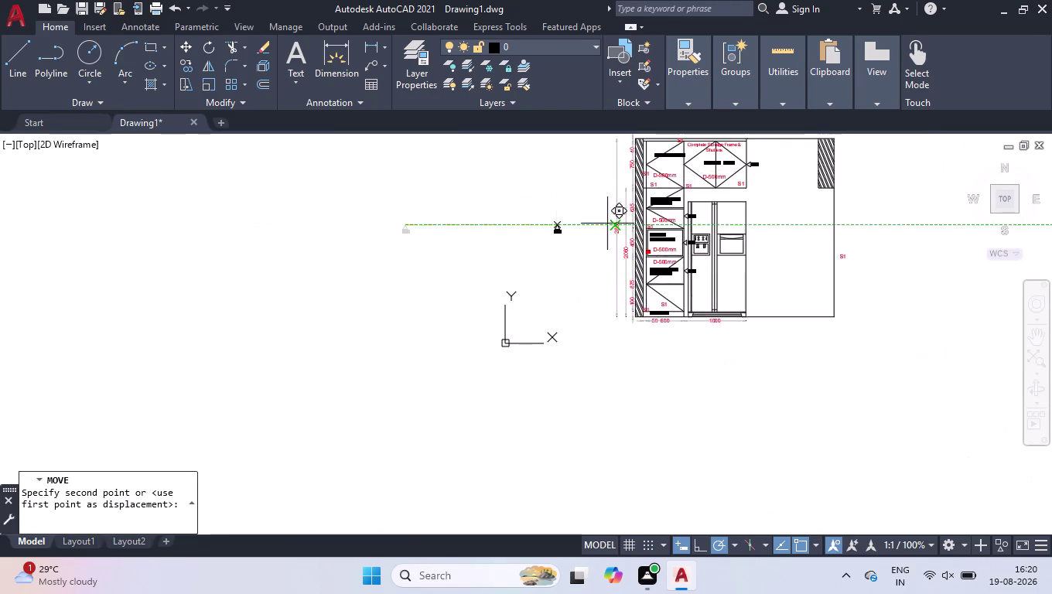
scroll(up, 3)
scroll(up, 3)
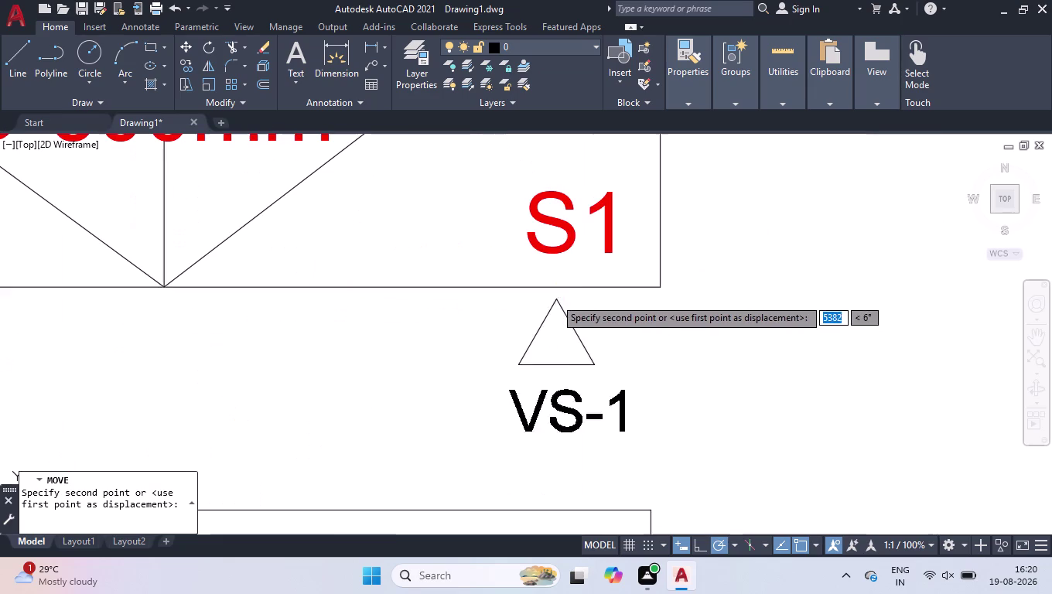
click(325, 289)
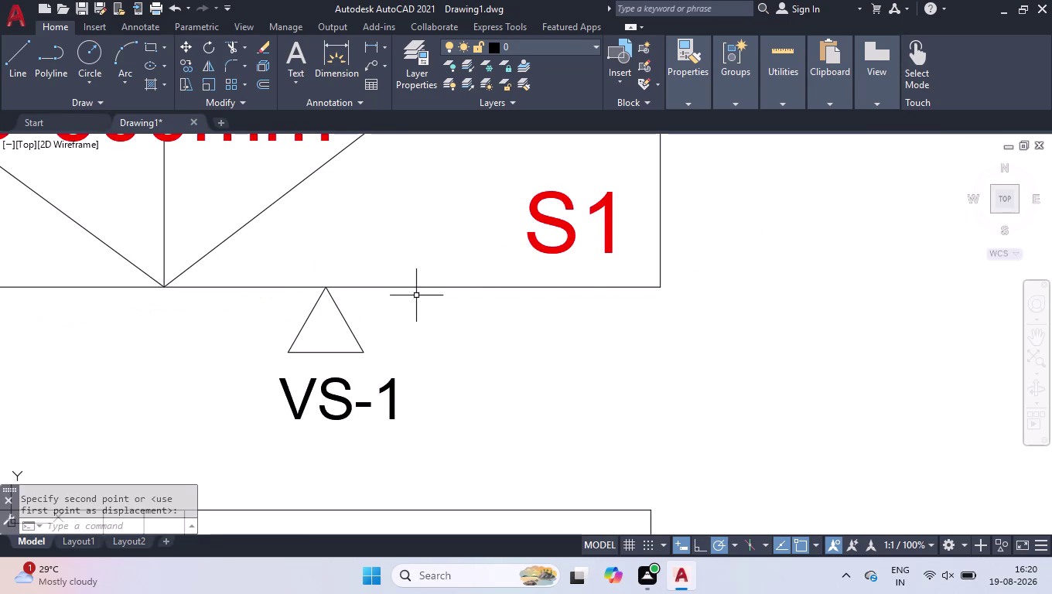
scroll(down, 3)
scroll(down, 3)
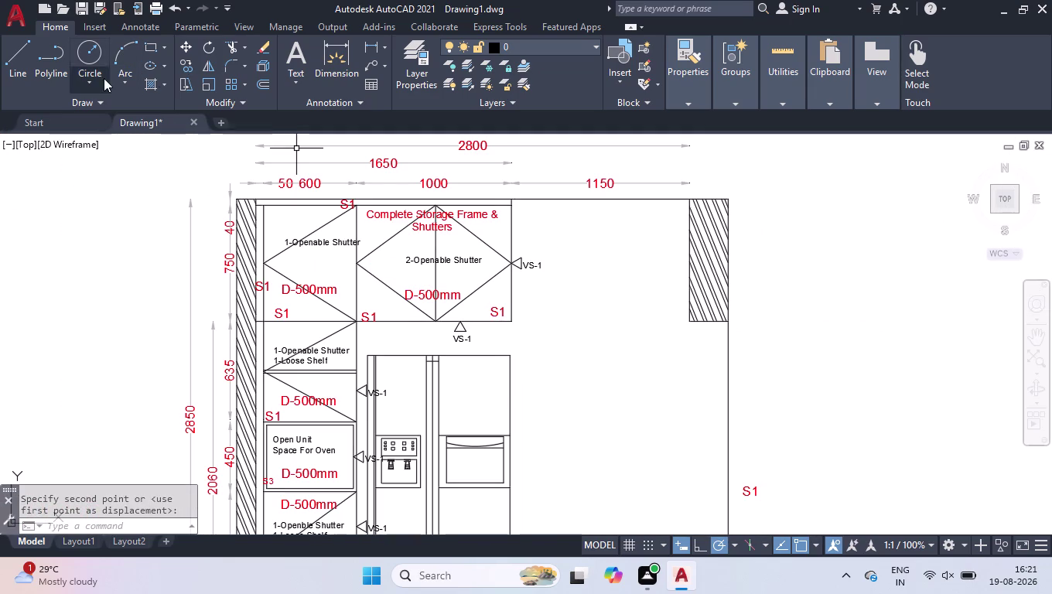
Start a hatch with Red colour and the SOLID pattern.
click(152, 88)
click(444, 65)
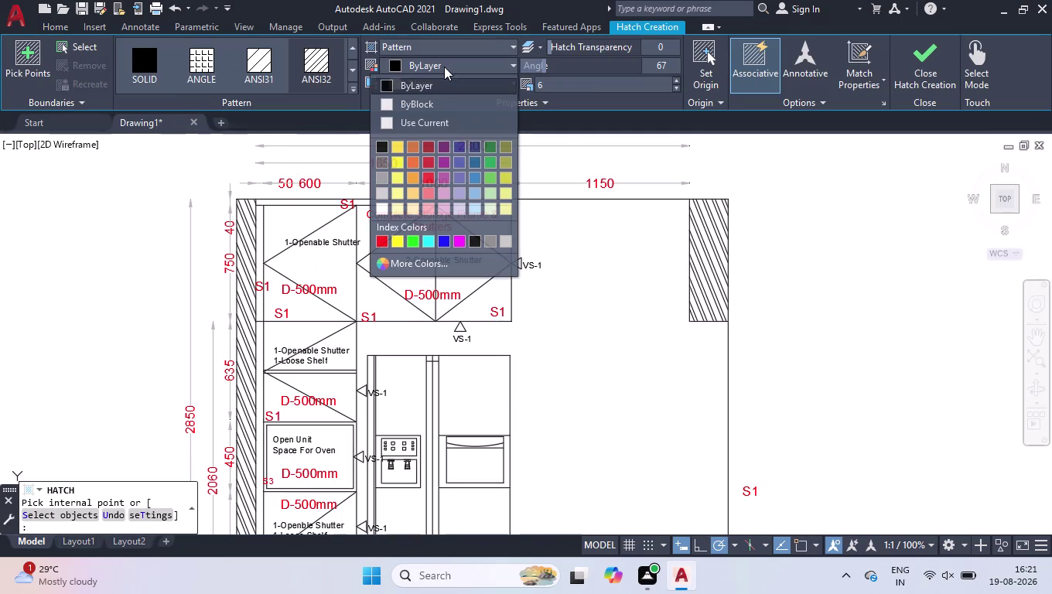
click(382, 237)
click(137, 66)
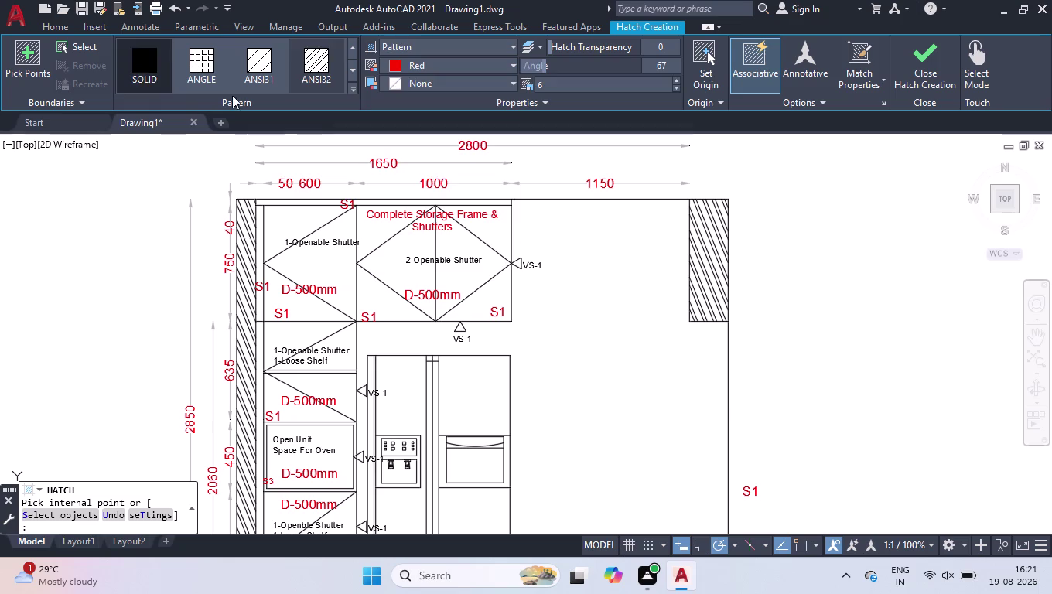
click(517, 264)
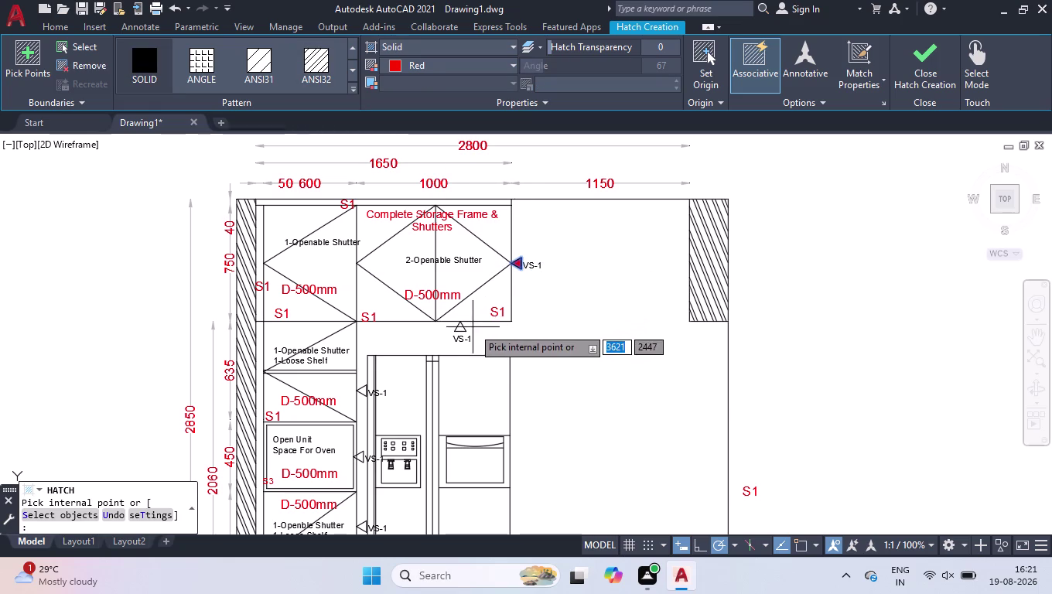
Fill the VS-1 triangles beside the two-shutter cabinet and upper shelf unit.
click(460, 327)
scroll(up, 3)
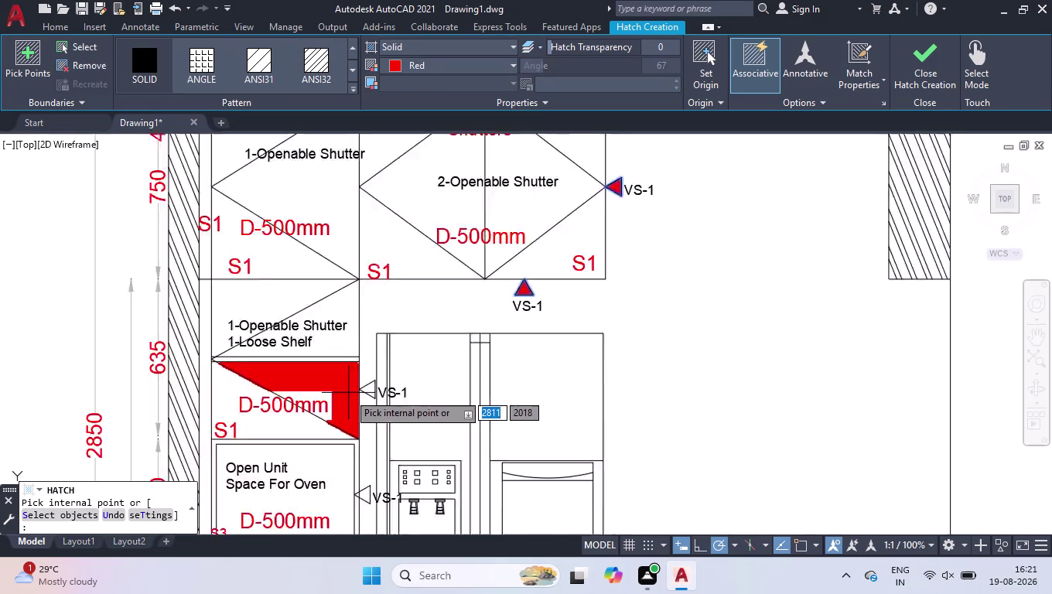
scroll(up, 3)
click(387, 382)
scroll(down, 3)
scroll(down, 3)
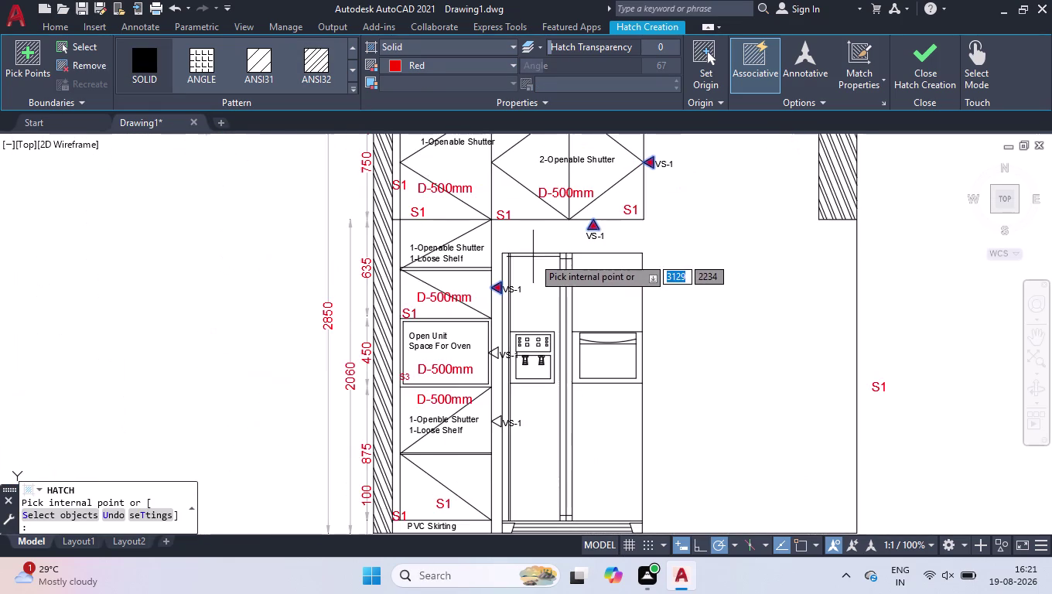
scroll(up, 3)
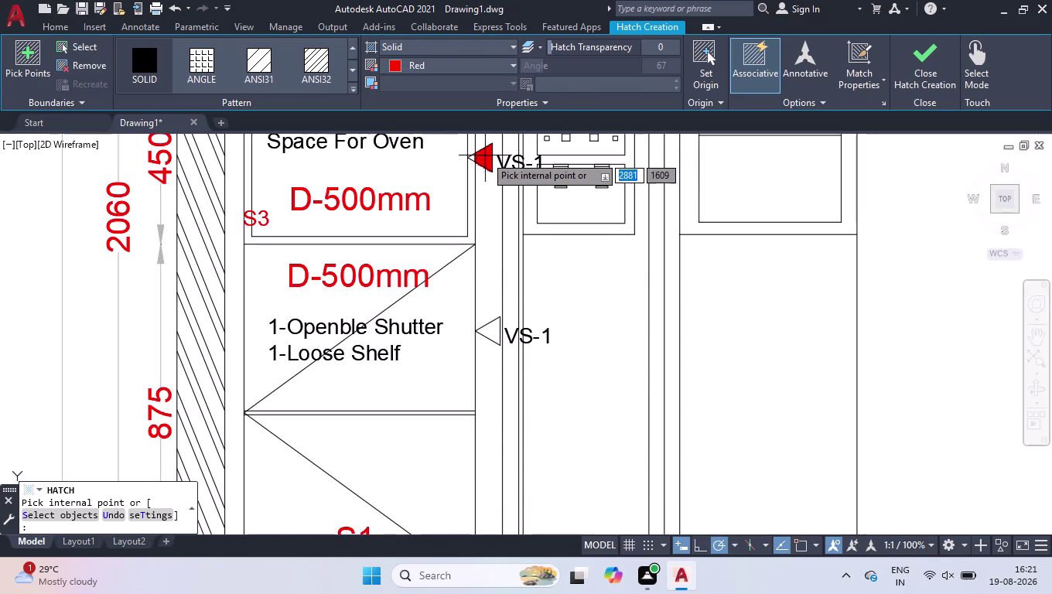
scroll(up, 3)
Fill the triangles beside the oven space and lower shutter, completing the hatch.
click(484, 162)
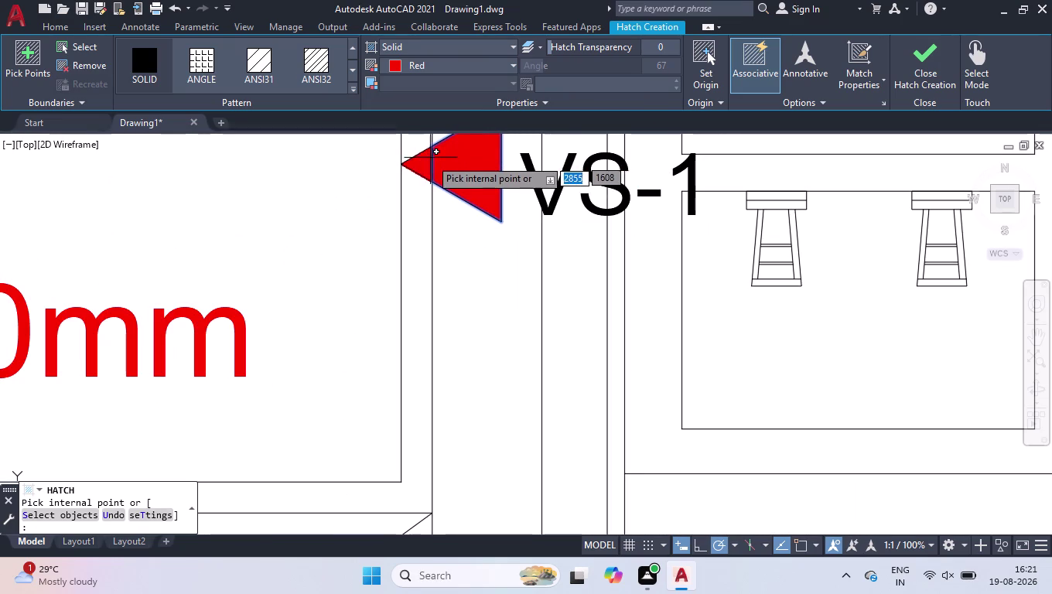
click(421, 160)
scroll(down, 3)
scroll(up, 3)
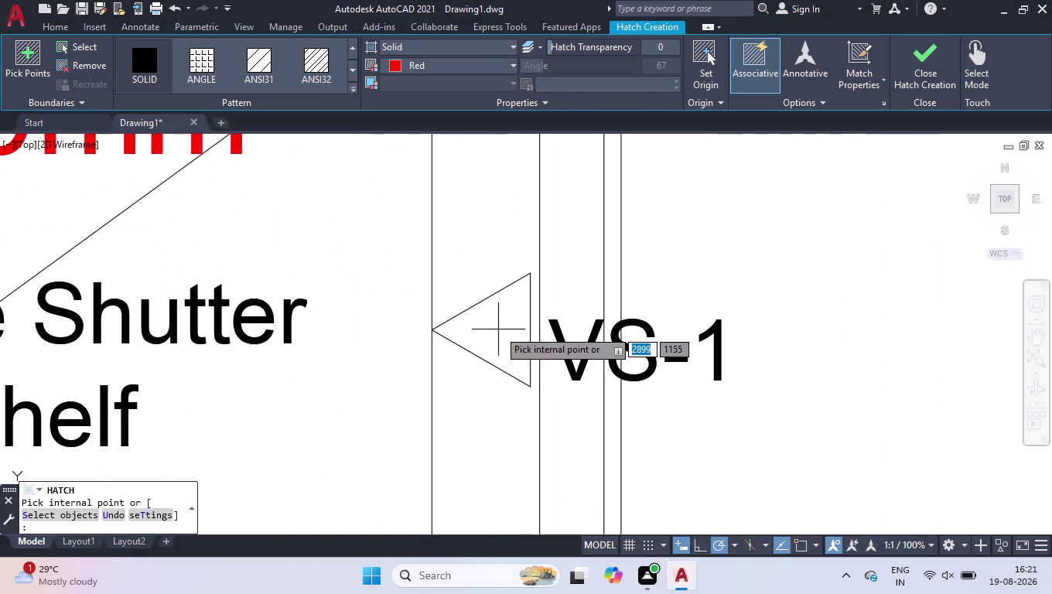
click(499, 329)
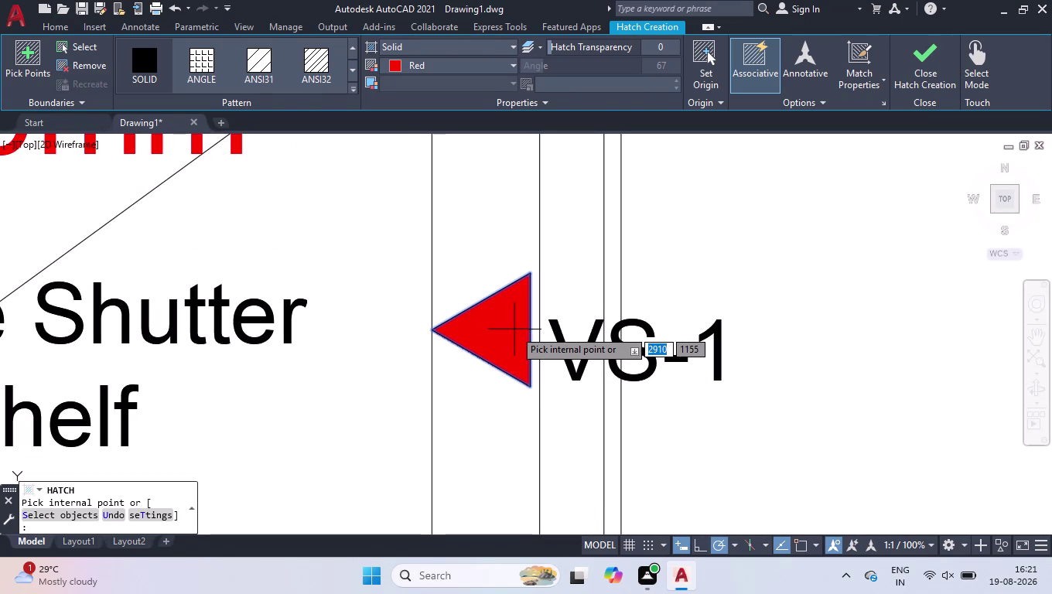
key(Return)
scroll(down, 3)
scroll(down, 3)
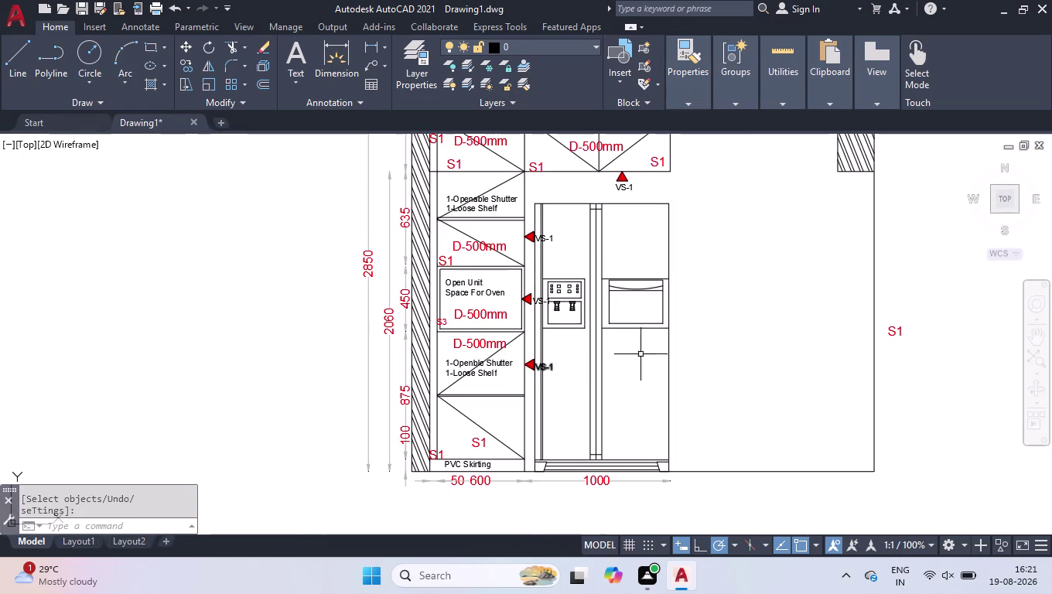
scroll(down, 3)
Delete the stray object to the right of the elevation and hide the interface.
click(826, 343)
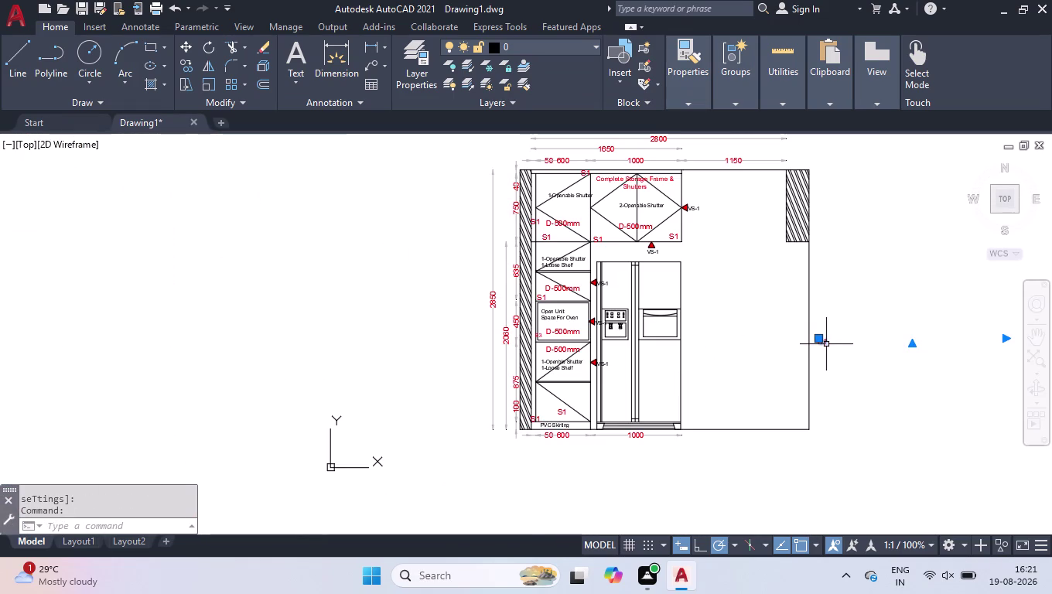
key(Delete)
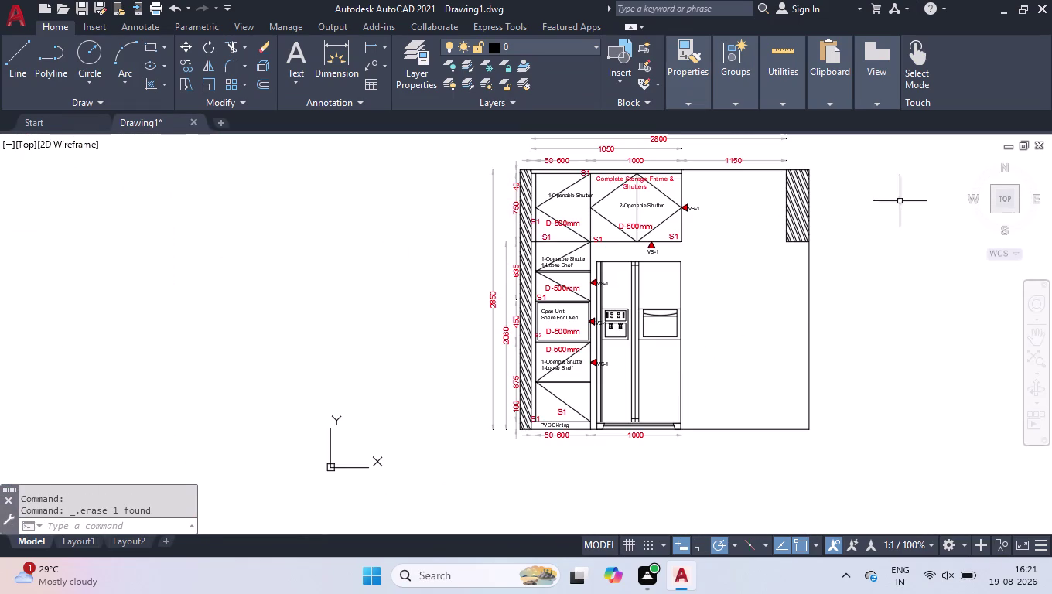
key(ctrl+0)
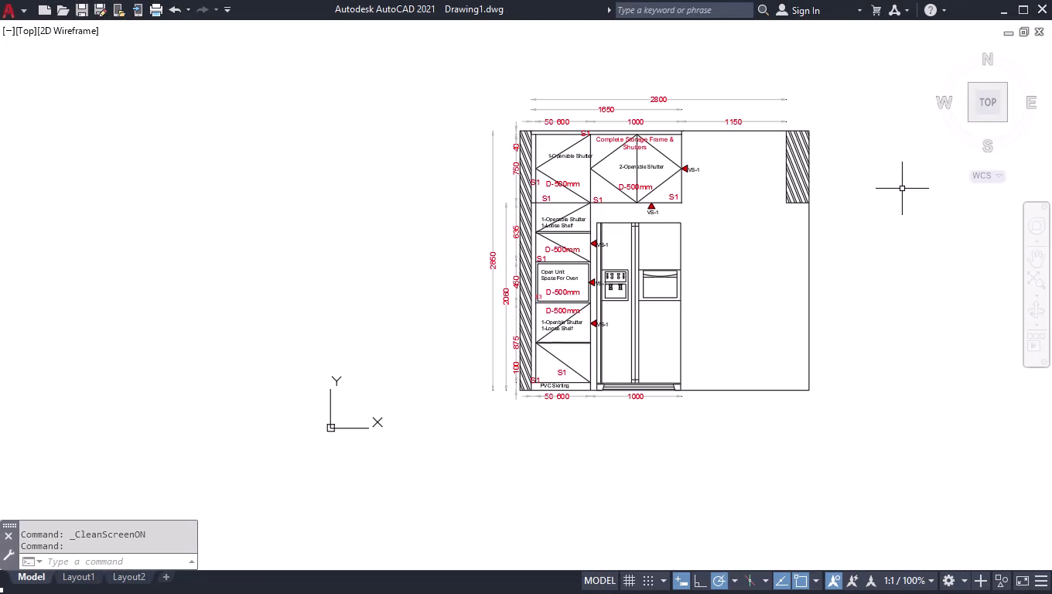
click(983, 100)
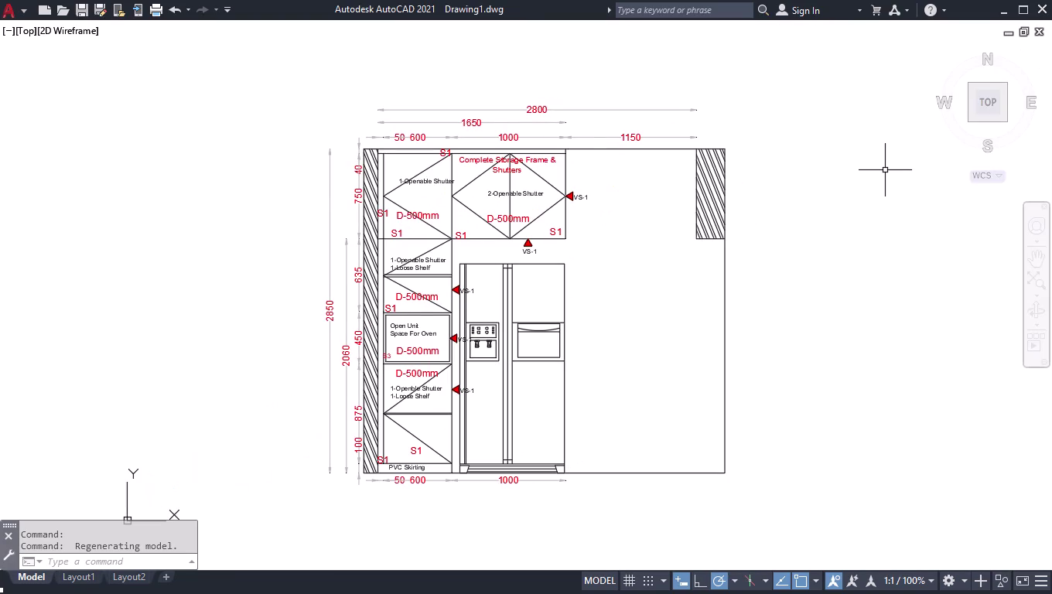
Copy the Complete Storage Frame & Shutters note with CO to a spot below the elevation.
click(506, 161)
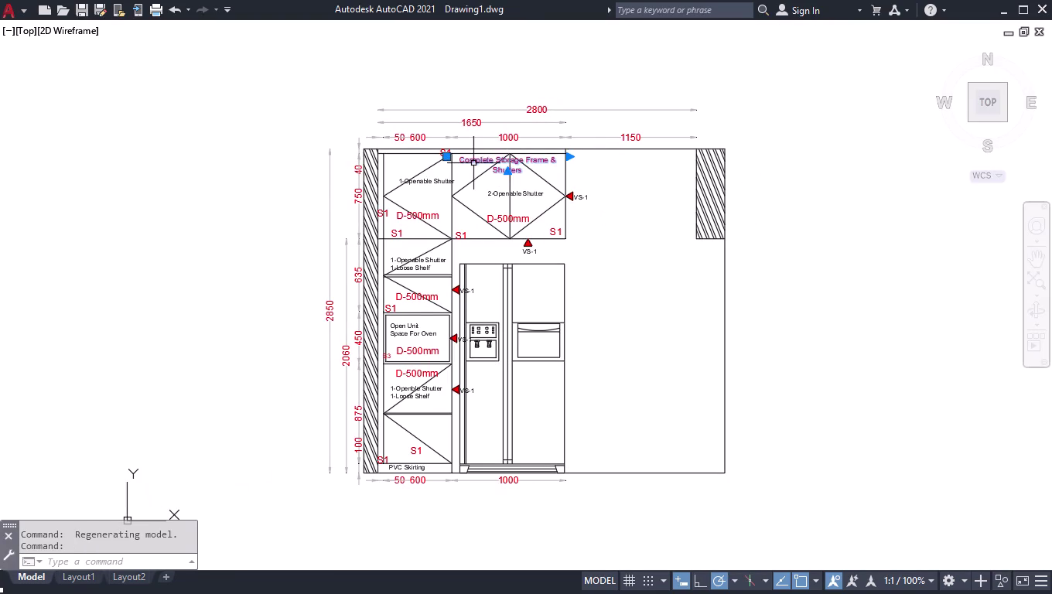
text(CO)
key(Return)
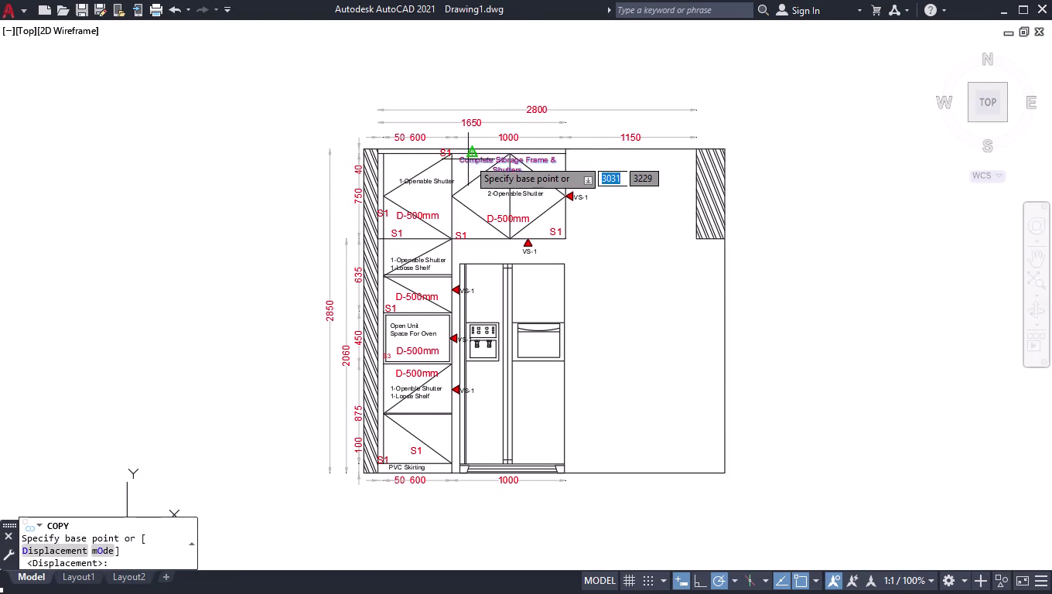
click(468, 159)
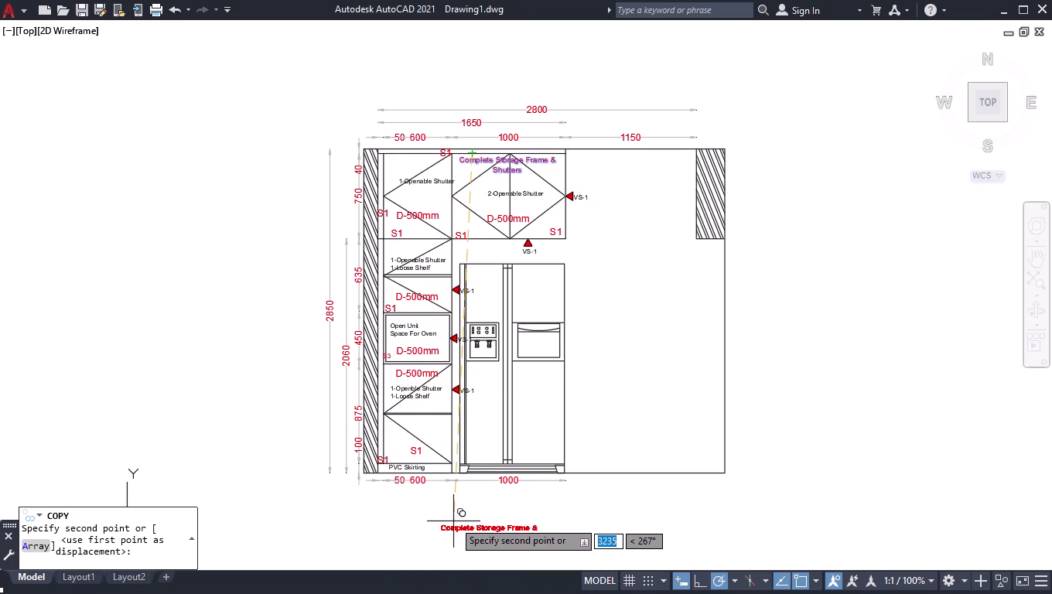
click(453, 520)
key(Return)
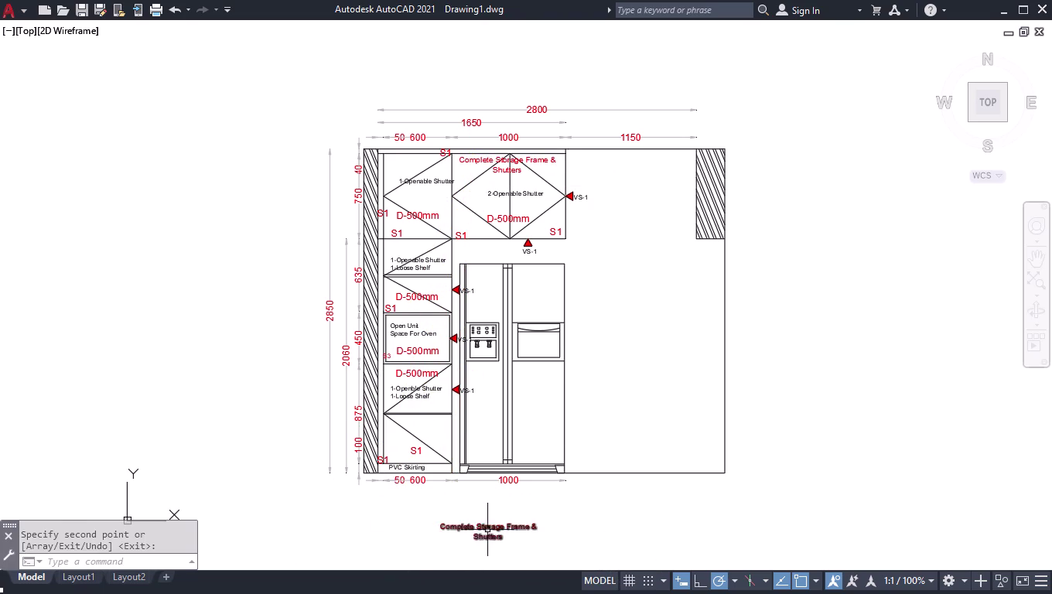
Open the copied note, leave it unchanged, and restore the full interface.
double_click(487, 530)
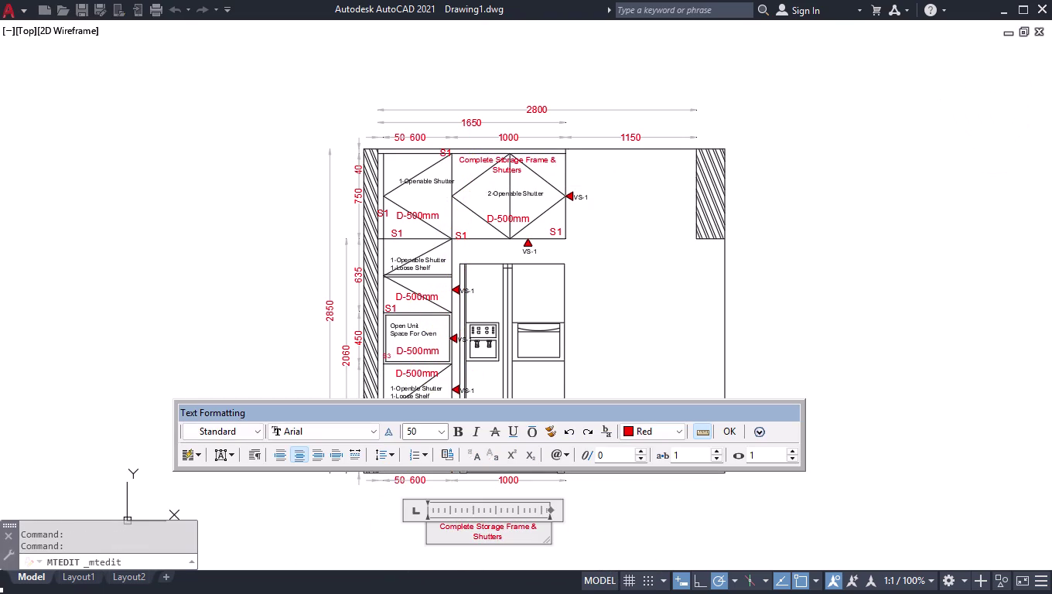
key(ctrl+0)
click(645, 526)
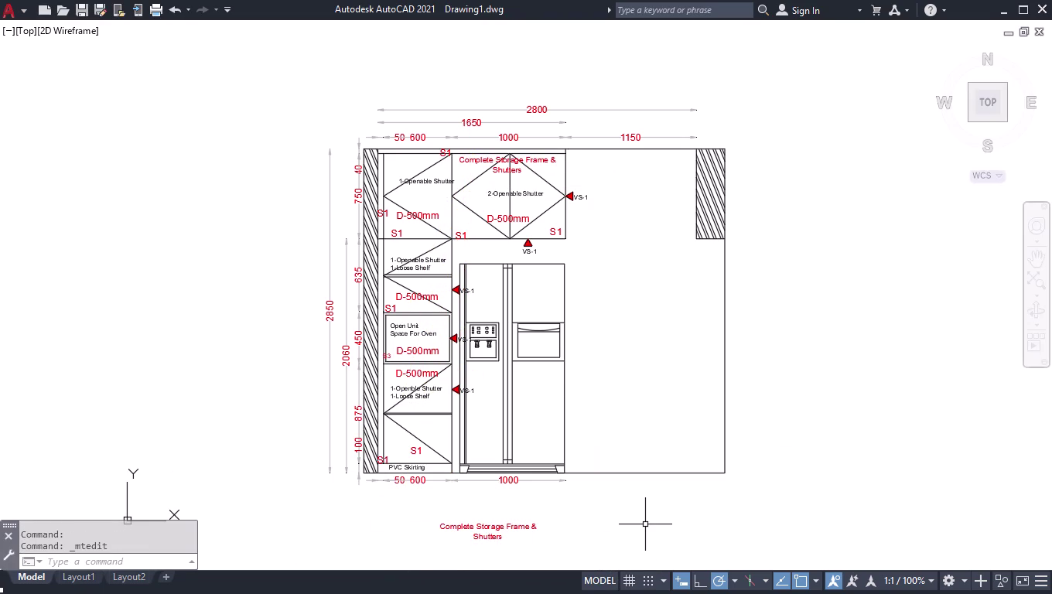
key(ctrl+0)
scroll(down, 3)
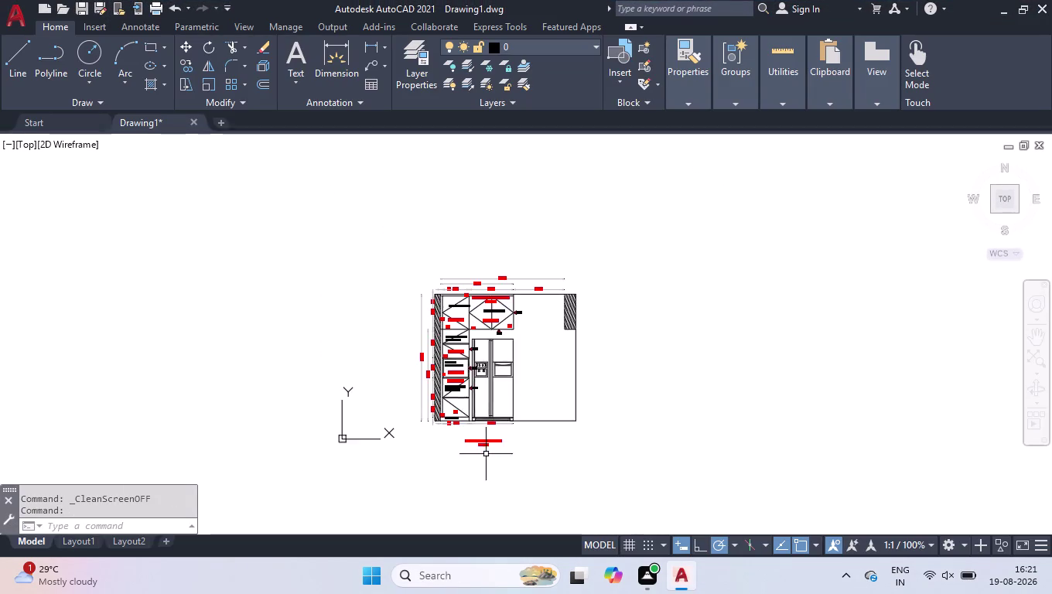
Open the copied note in the editor and set its text height to 150.
scroll(up, 3)
scroll(up, 3)
double_click(467, 396)
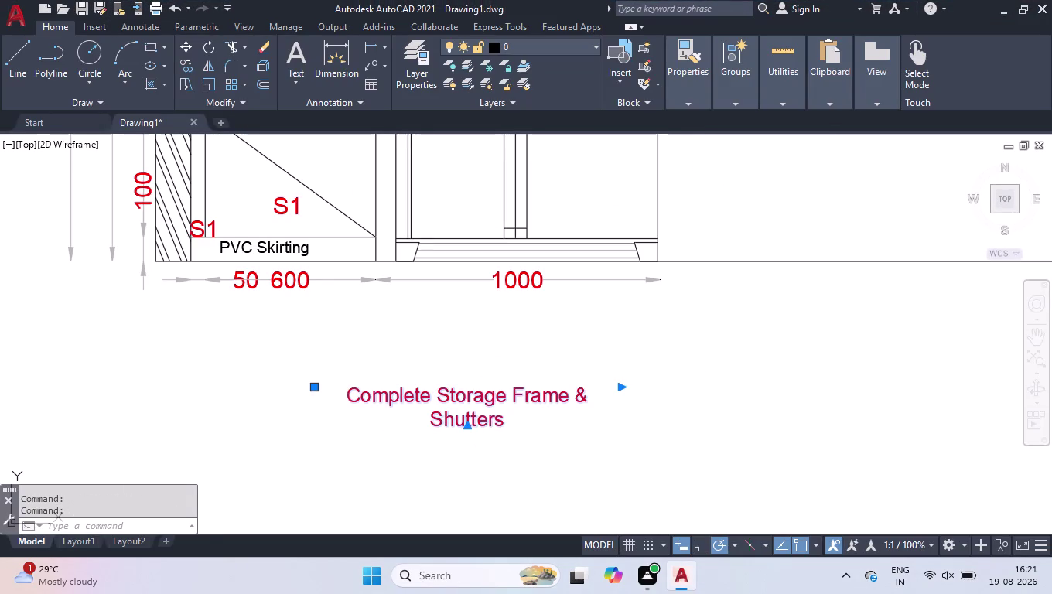
drag(124, 67, 16, 73)
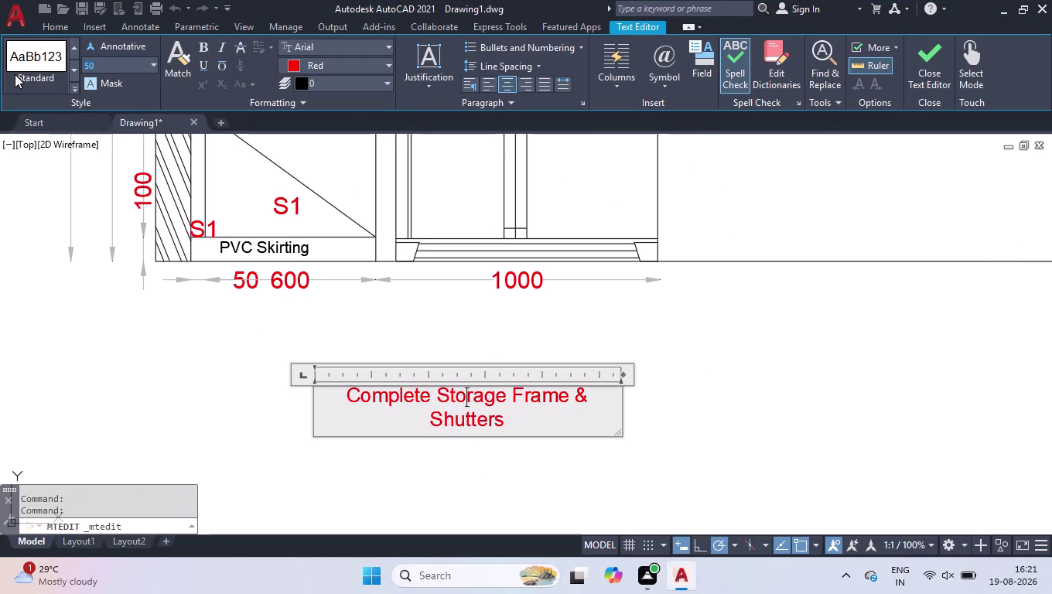
text(150)
key(Return)
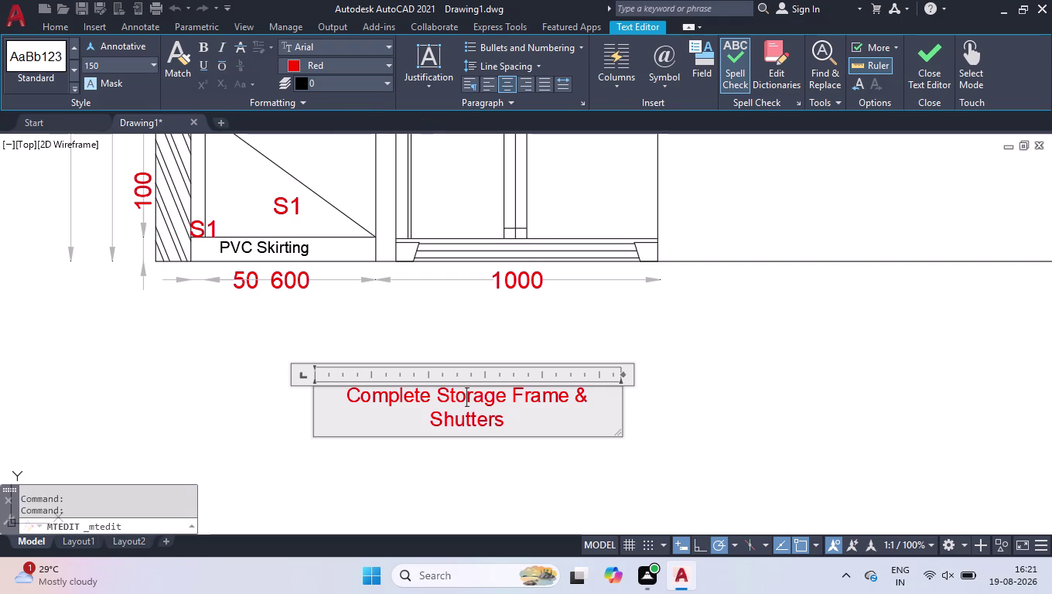
Clear the note's old Complete Storage Frame & Shutters wording.
drag(533, 411, 332, 378)
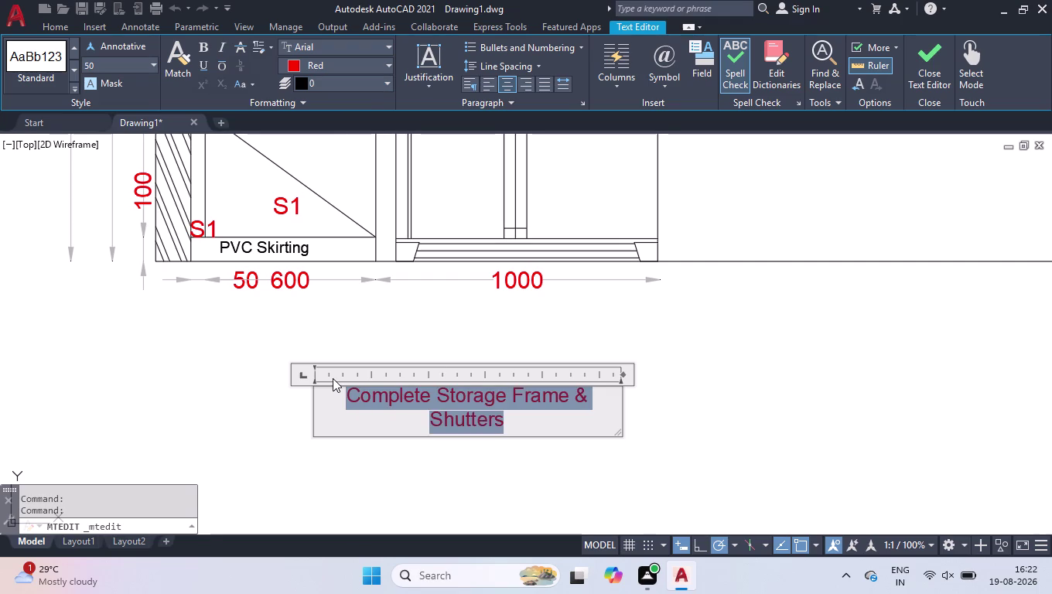
key(k)
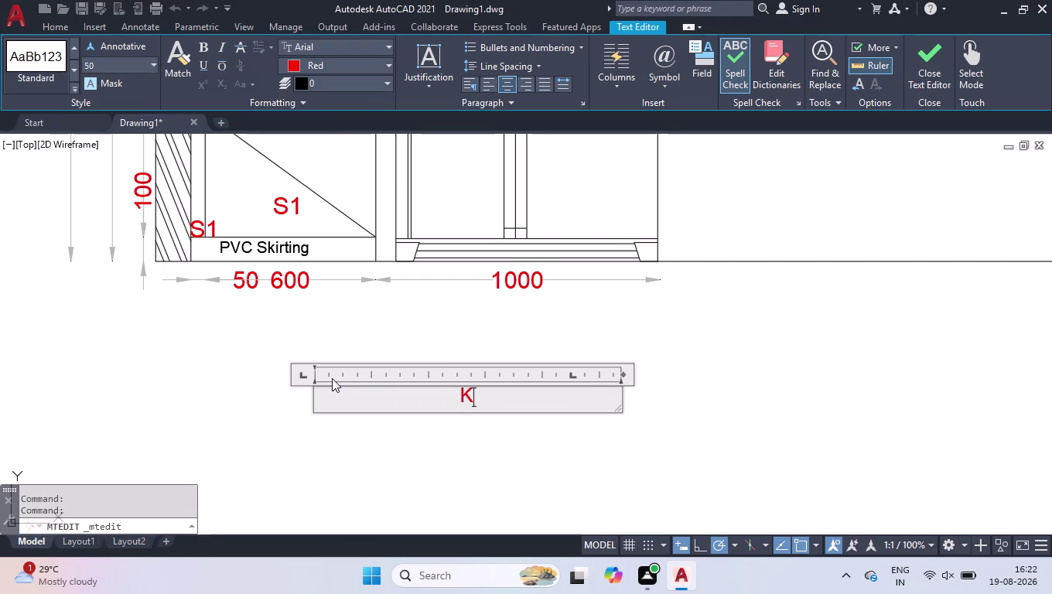
key(i)
drag(486, 398, 361, 381)
key(BackSpace)
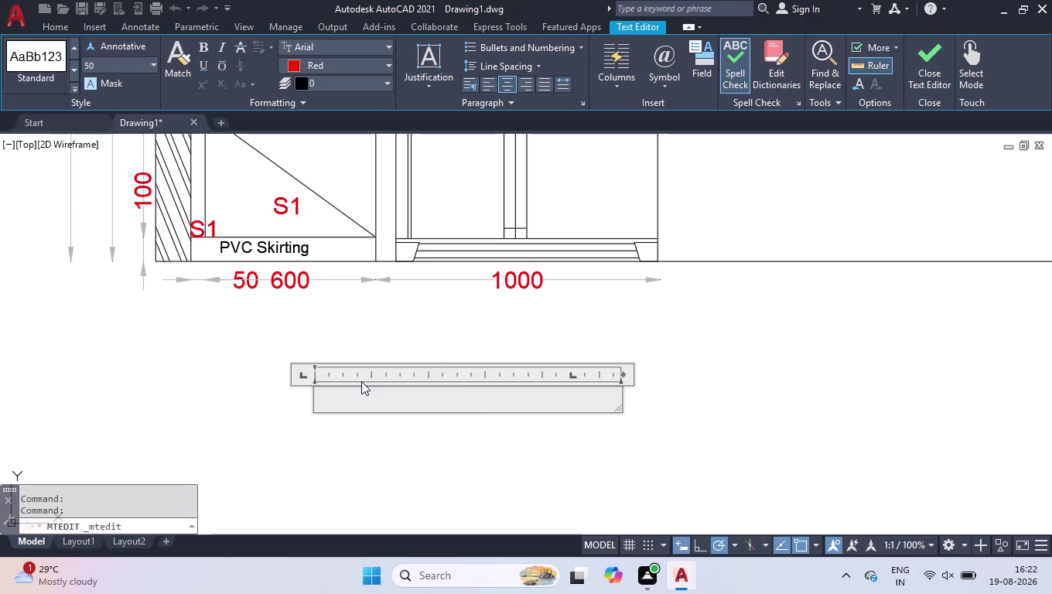
Reapply the 150 text height and place the cursor in the empty note.
click(109, 66)
text(1)
text(50)
click(390, 394)
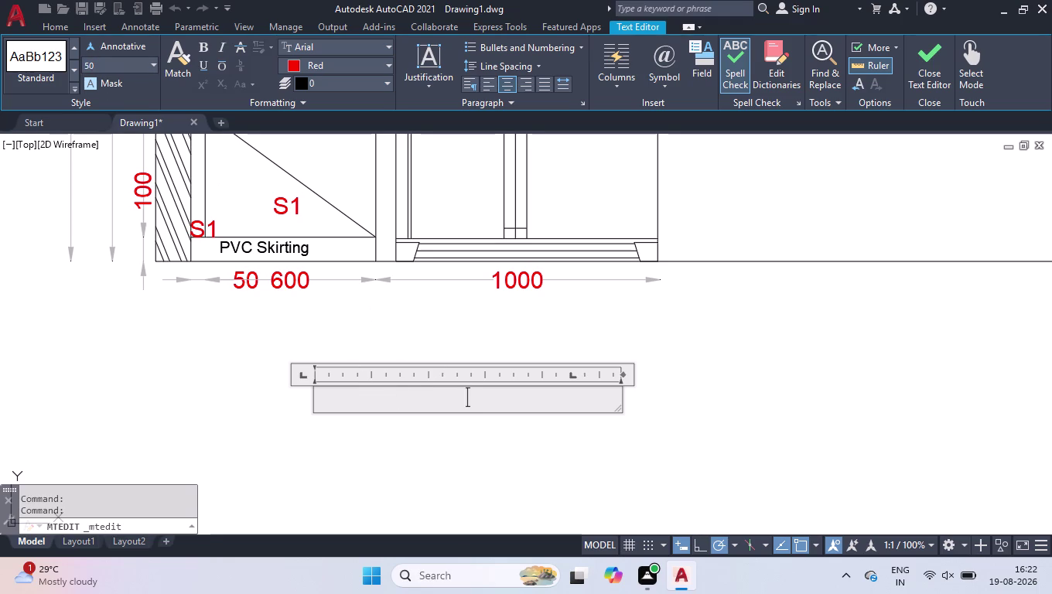
click(128, 63)
click(150, 69)
click(111, 146)
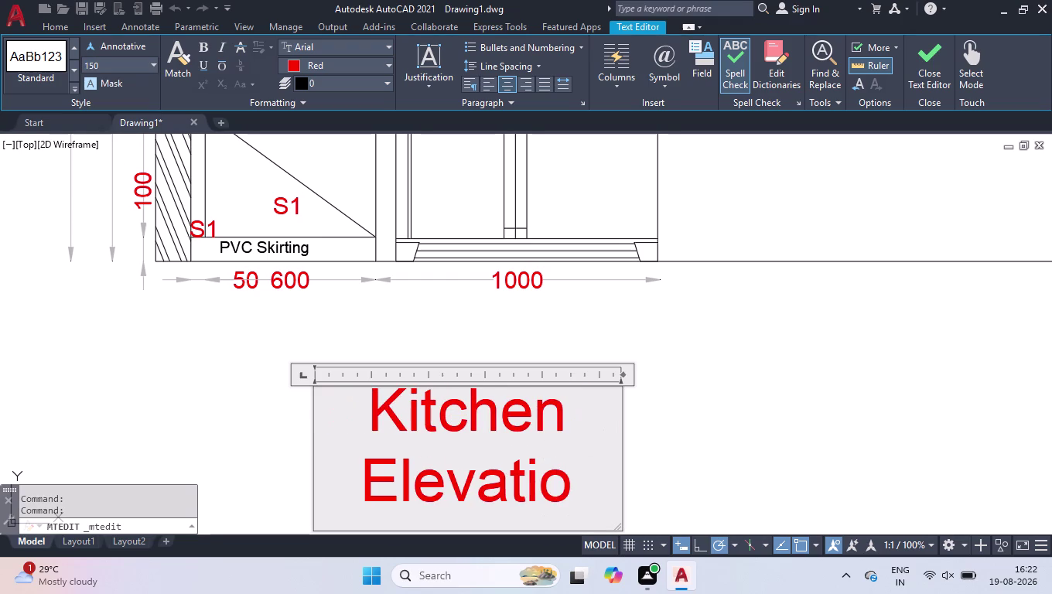
Widen the text box, underline the title and complete it as 'Kitchen Elevation At-C'.
drag(625, 374, 1051, 326)
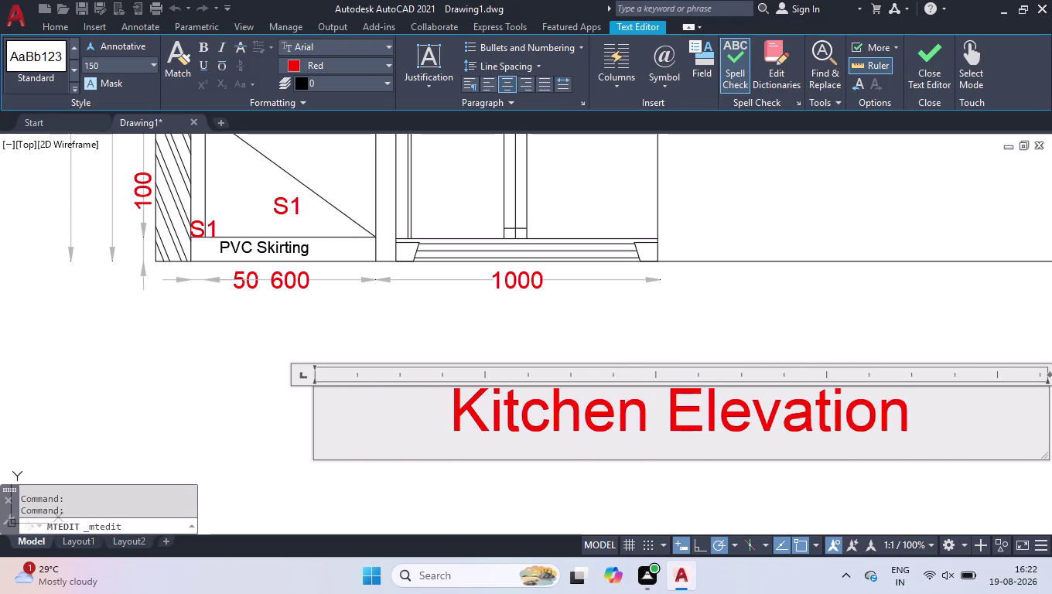
drag(939, 421, 168, 545)
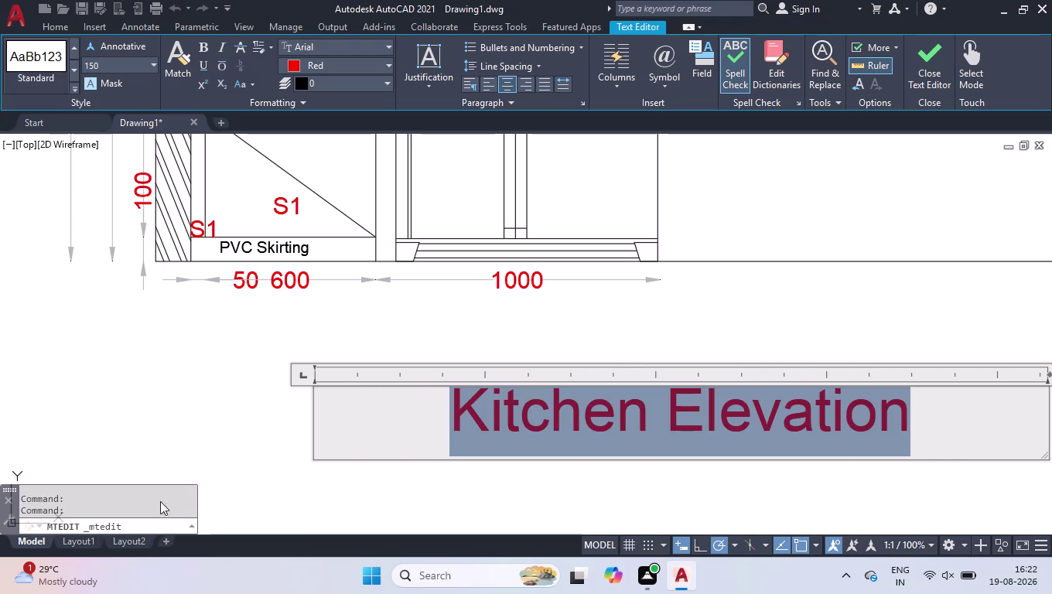
click(201, 62)
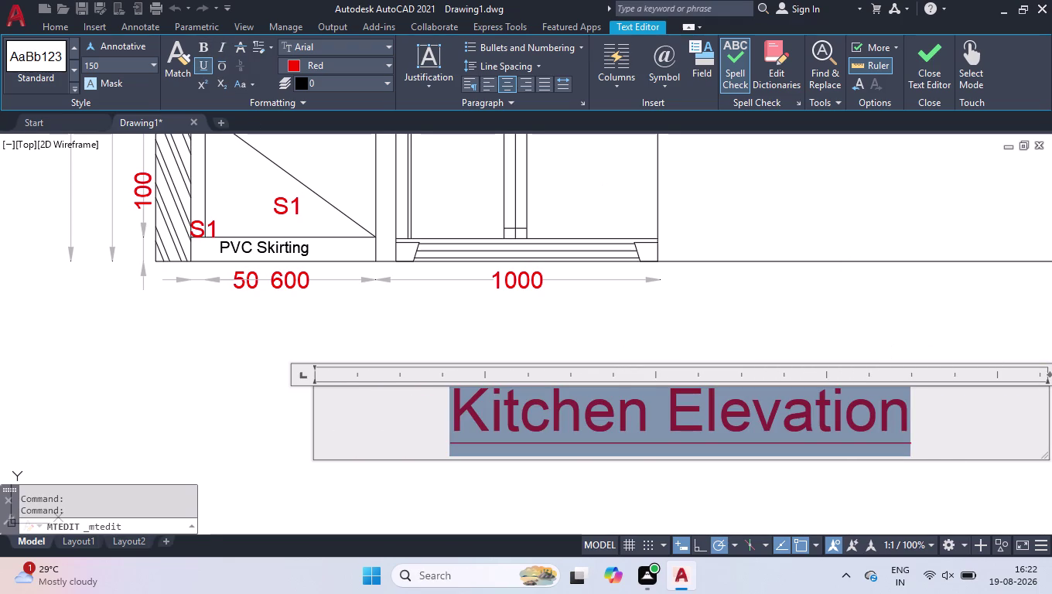
click(924, 413)
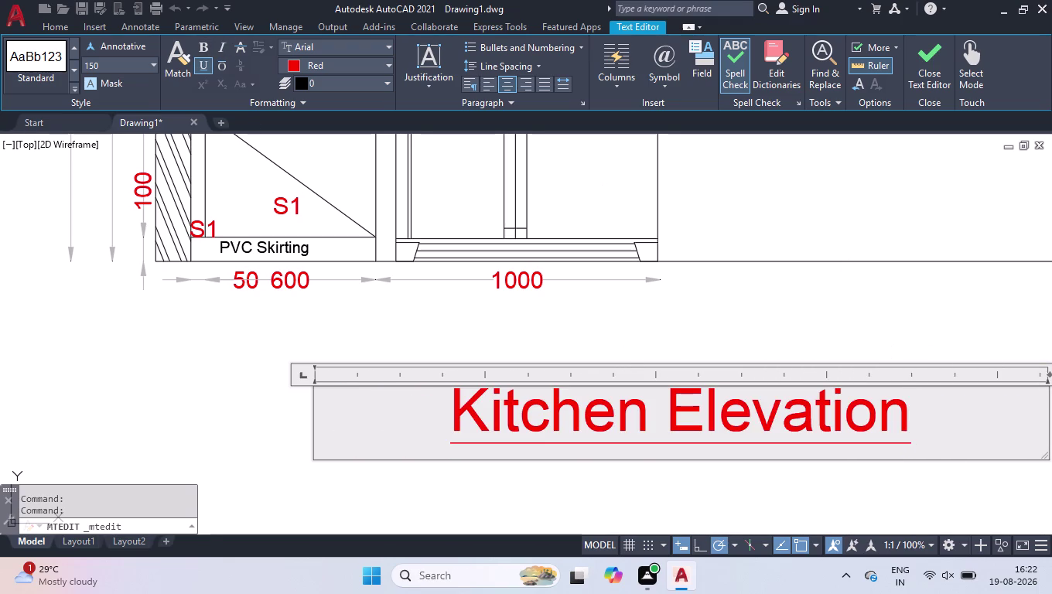
key(space)
text(A)
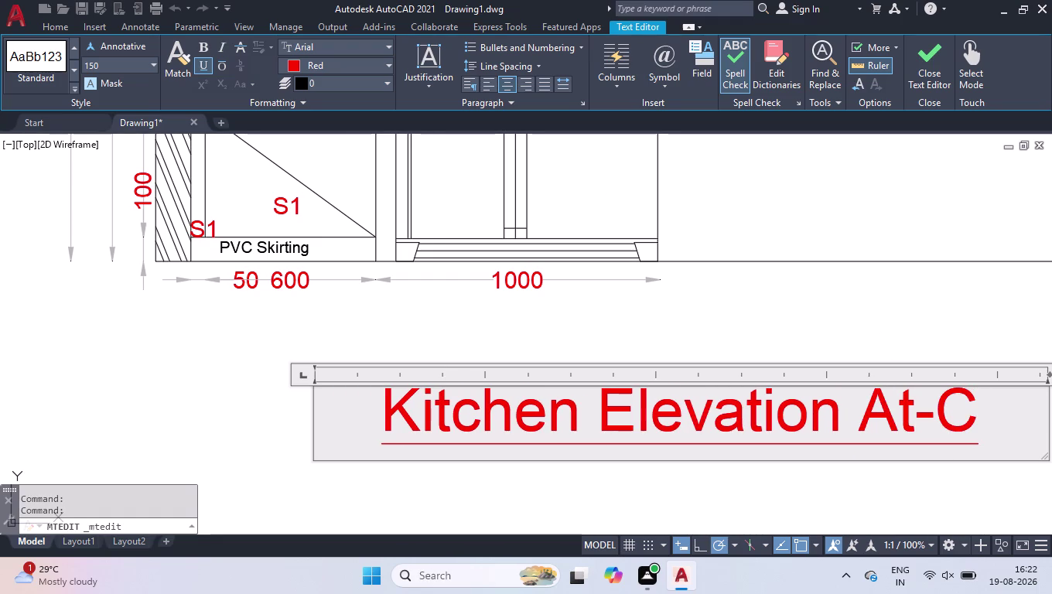
scroll(down, 3)
click(896, 421)
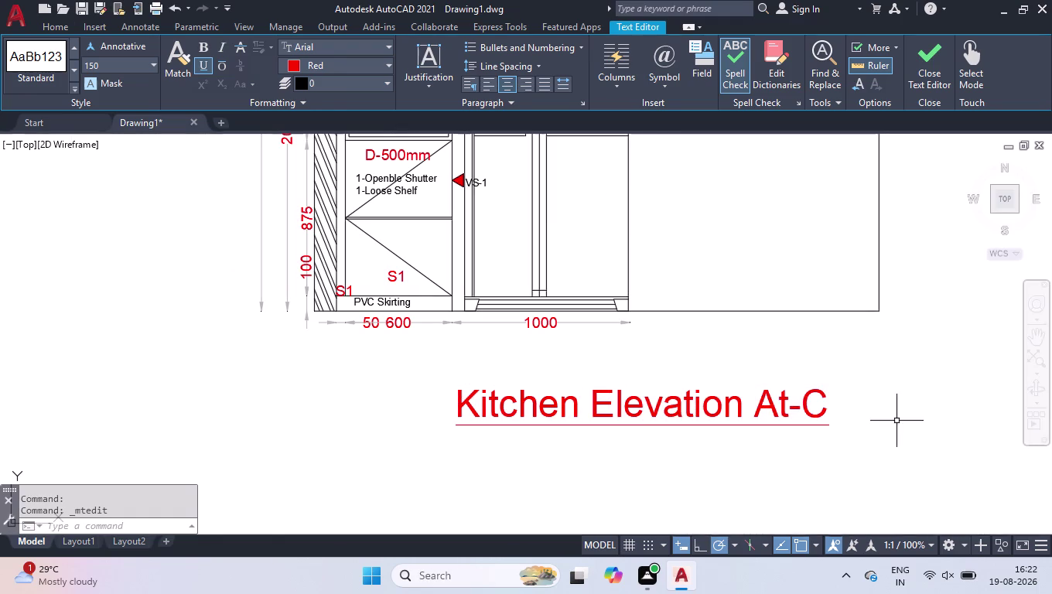
Drag the Kitchen Elevation At-C title to centre it under the elevation, then zoom out.
click(642, 406)
click(412, 389)
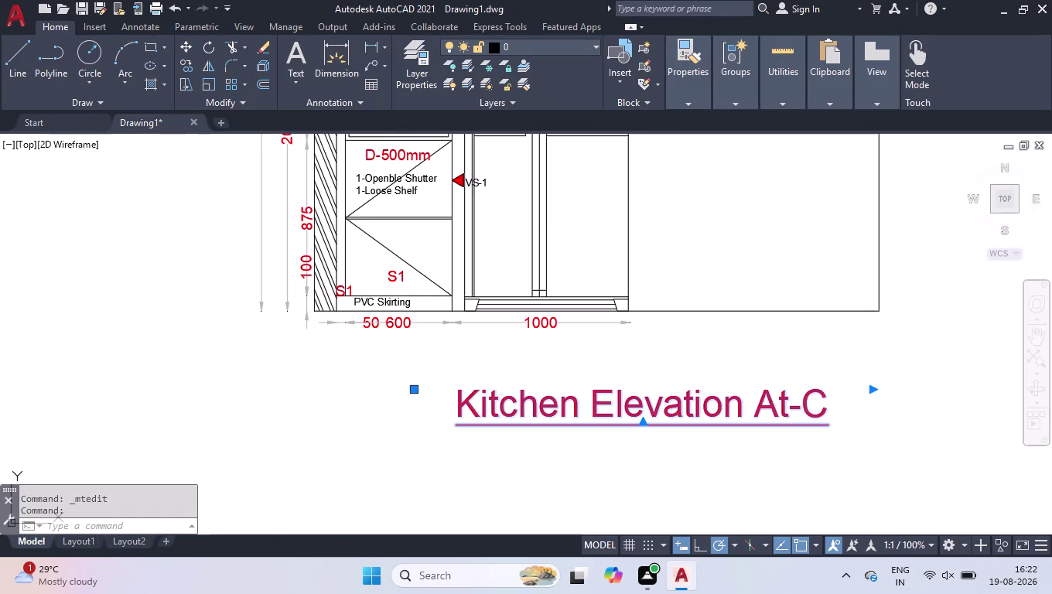
click(354, 362)
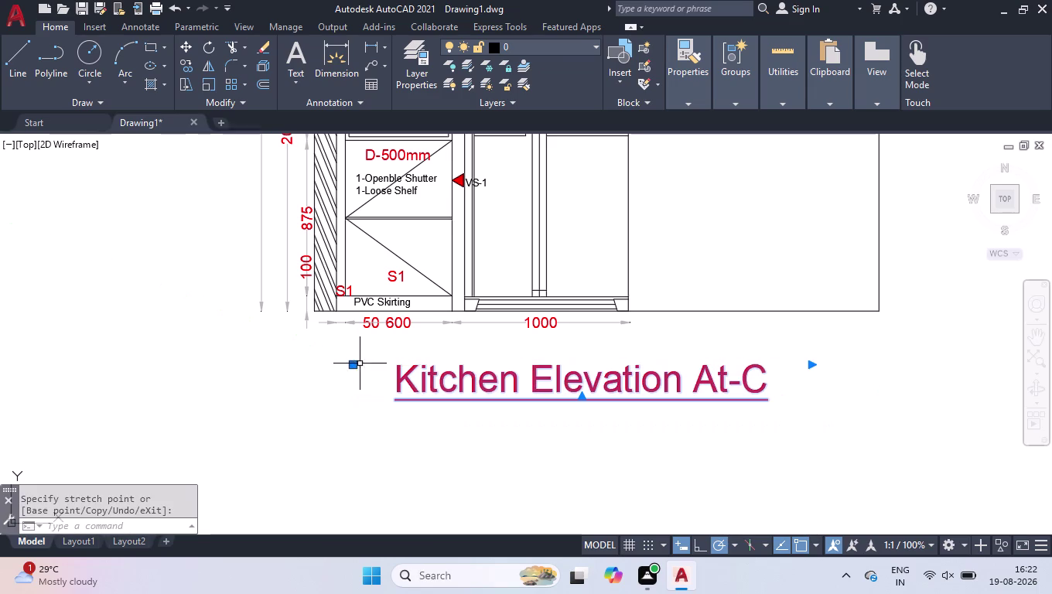
click(604, 361)
click(532, 413)
scroll(down, 3)
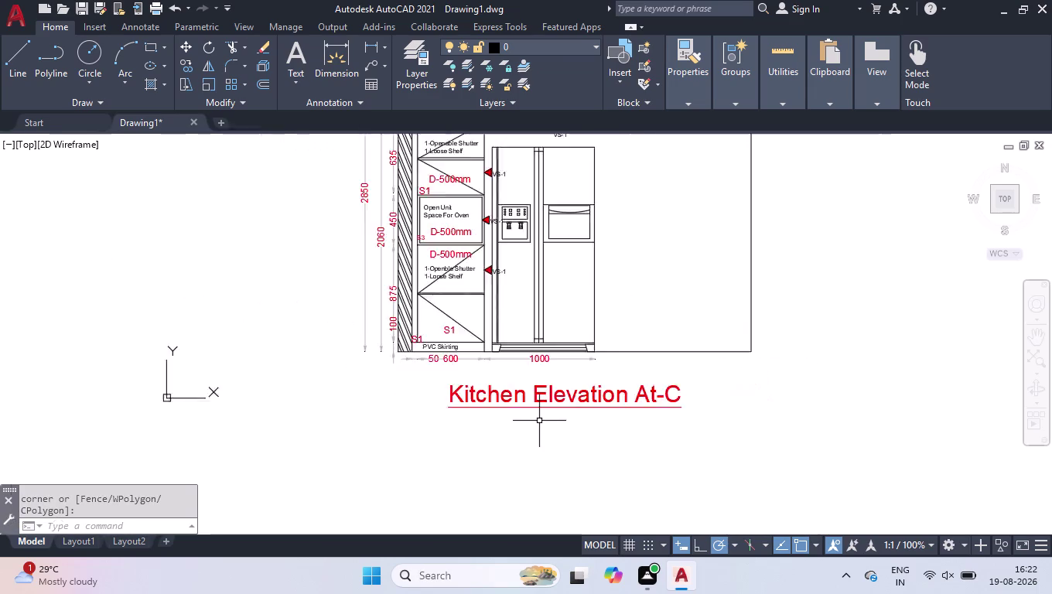
scroll(down, 3)
click(1005, 201)
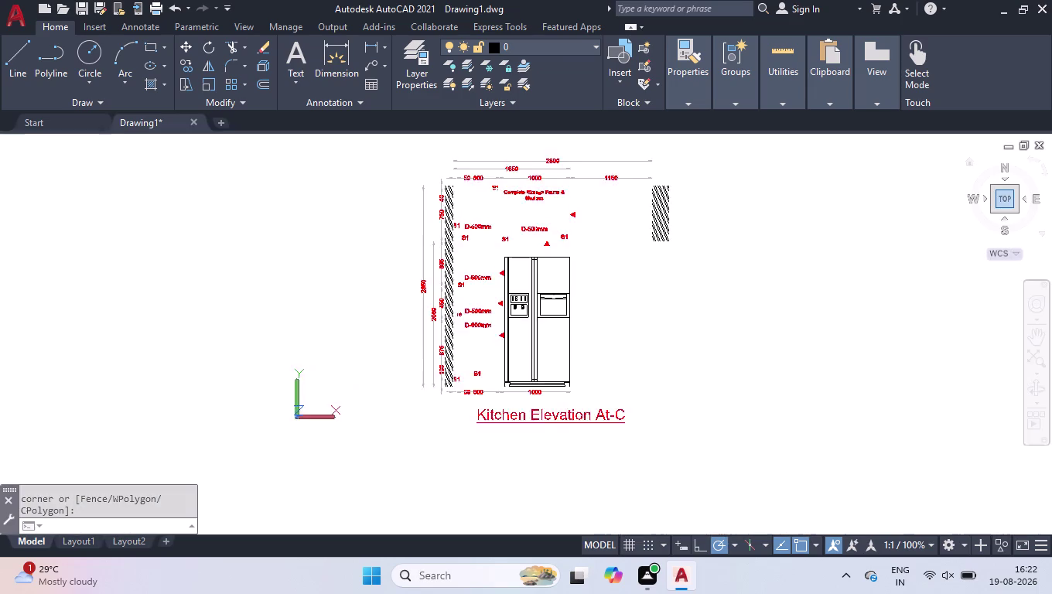